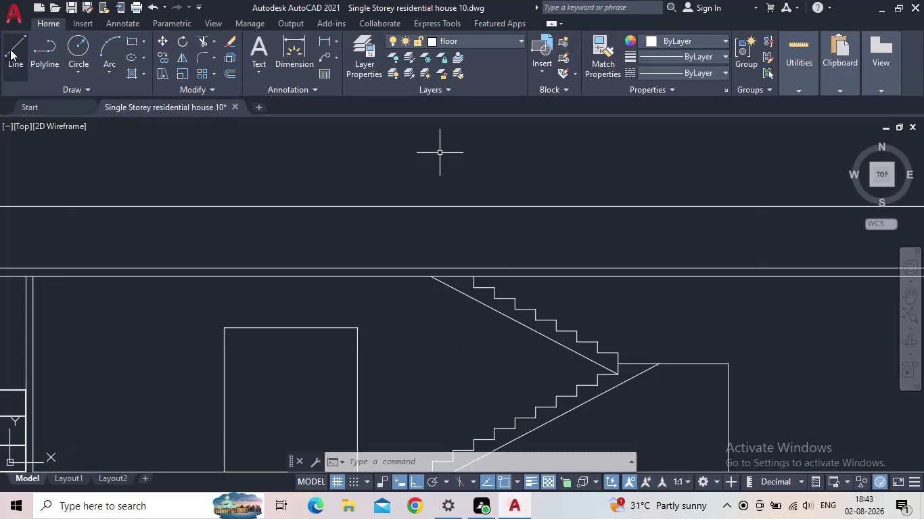
Abandon a stray line and draw a thin vertical post rectangle from floor line to upper line.
click(10, 50)
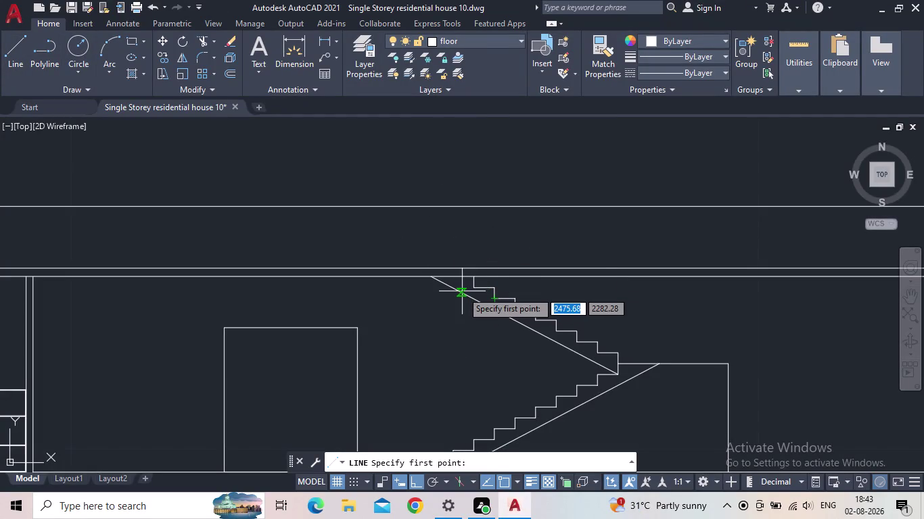
drag(127, 43, 127, 50)
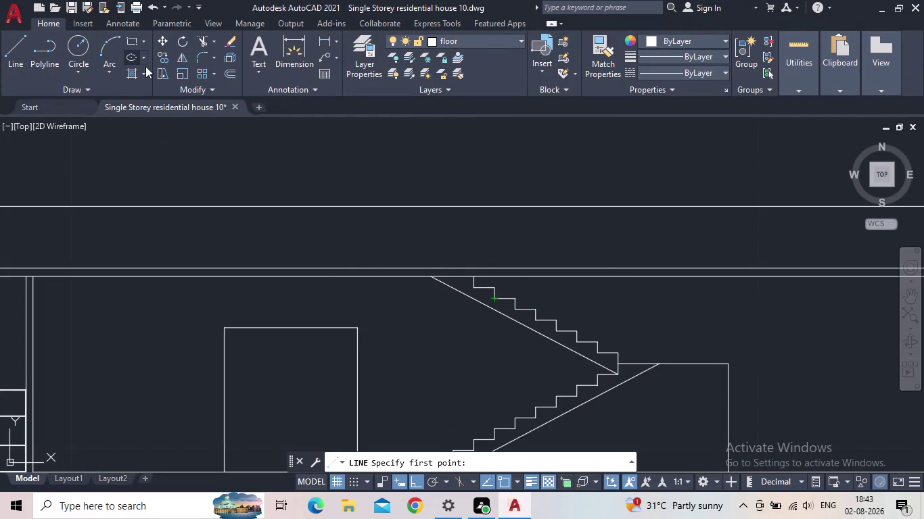
click(296, 267)
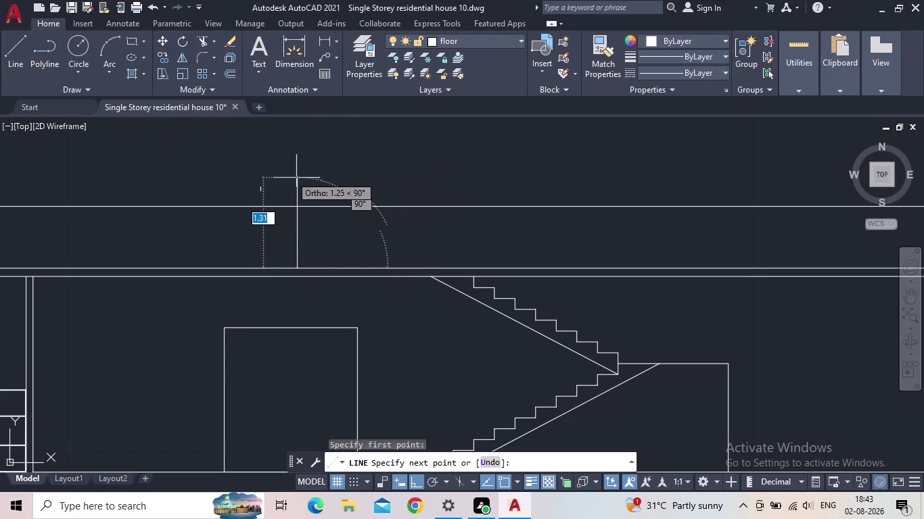
key(Escape)
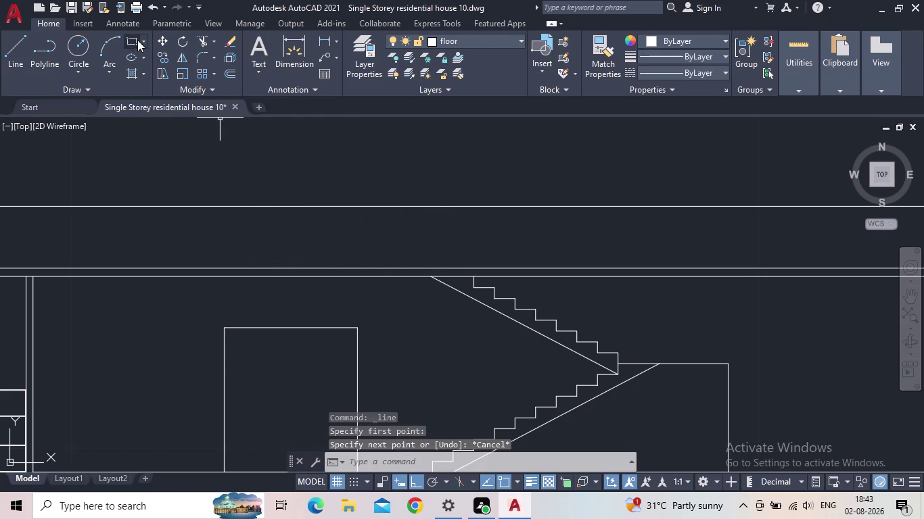
click(132, 40)
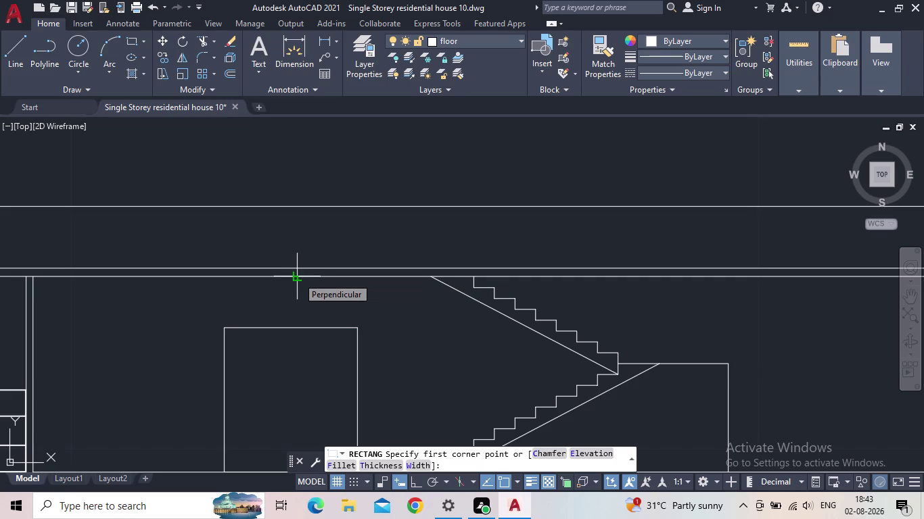
click(297, 277)
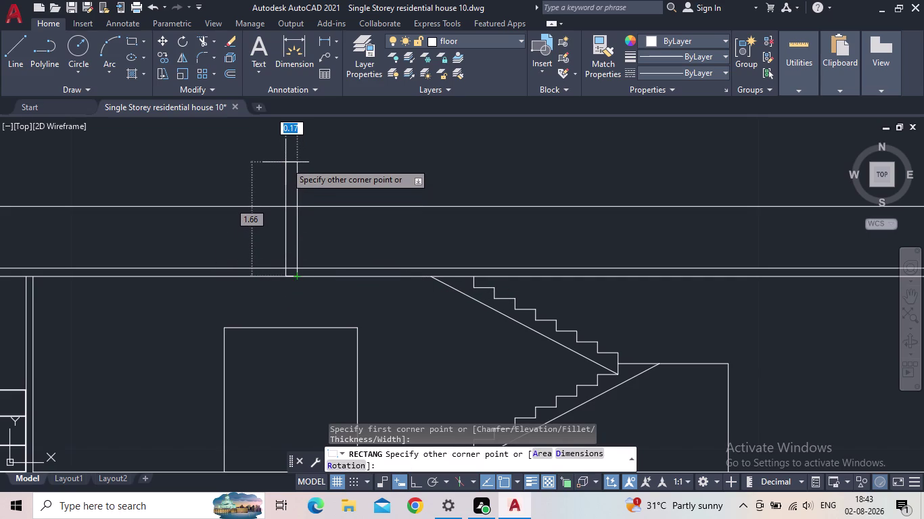
middle_drag(287, 176, 295, 207)
scroll(down, 3)
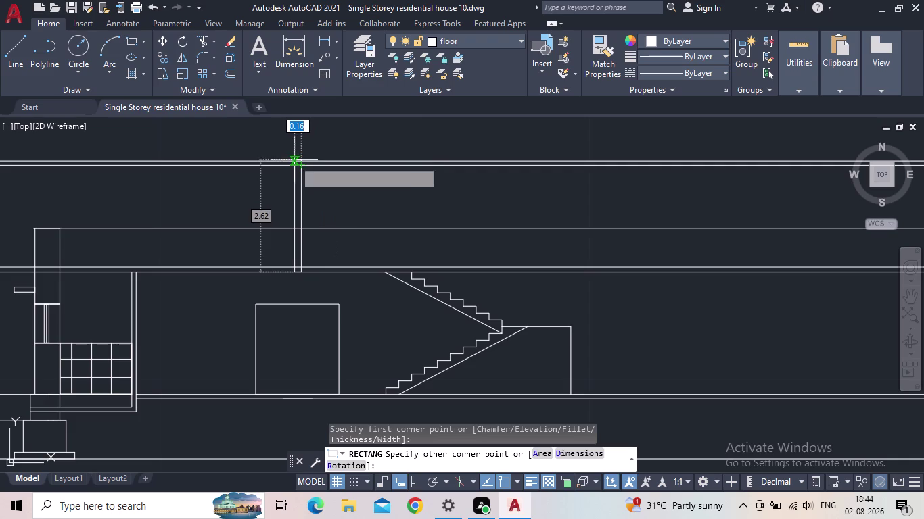
click(294, 161)
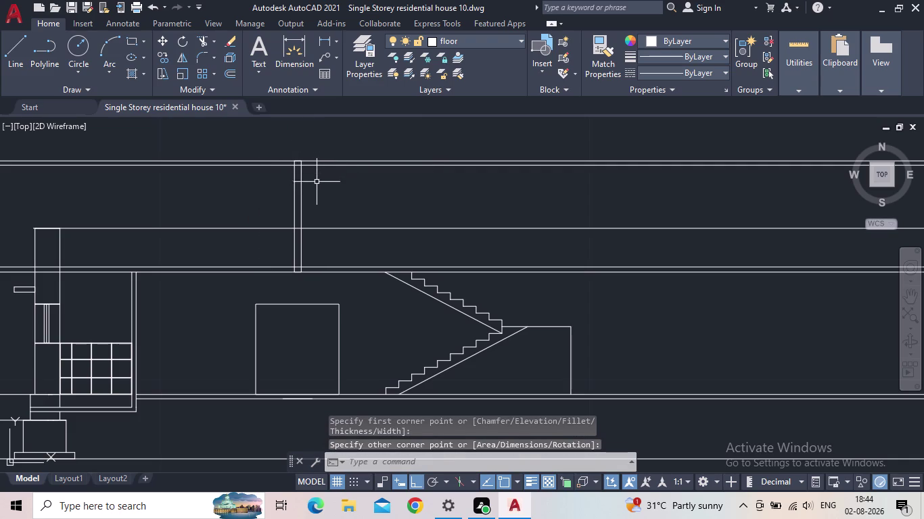
Draw a long thin slab rectangle from the post's top-left corner extending far right.
scroll(up, 3)
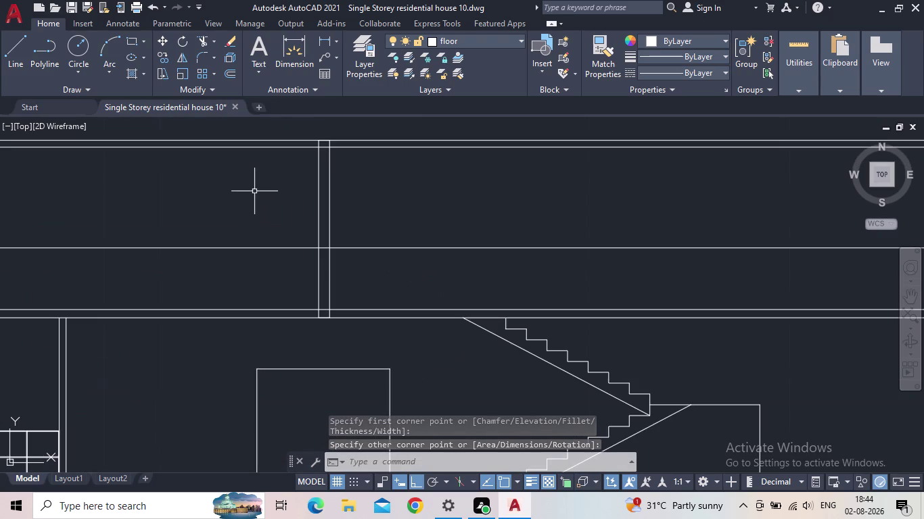
middle_drag(288, 179, 271, 210)
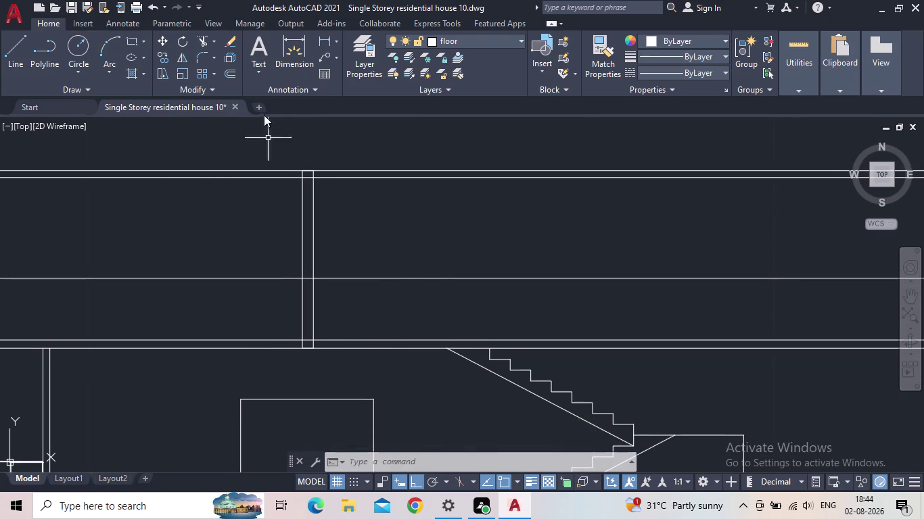
click(128, 40)
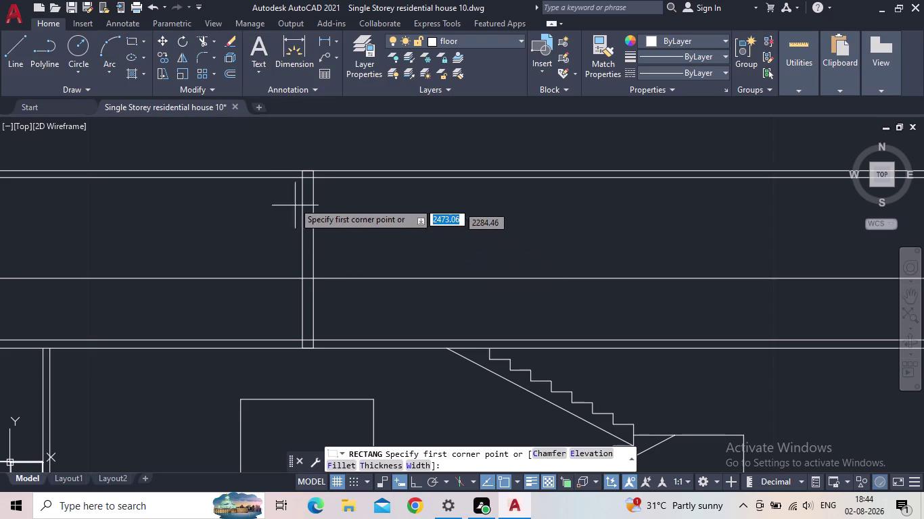
click(291, 179)
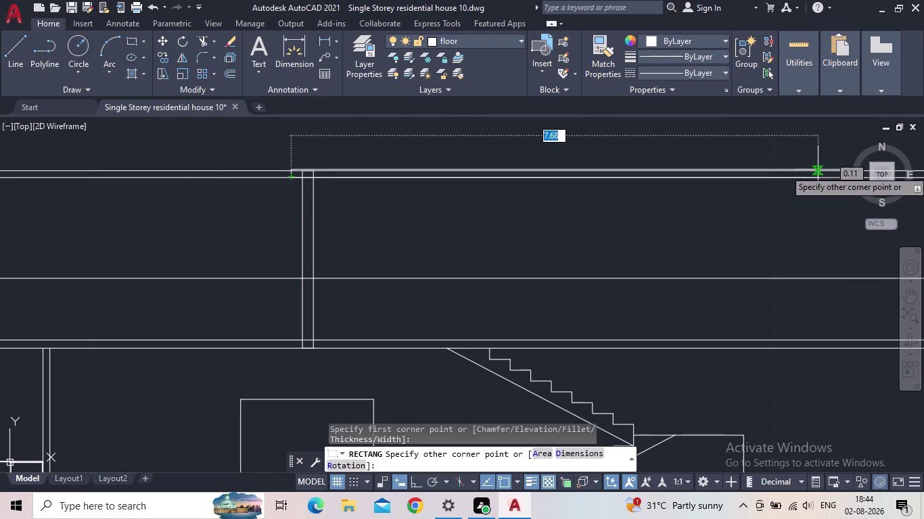
middle_drag(818, 170, 633, 181)
scroll(up, 3)
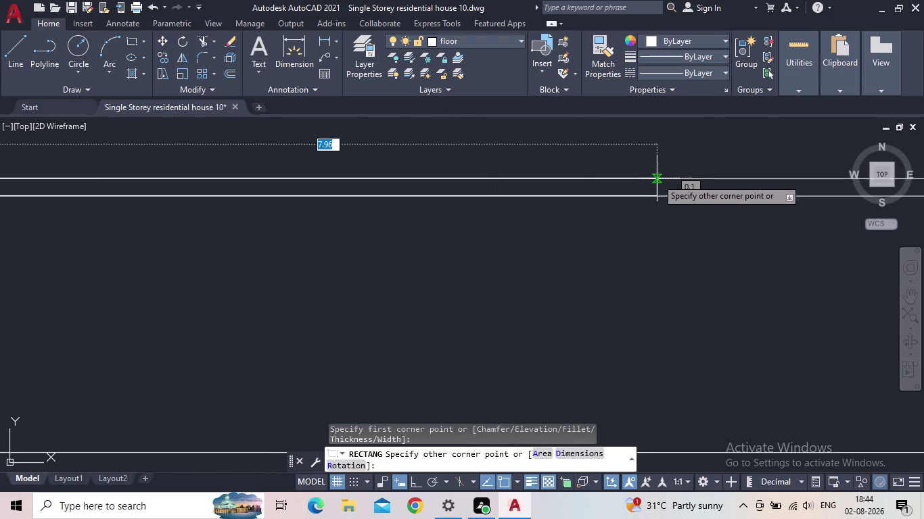
scroll(down, 3)
scroll(down, 3)
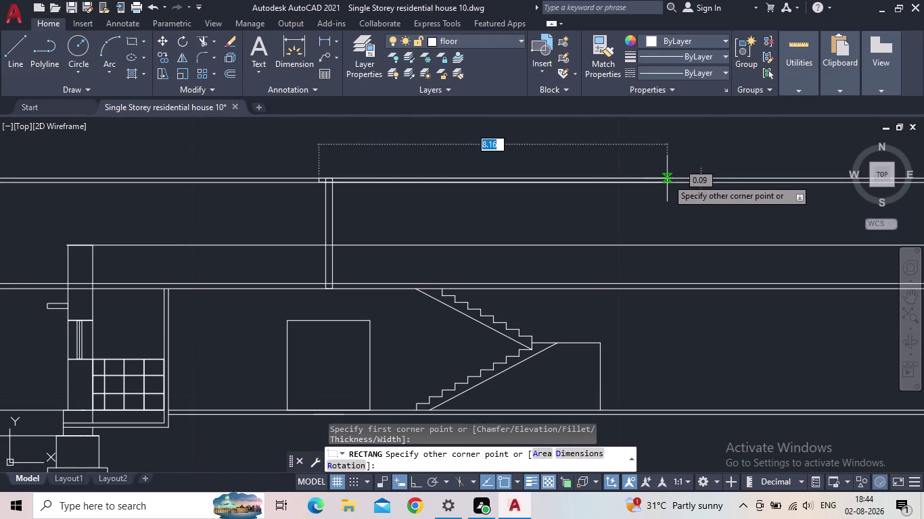
scroll(up, 3)
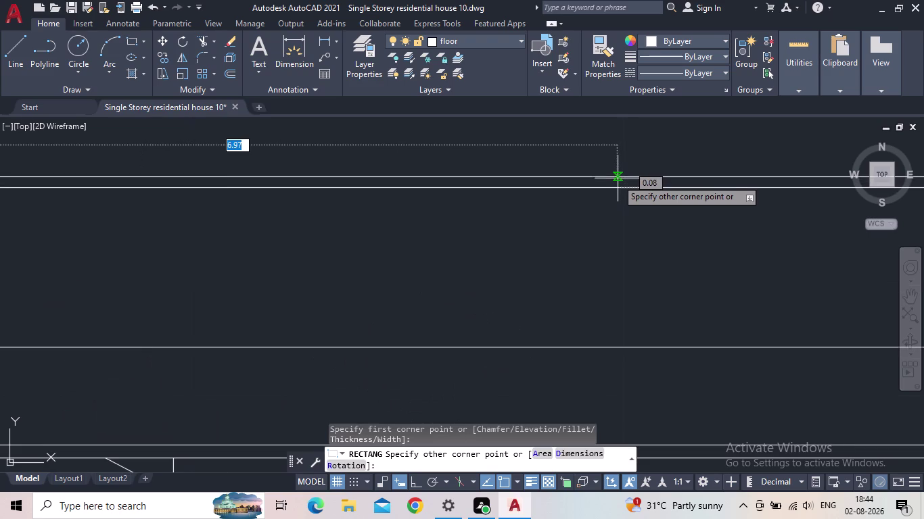
click(618, 177)
scroll(down, 3)
middle_drag(642, 224, 631, 193)
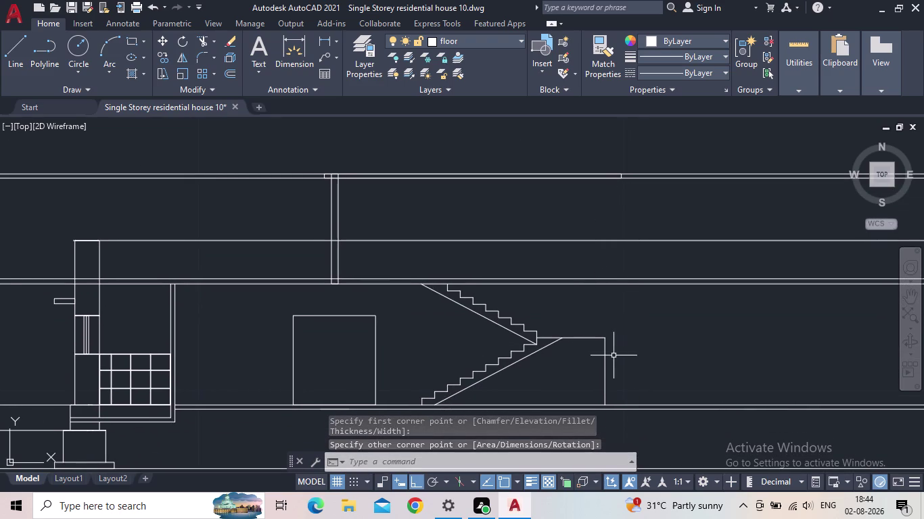
scroll(up, 3)
middle_drag(592, 355, 559, 305)
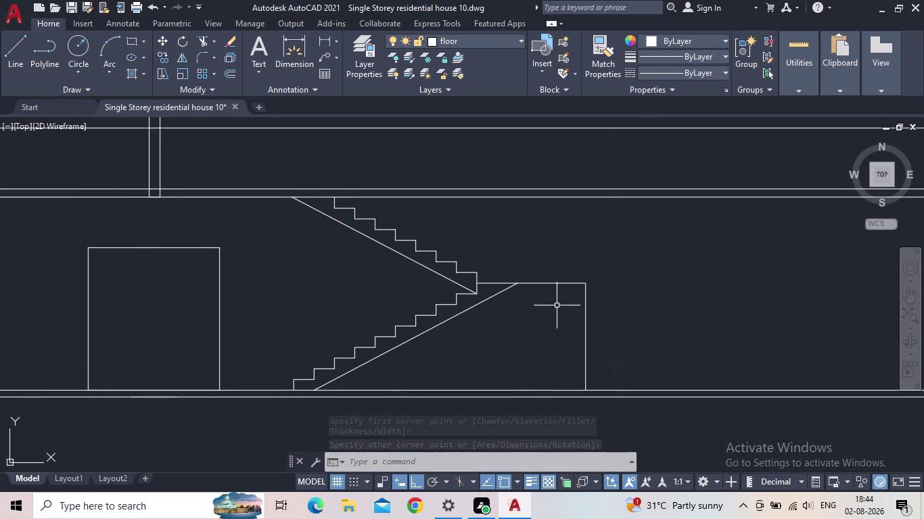
With EX, extend the vertical line beside the landing upward in stages.
key(e)
key(x)
key(space)
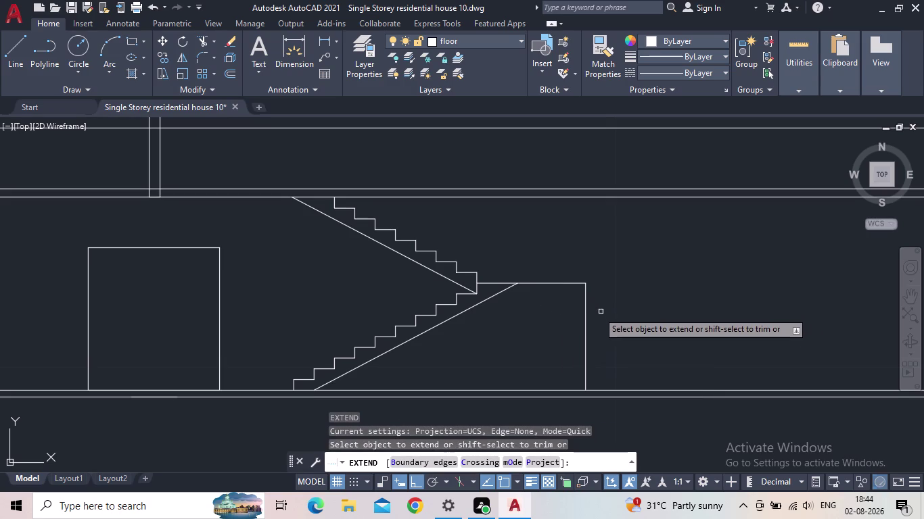
click(586, 314)
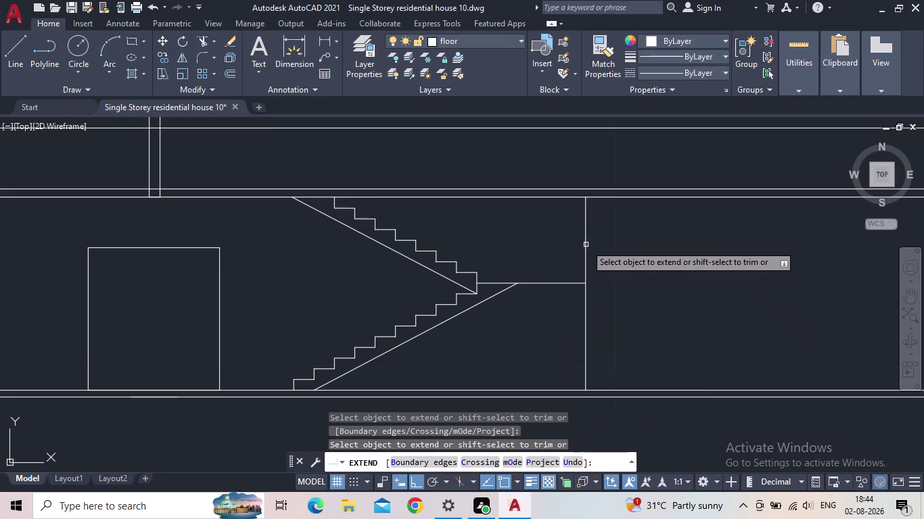
click(585, 245)
click(583, 218)
middle_drag(606, 170, 587, 238)
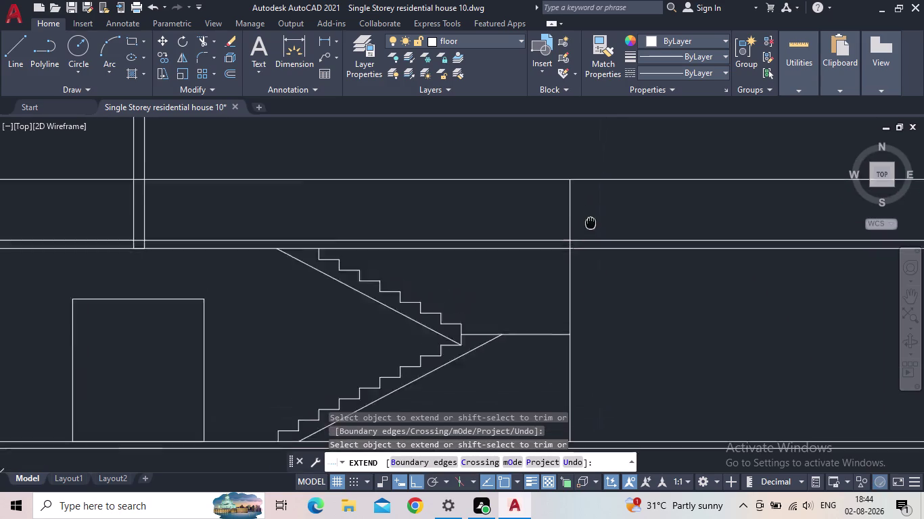
middle_drag(587, 238, 582, 302)
click(562, 296)
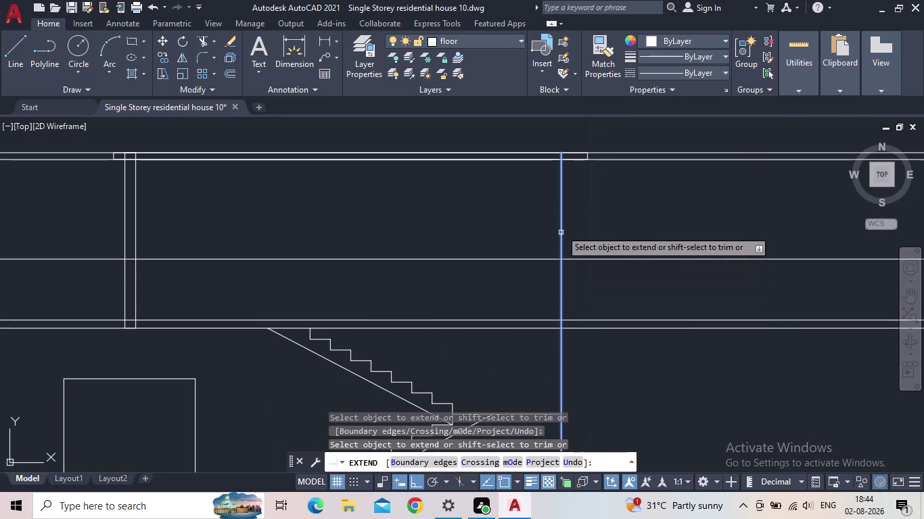
Finish extending the line to the top slab and frame the whole section.
click(558, 217)
click(561, 214)
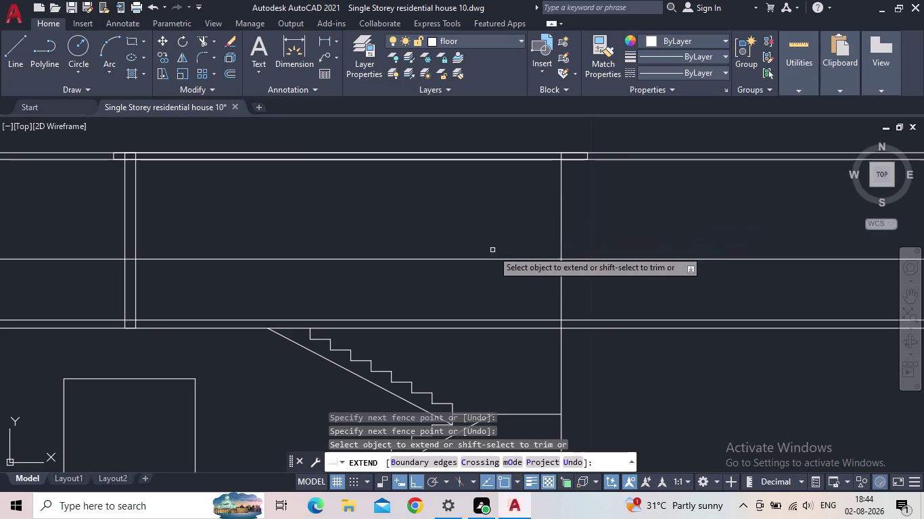
key(Escape)
scroll(down, 3)
middle_drag(526, 274, 490, 255)
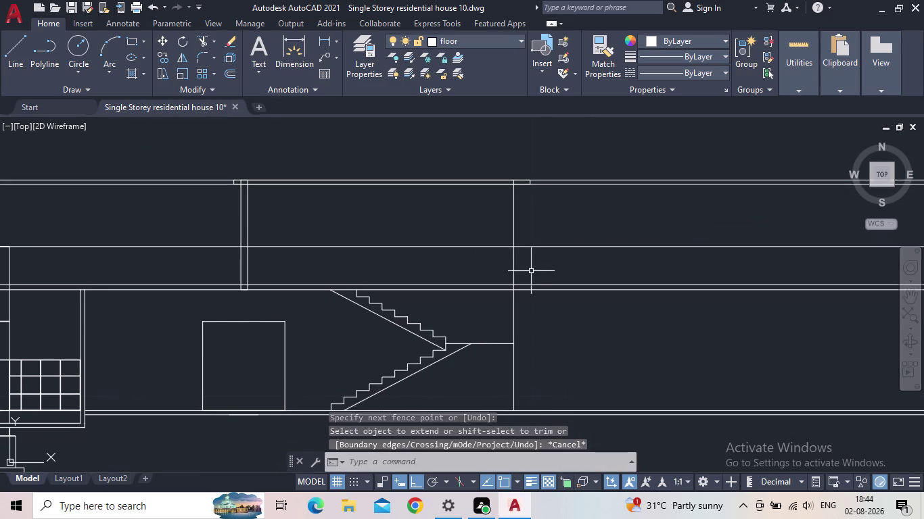
scroll(down, 3)
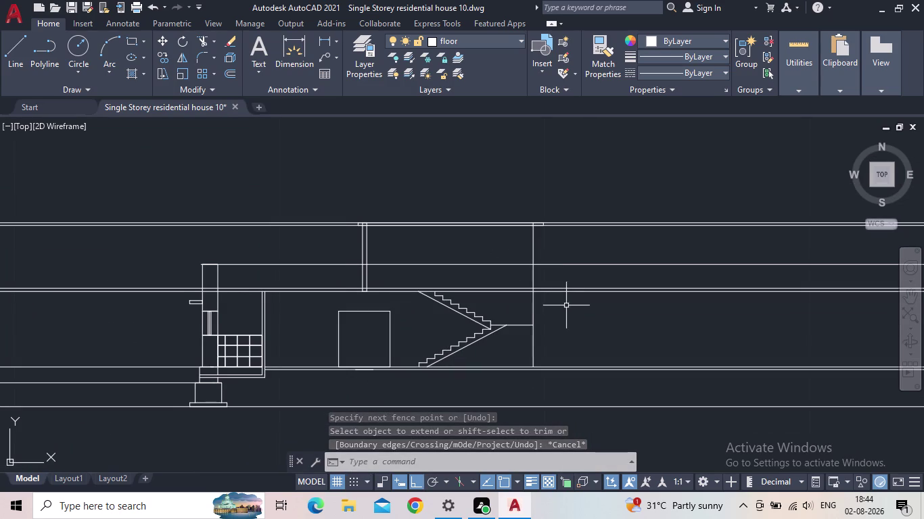
middle_drag(532, 321, 427, 323)
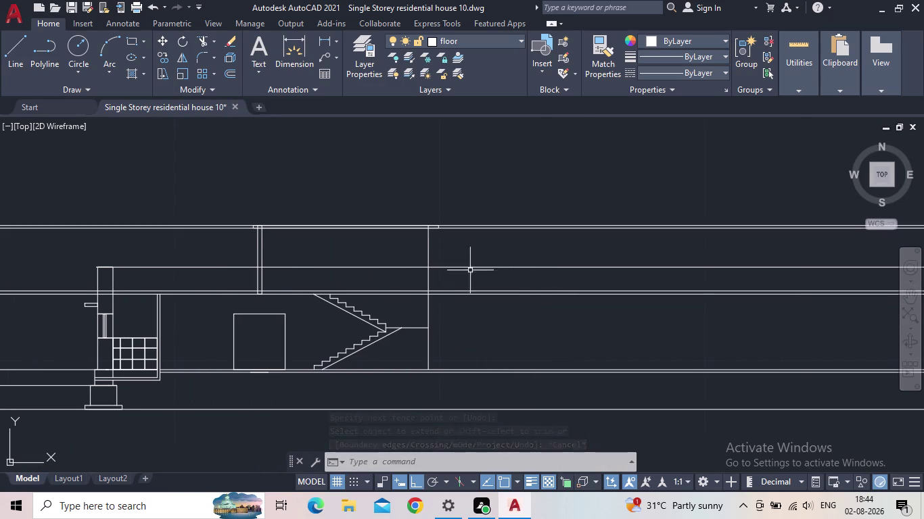
Offset the tall vertical line 0.2 to its right.
key(o)
key(Return)
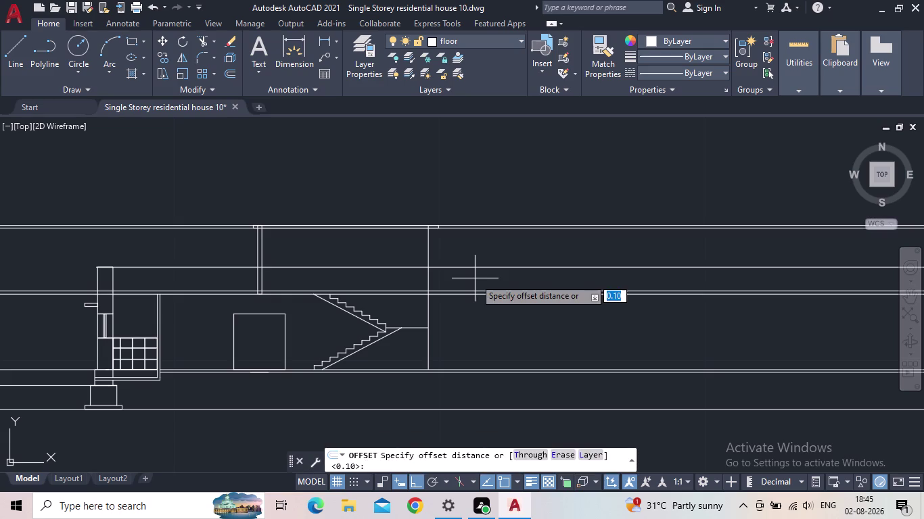
scroll(up, 3)
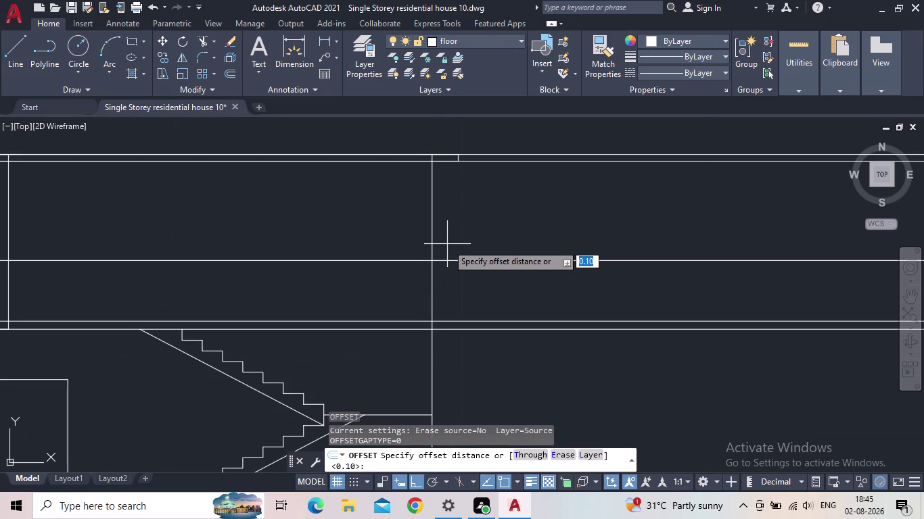
text(0.2)
key(Return)
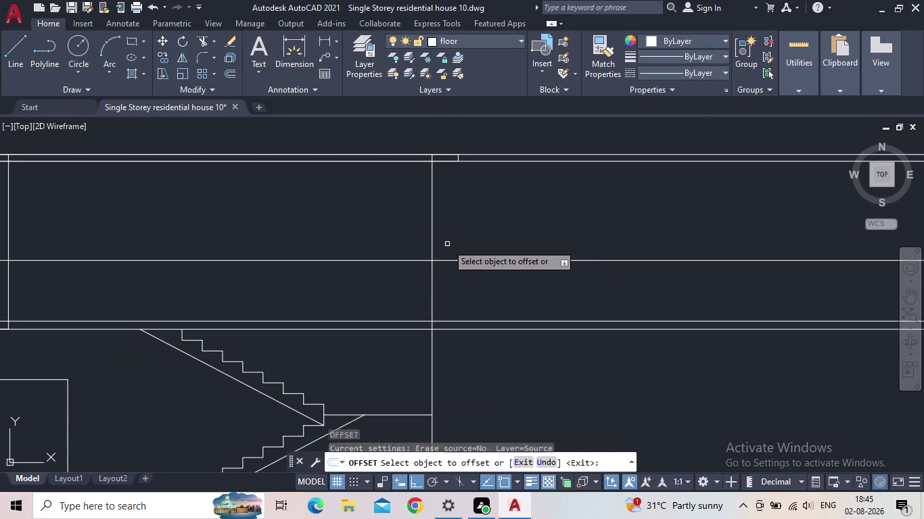
drag(433, 244, 439, 243)
click(471, 242)
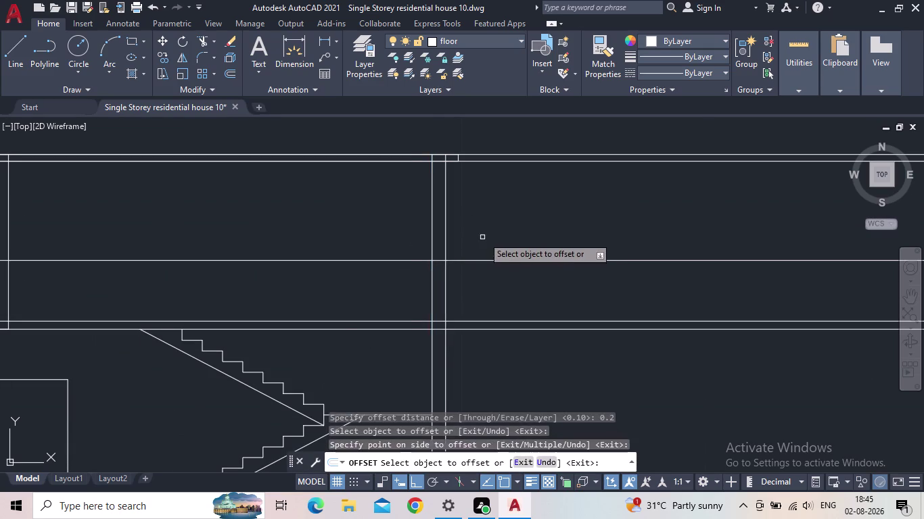
Pan along the section, cancel the offset, and zoom to the footing under the wall.
scroll(down, 3)
middle_drag(482, 237, 475, 224)
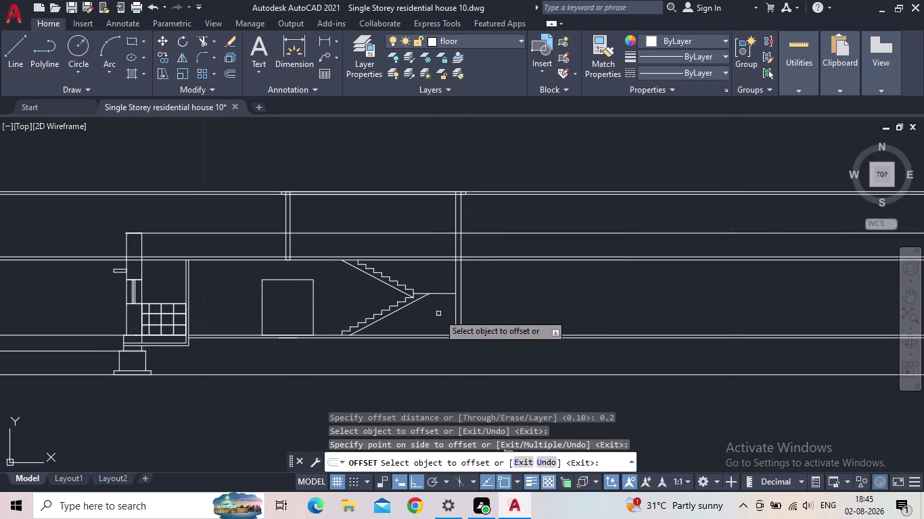
middle_drag(283, 319, 308, 316)
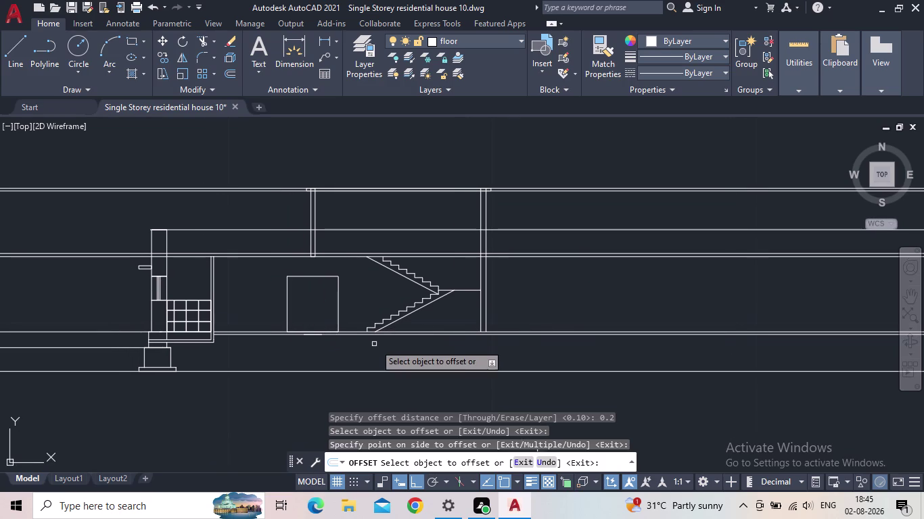
middle_drag(382, 347, 396, 346)
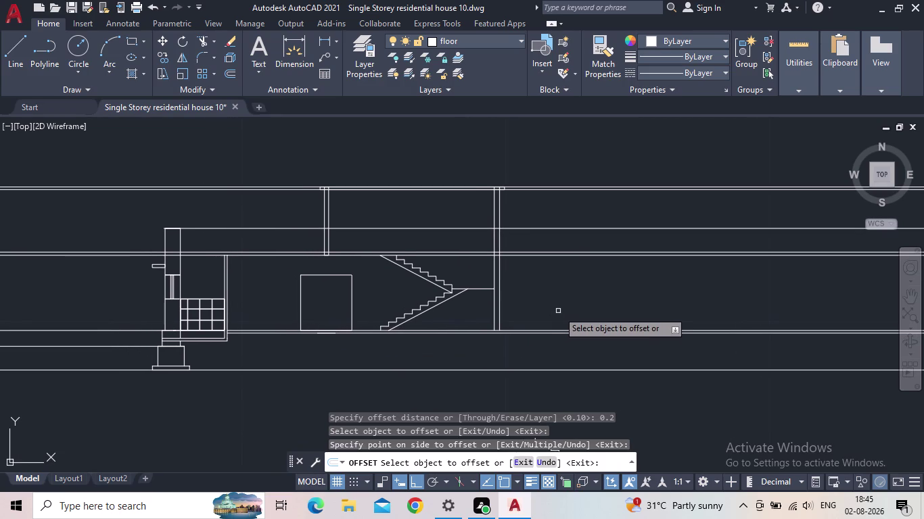
middle_drag(557, 311, 601, 294)
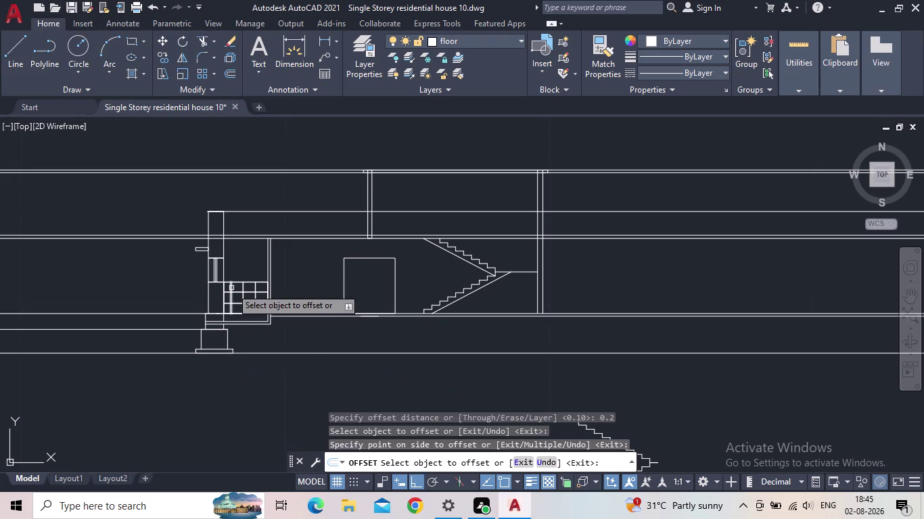
scroll(down, 3)
middle_drag(421, 279, 308, 302)
scroll(up, 3)
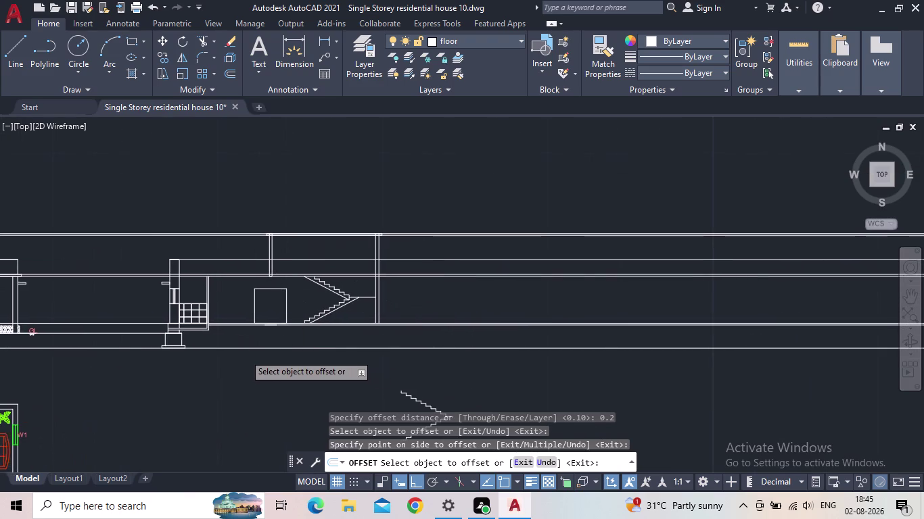
scroll(up, 3)
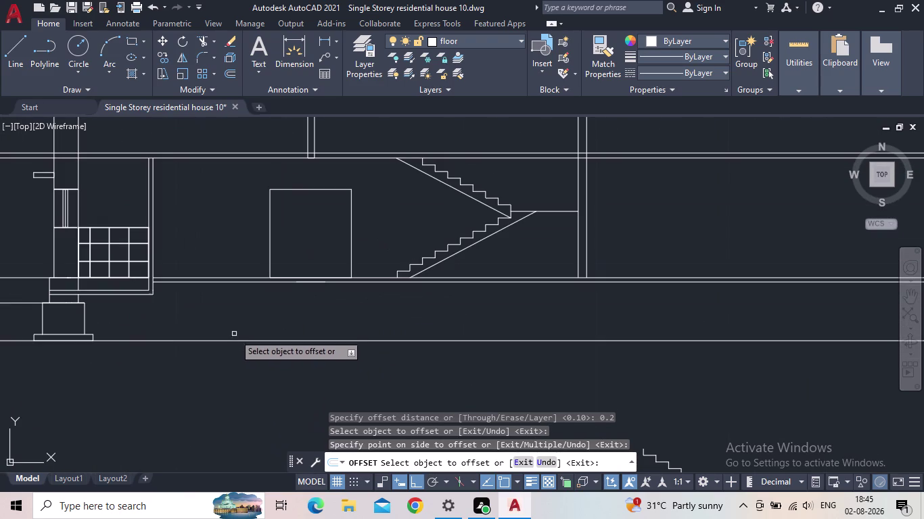
key(Escape)
scroll(down, 3)
scroll(down, 3)
middle_drag(363, 322, 637, 286)
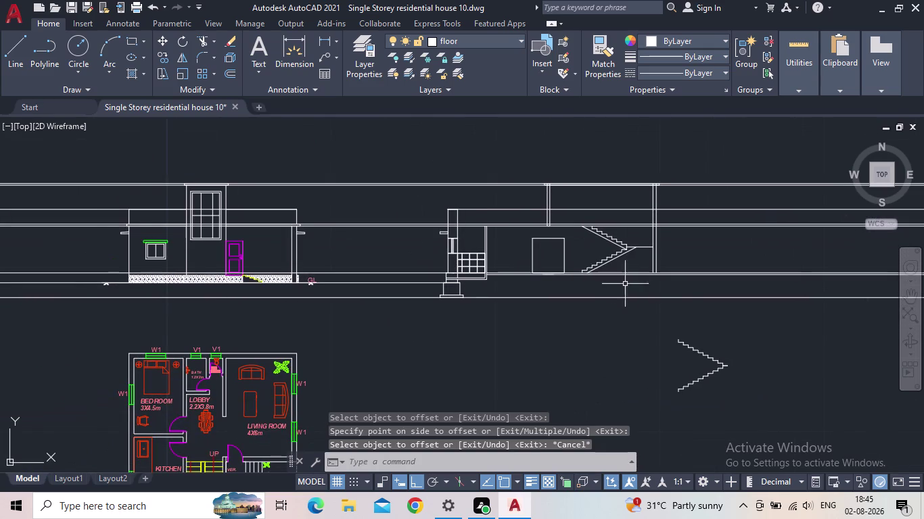
scroll(up, 3)
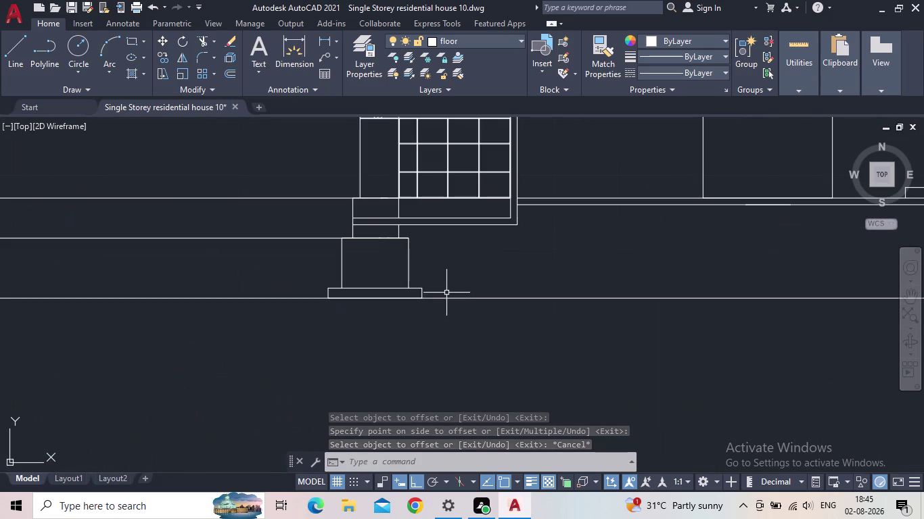
Grip-stretch the ground line's end so it stops near the footing.
scroll(down, 3)
scroll(up, 3)
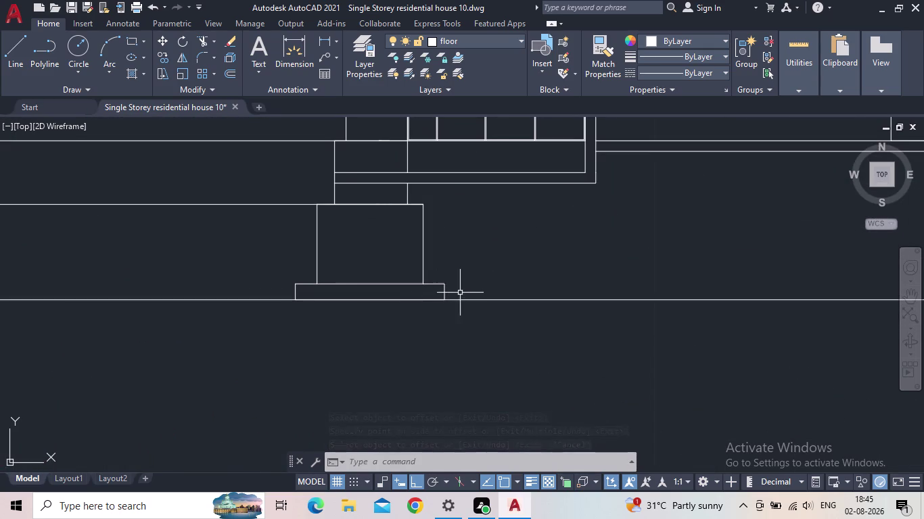
click(460, 292)
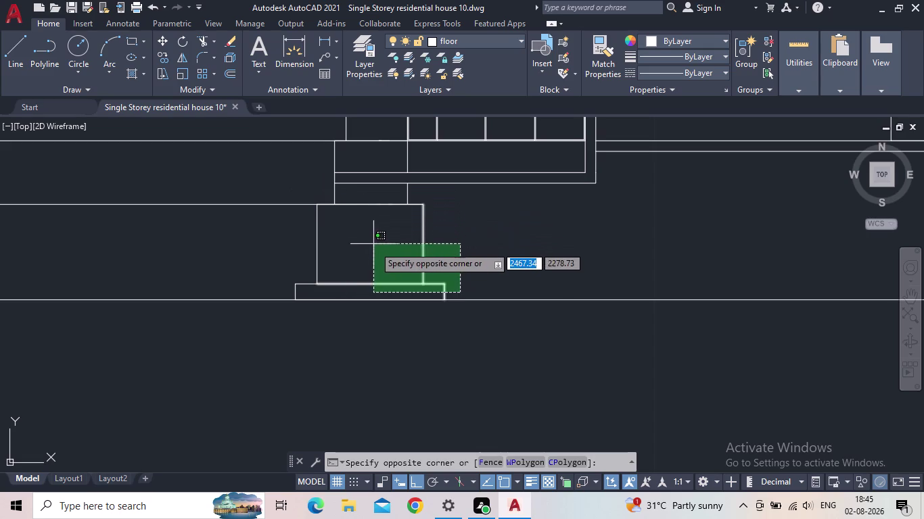
scroll(down, 3)
key(Escape)
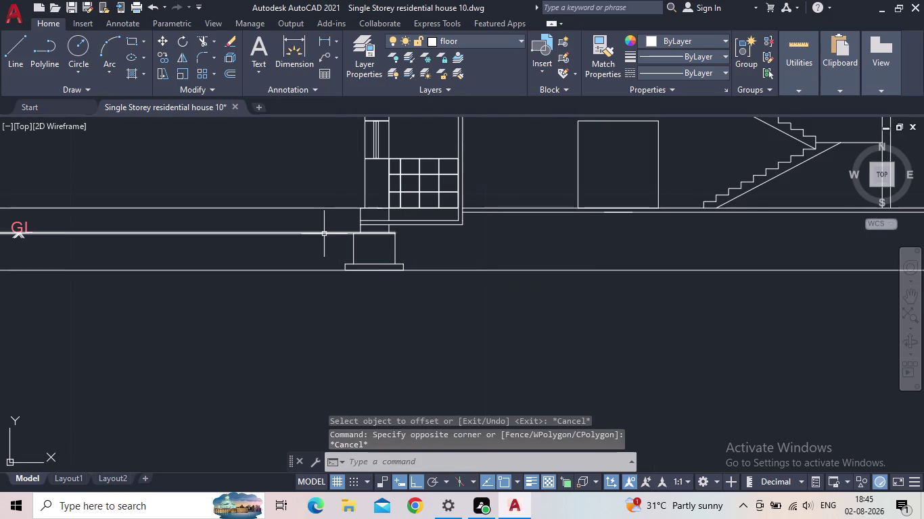
click(322, 233)
scroll(down, 3)
scroll(up, 3)
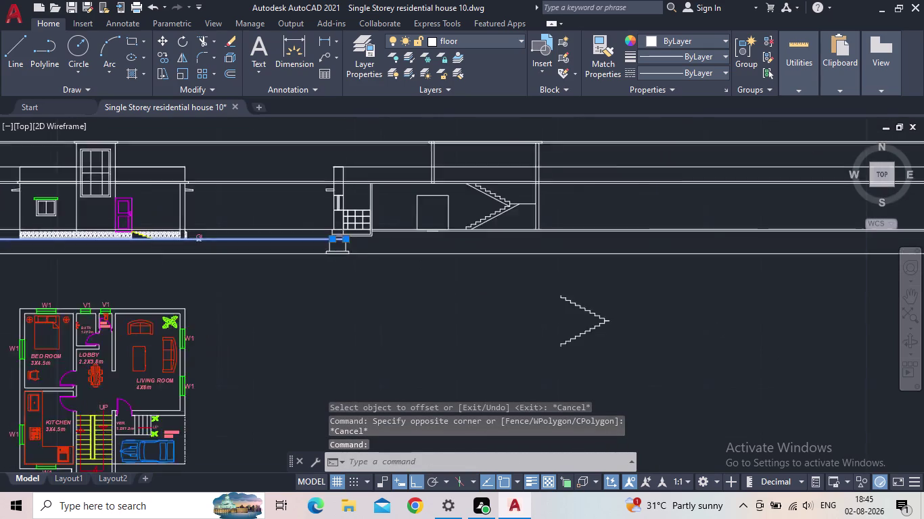
scroll(up, 3)
click(513, 191)
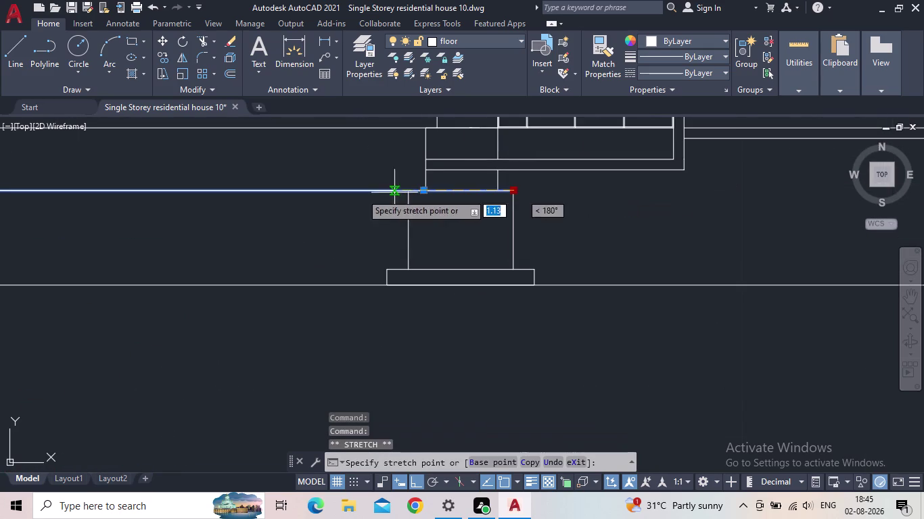
click(293, 191)
scroll(down, 3)
key(Escape)
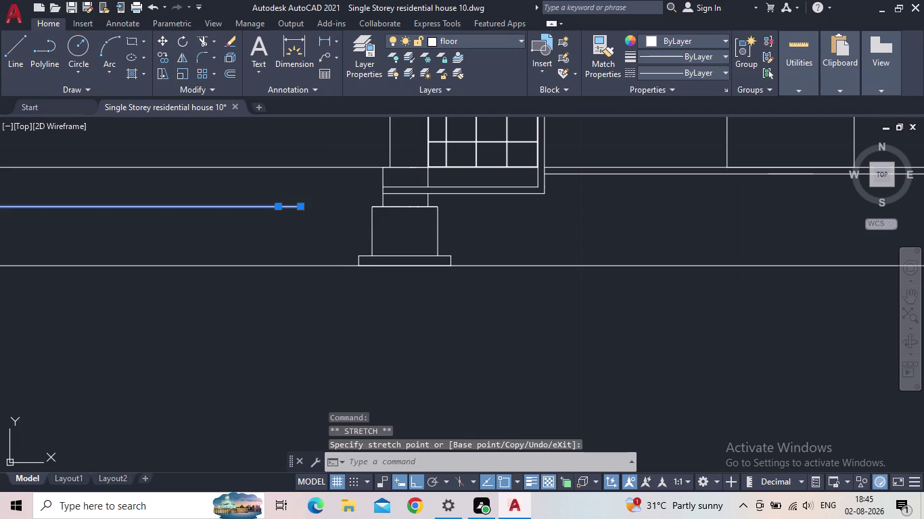
Copy the left footing to sit under the right-hand column.
drag(472, 259, 452, 257)
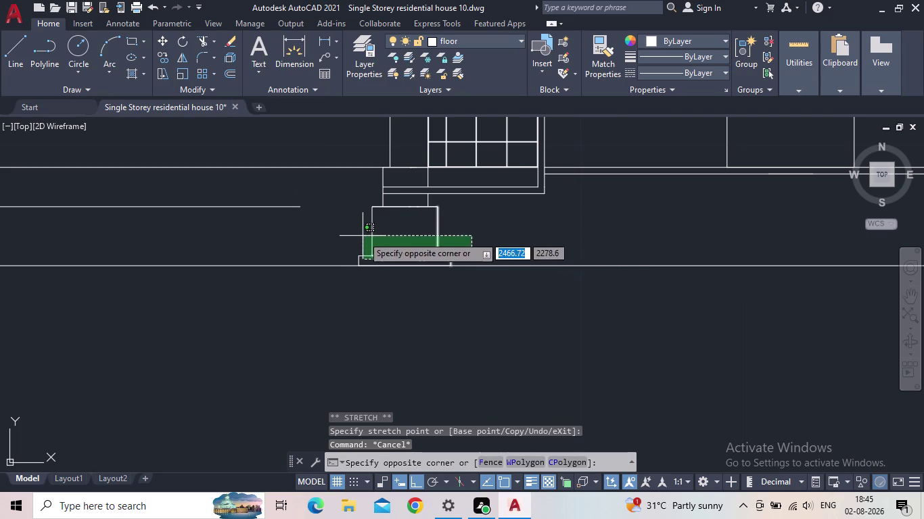
click(347, 204)
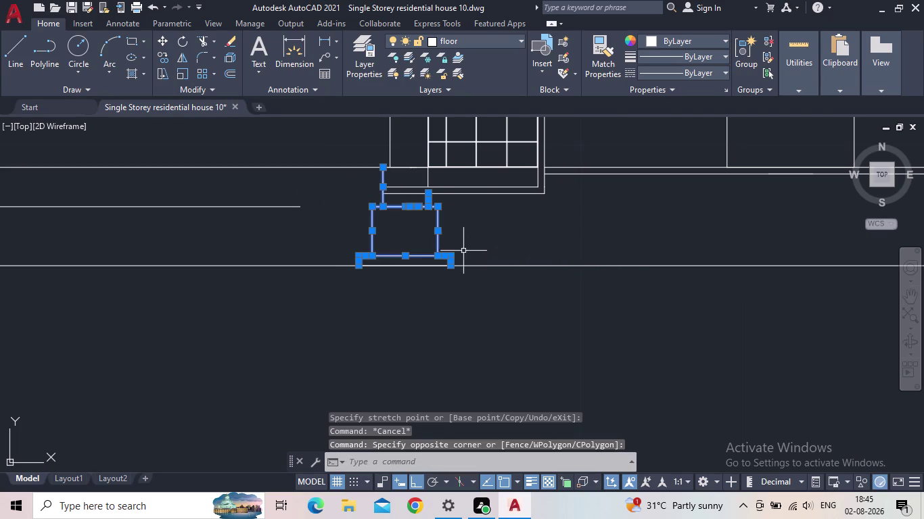
key(c)
key(o)
key(Return)
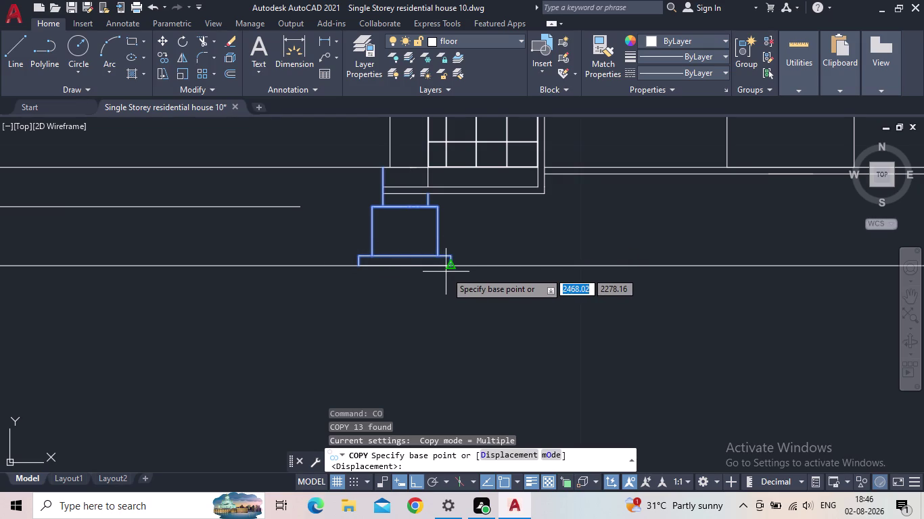
click(407, 255)
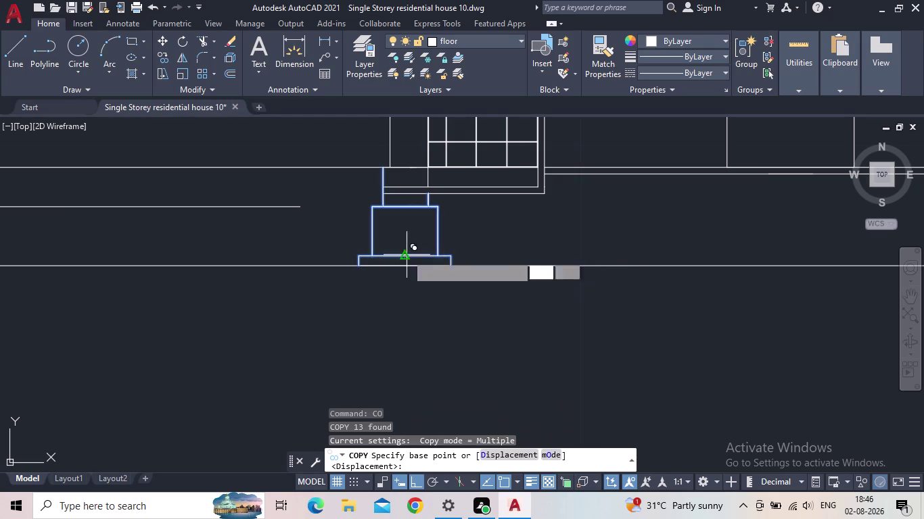
middle_drag(761, 247, 420, 308)
scroll(down, 3)
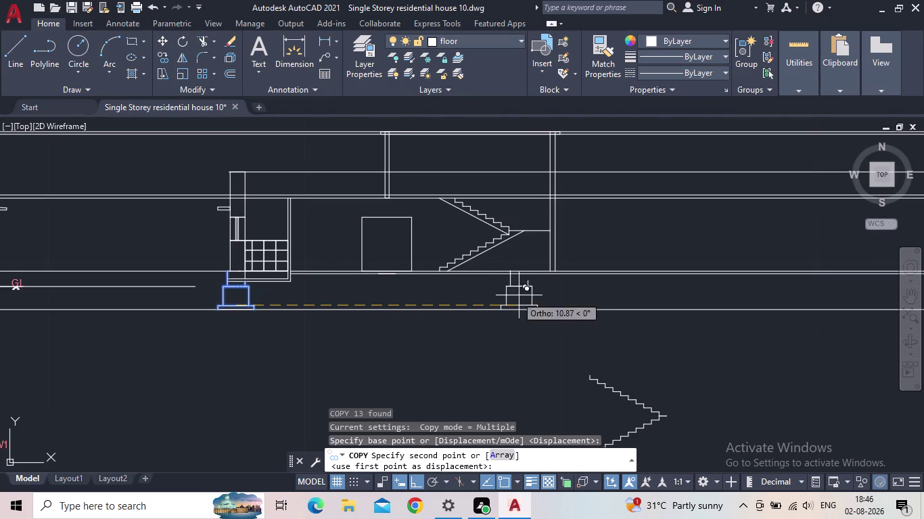
click(556, 295)
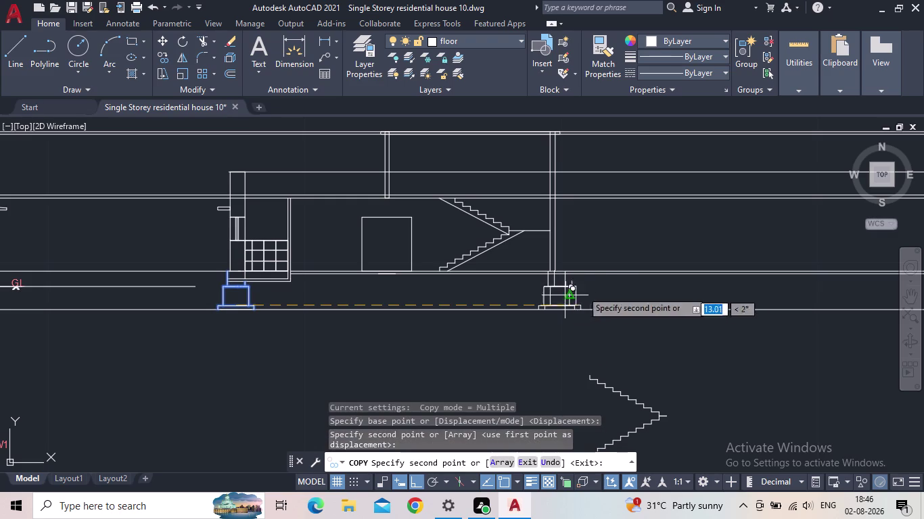
key(Escape)
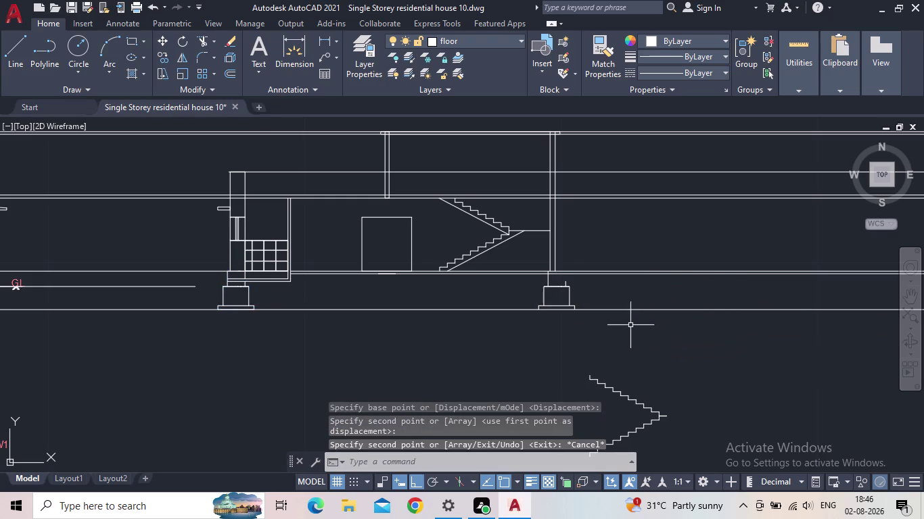
middle_drag(607, 323, 550, 364)
scroll(up, 3)
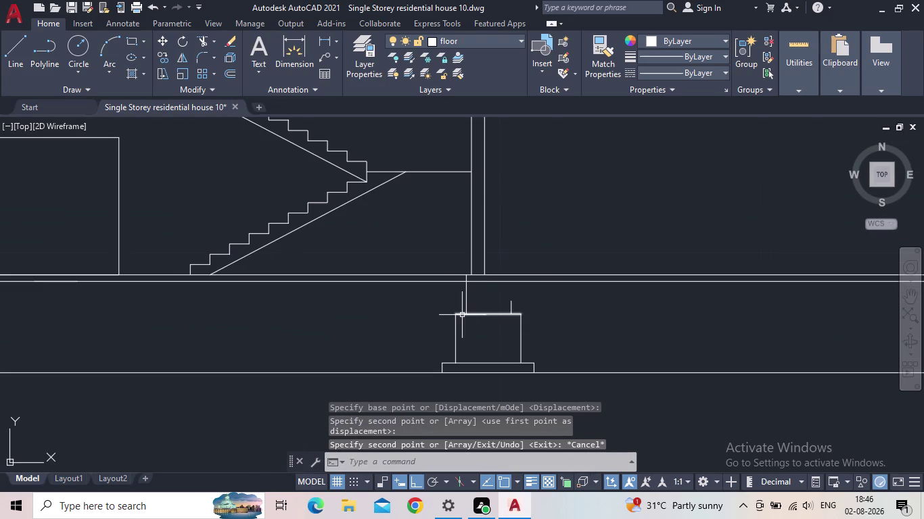
Draw a column edge line from the copied footing's top up to the floor slab.
key(l)
key(Return)
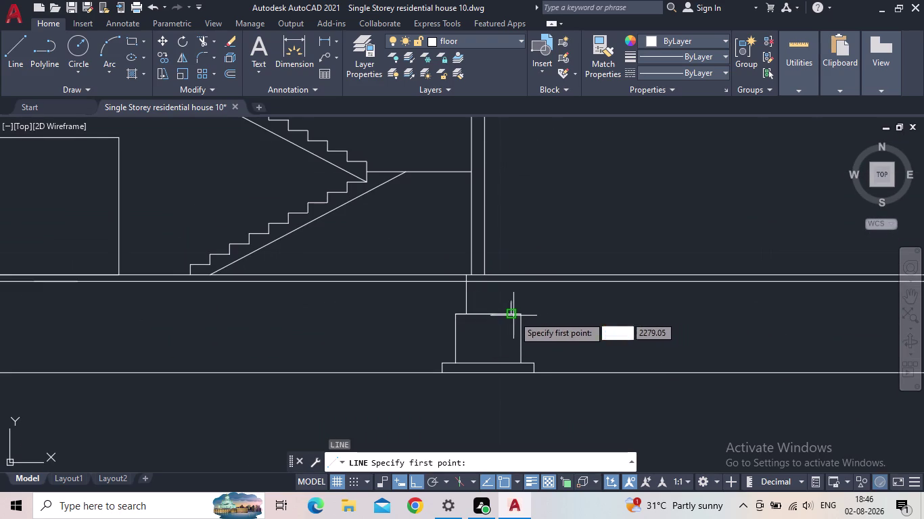
click(513, 316)
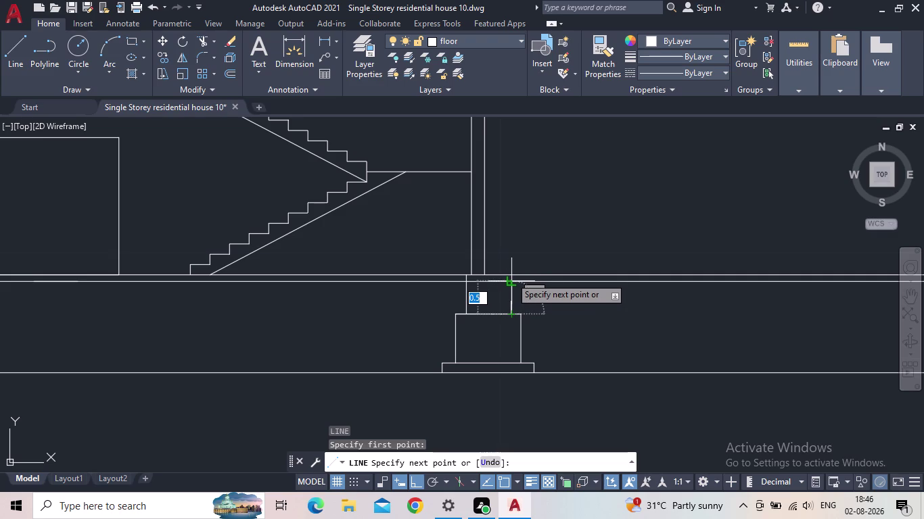
click(510, 276)
key(Escape)
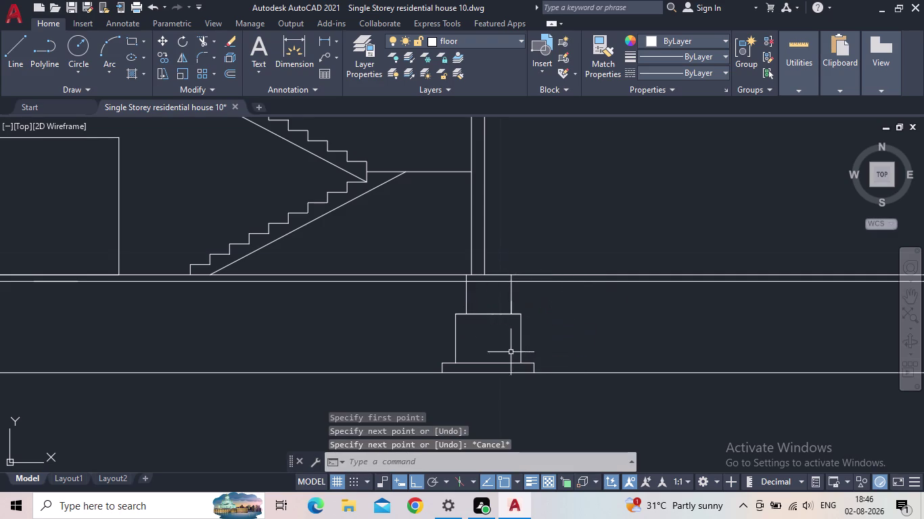
scroll(down, 3)
scroll(down, 3)
scroll(up, 3)
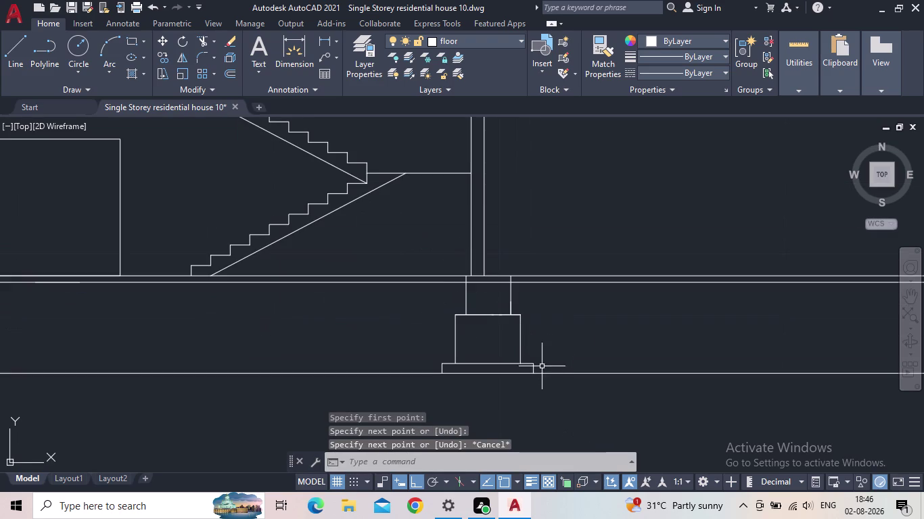
Move the copied footing slightly left so it is centred under the column.
click(542, 367)
click(431, 296)
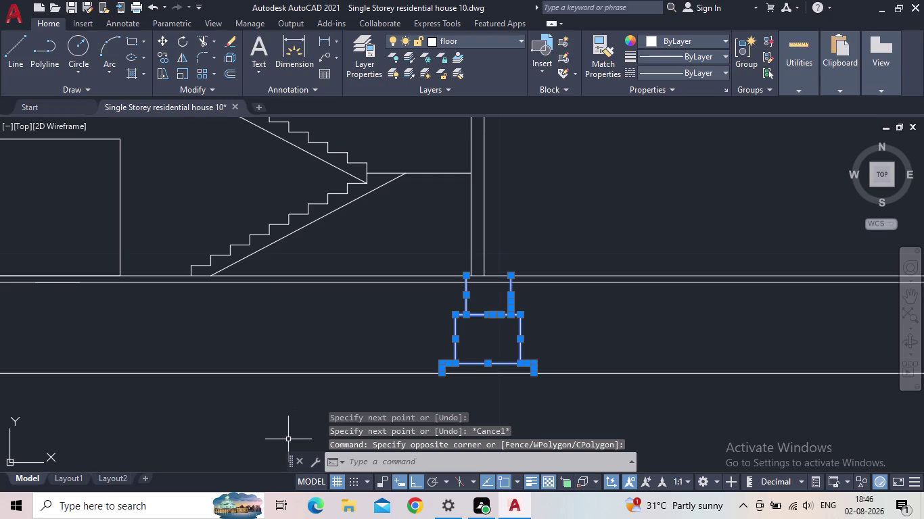
key(m)
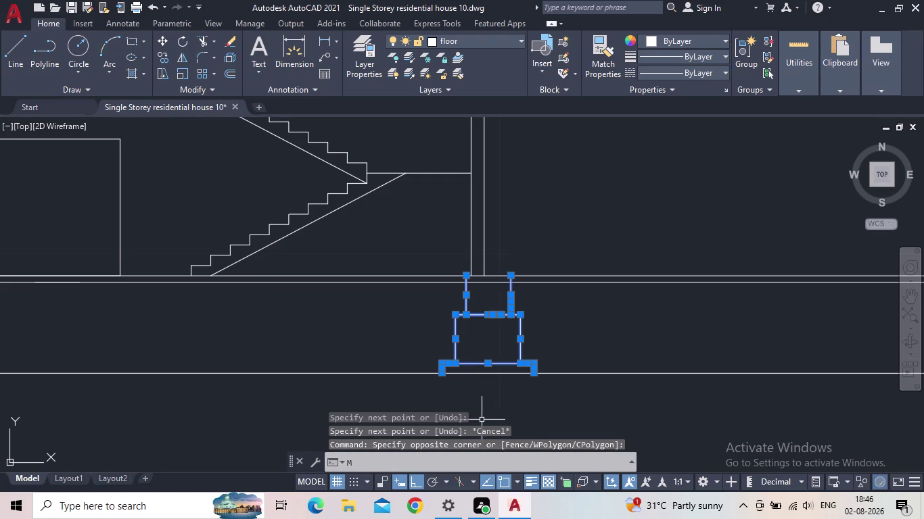
key(Return)
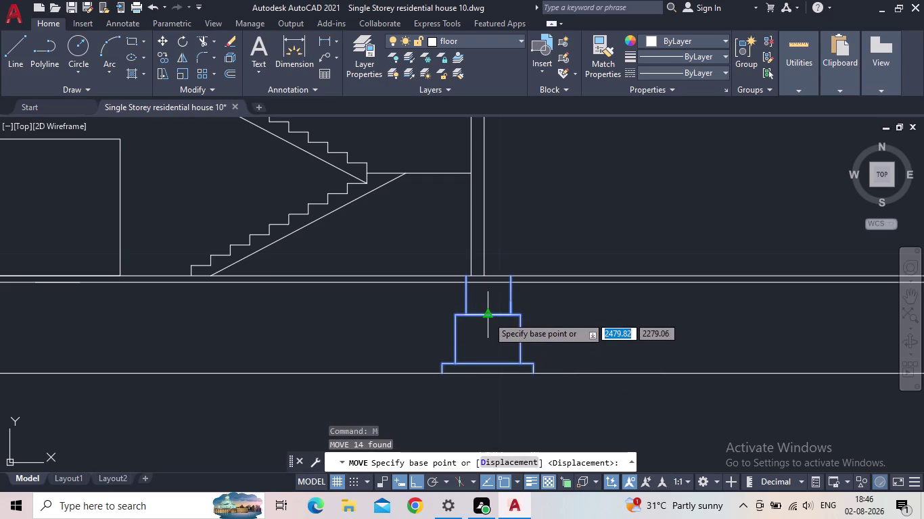
click(488, 317)
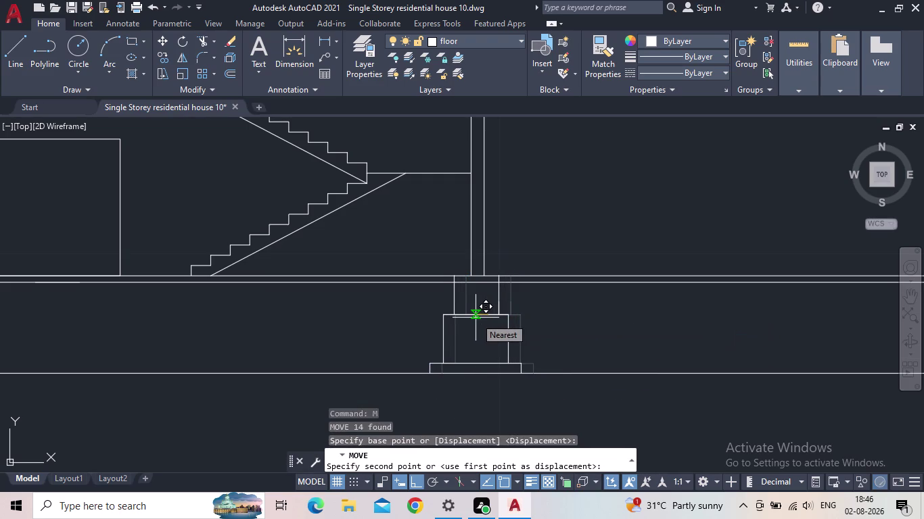
click(475, 318)
scroll(down, 3)
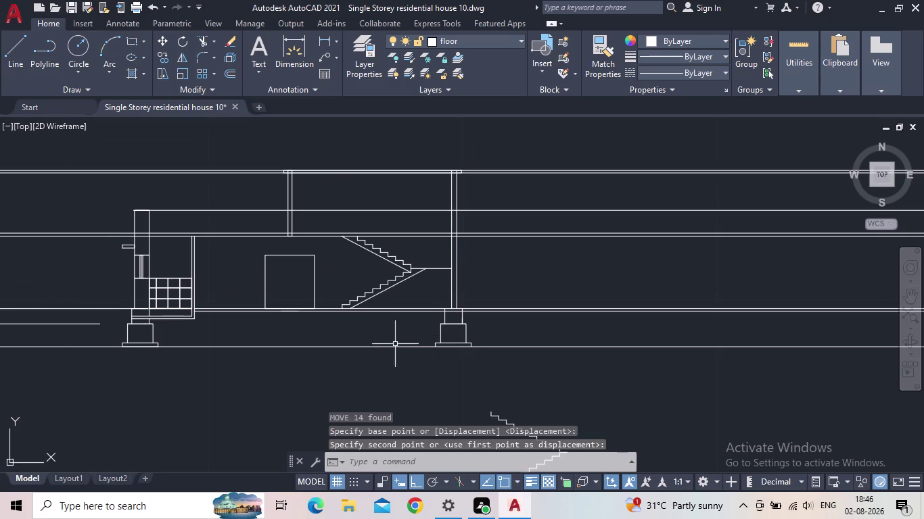
middle_drag(384, 351, 412, 366)
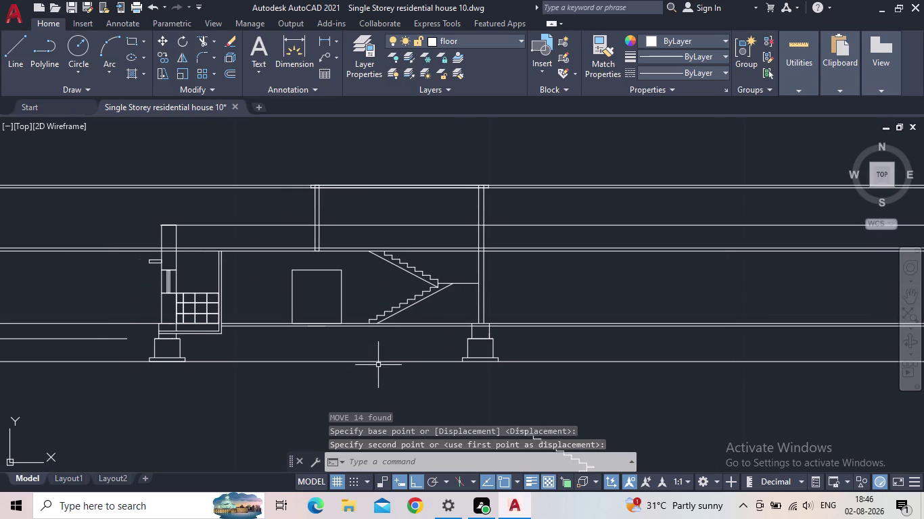
scroll(down, 3)
middle_drag(381, 364, 485, 371)
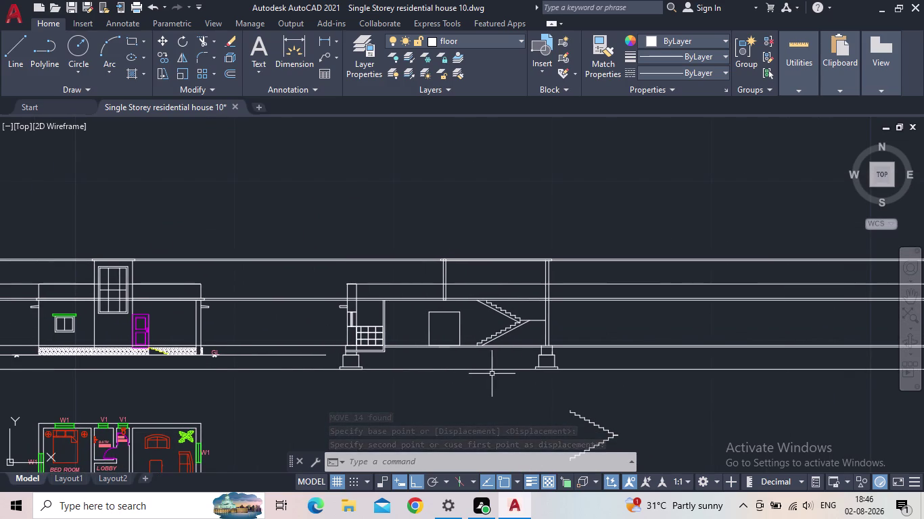
middle_drag(491, 377, 498, 365)
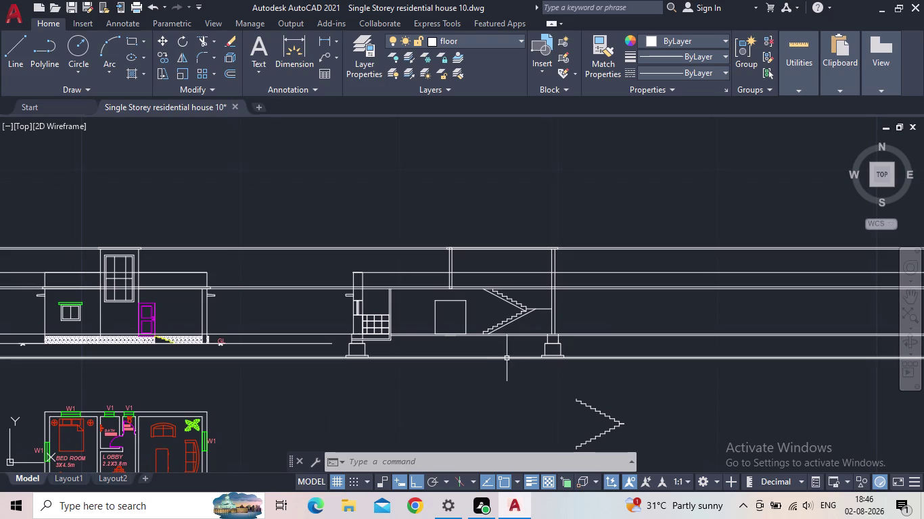
middle_click(524, 328)
middle_drag(525, 328, 473, 336)
scroll(up, 3)
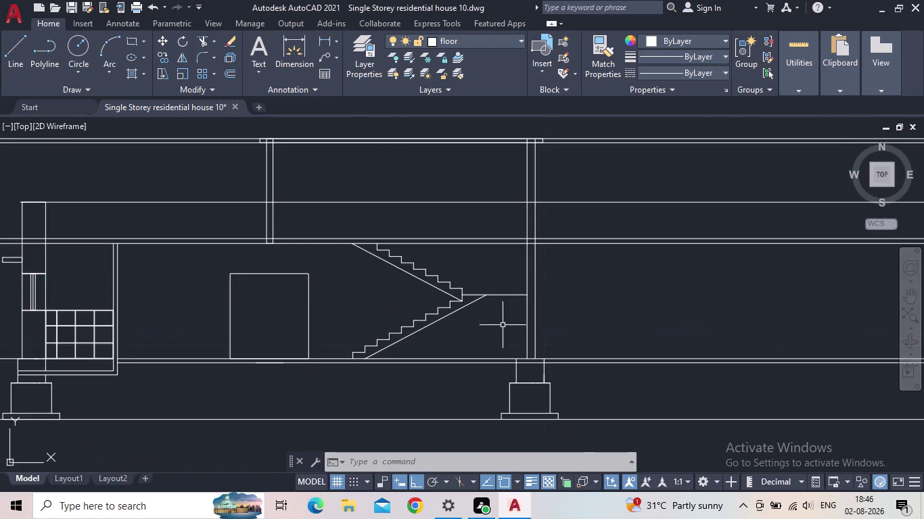
scroll(up, 3)
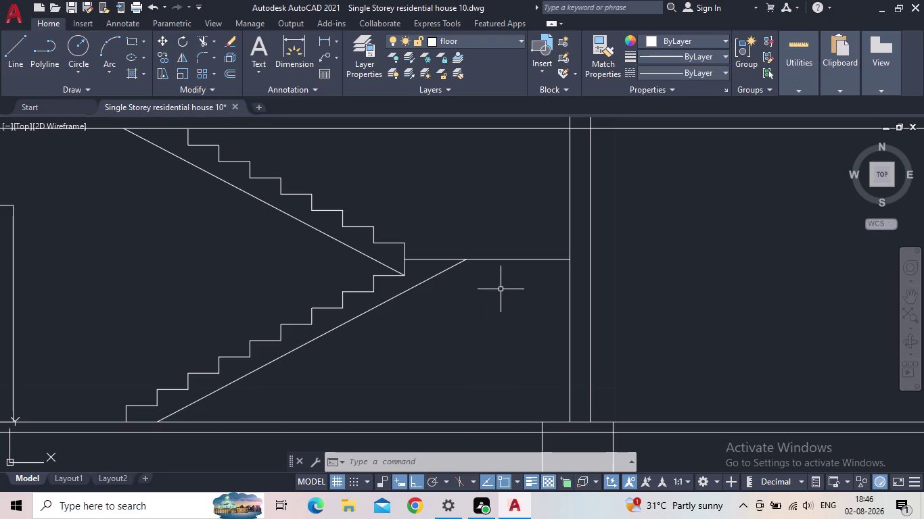
key(o)
key(Return)
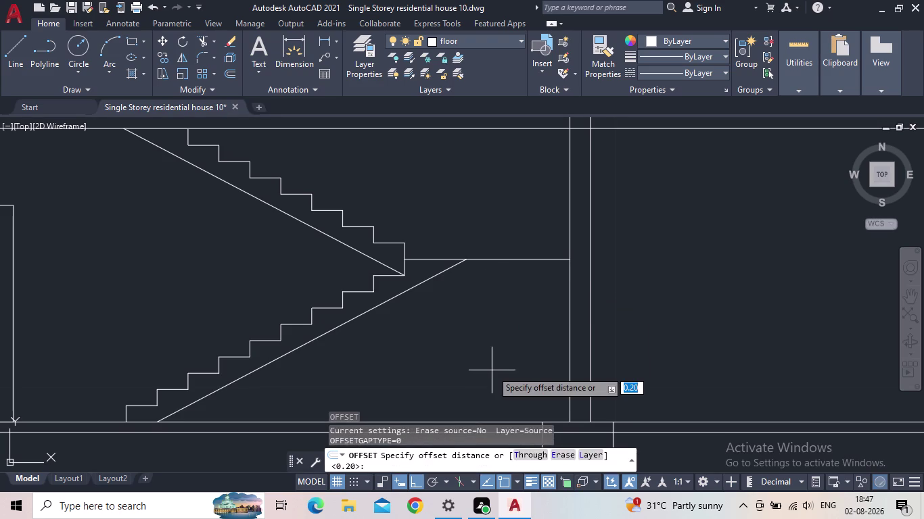
key(Escape)
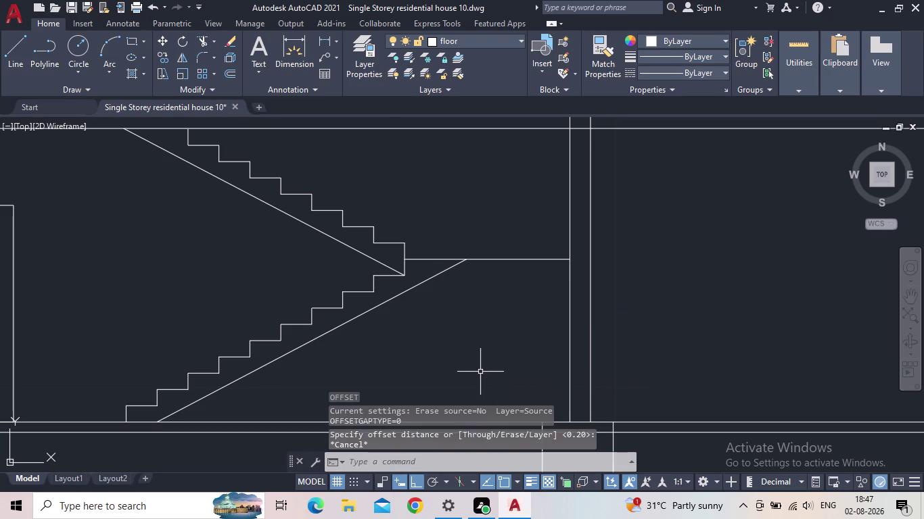
scroll(up, 3)
scroll(down, 3)
middle_drag(420, 336, 420, 425)
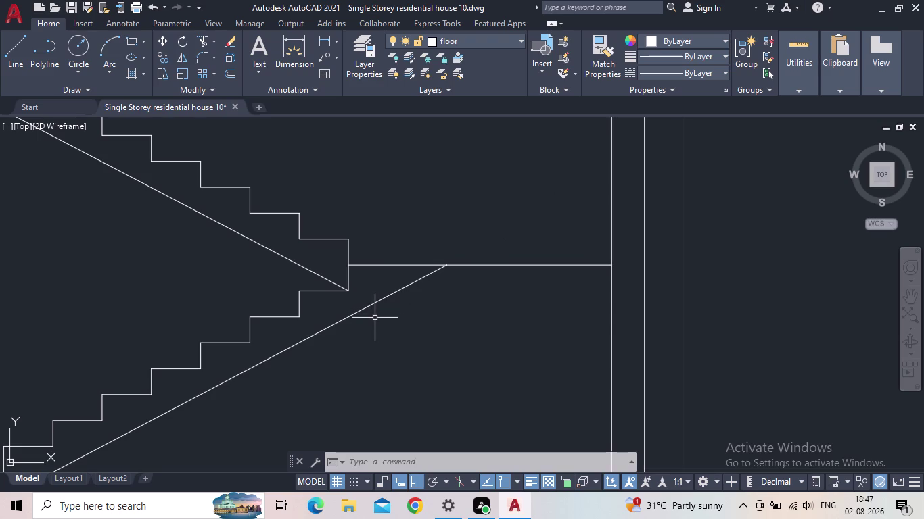
Draw a horizontal line from the inner stair corner to the wall face.
key(l)
key(Return)
click(350, 293)
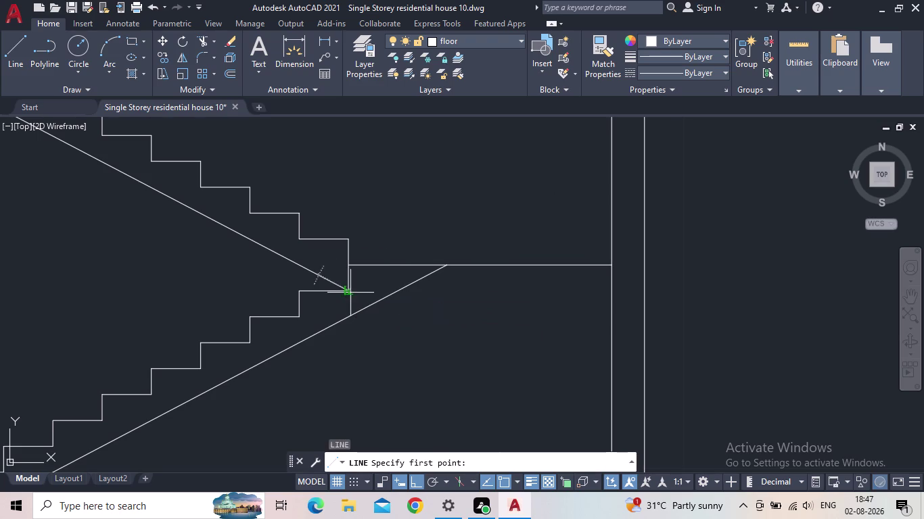
click(615, 294)
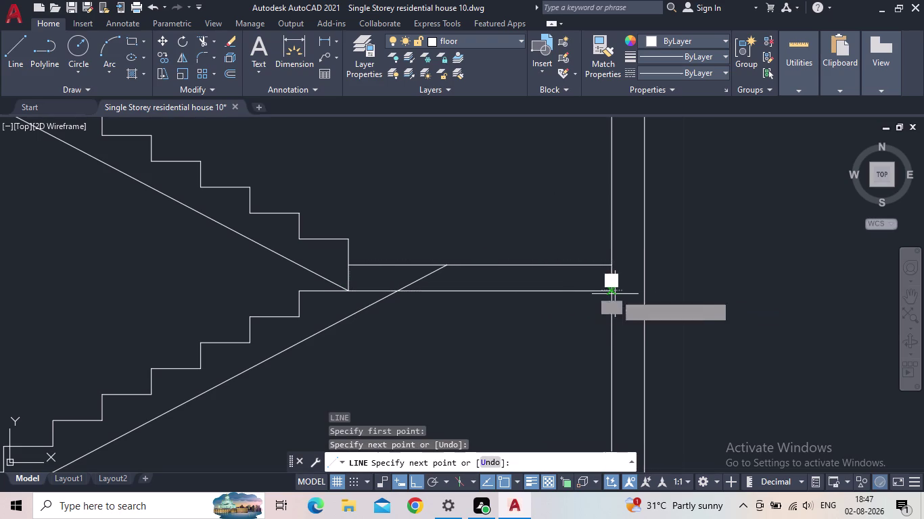
key(Escape)
middle_drag(521, 316, 562, 325)
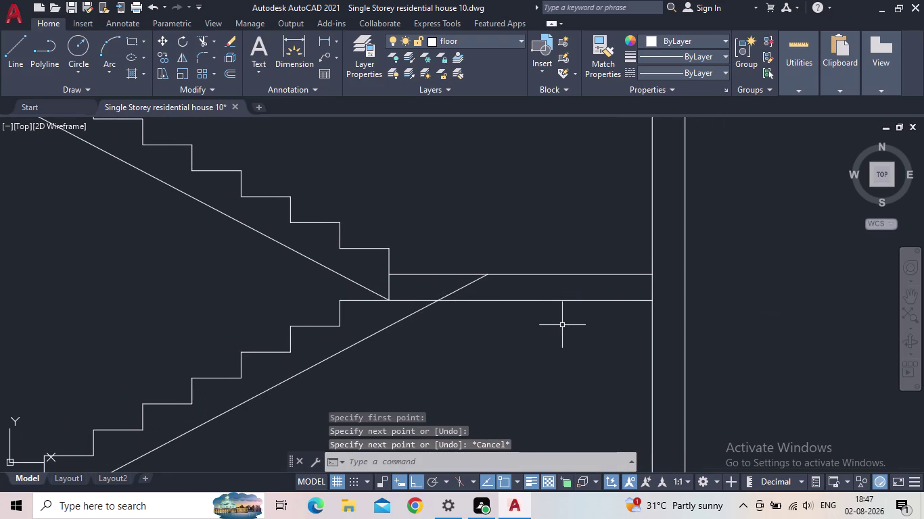
Trim the stair line poking above the landing and save the drawing.
key(t)
key(r)
key(Return)
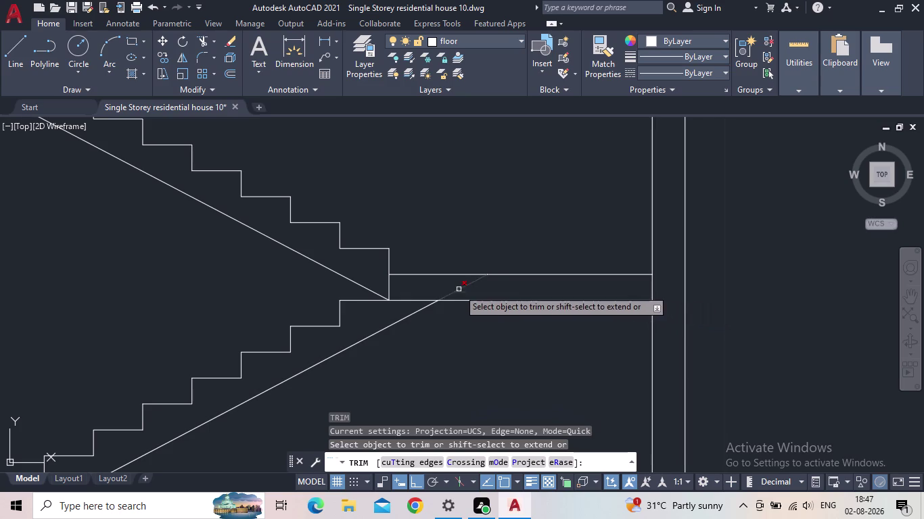
click(459, 289)
click(406, 300)
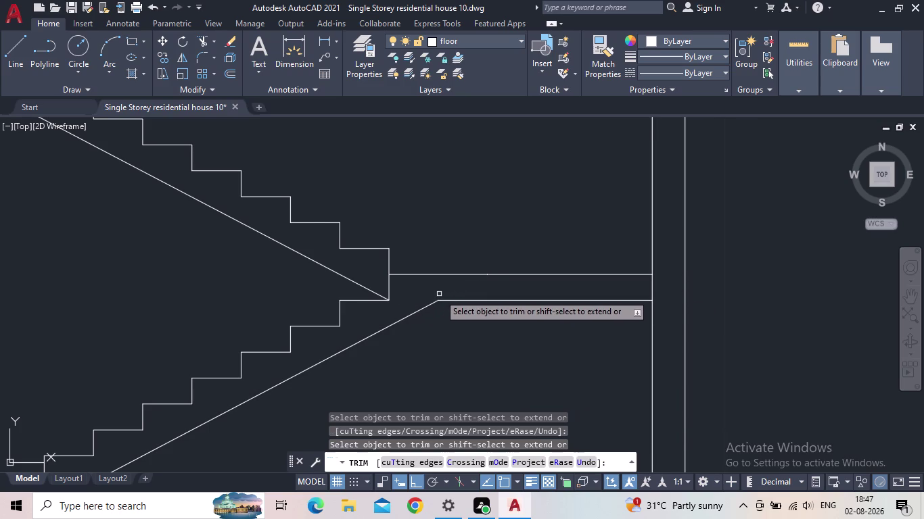
scroll(down, 3)
middle_click(487, 322)
key(Escape)
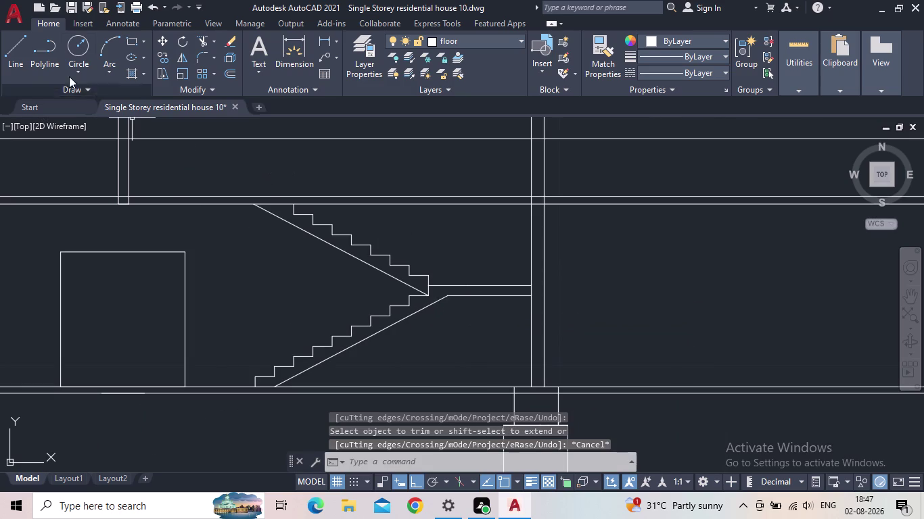
click(77, 9)
middle_drag(492, 317, 490, 317)
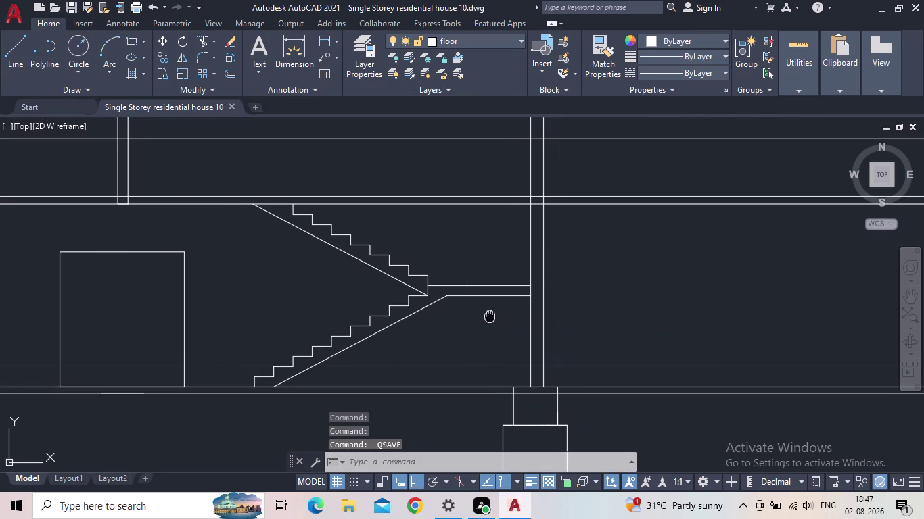
middle_drag(489, 316, 463, 318)
scroll(down, 3)
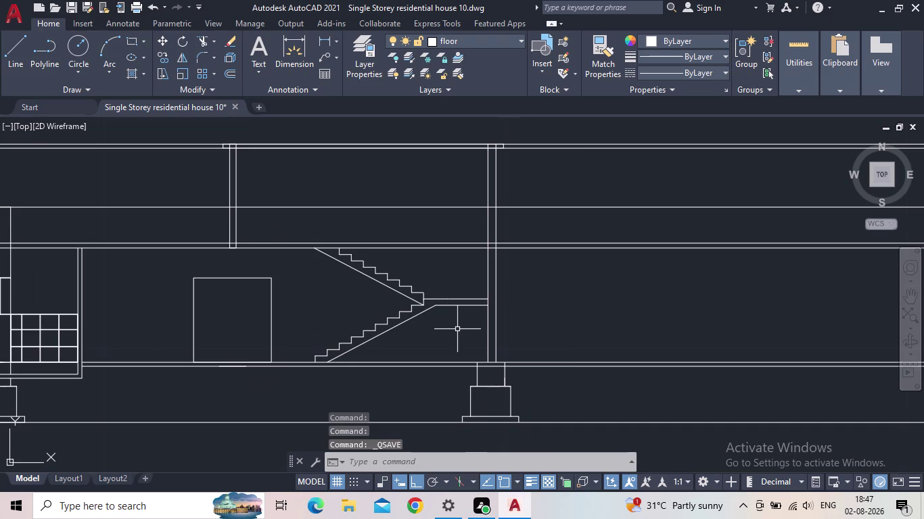
scroll(up, 3)
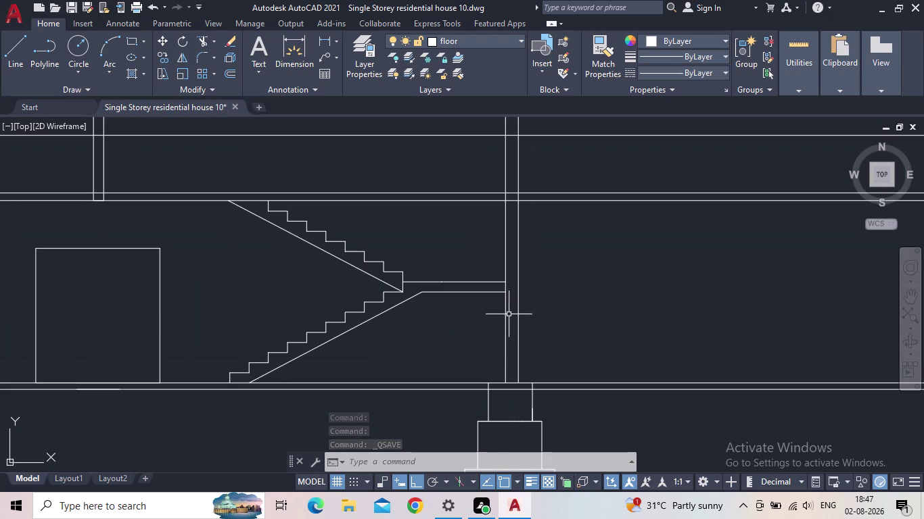
middle_drag(558, 319, 601, 355)
scroll(down, 3)
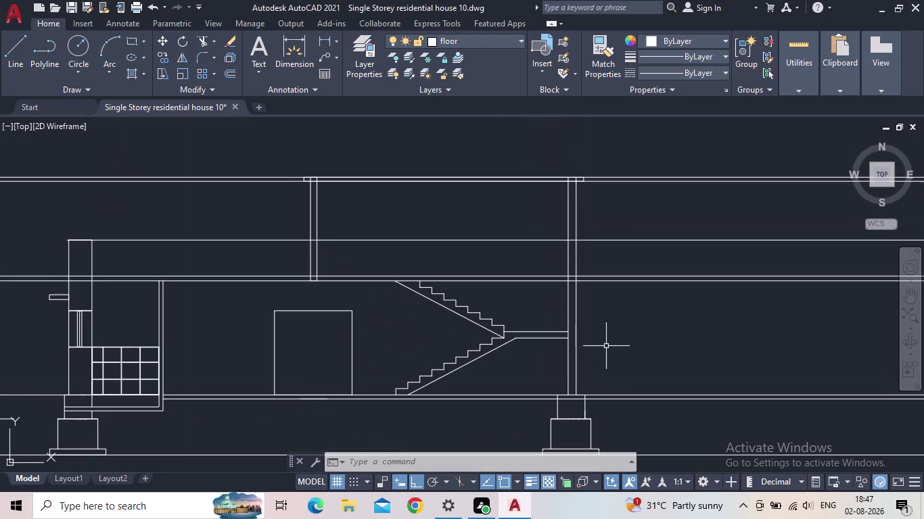
middle_drag(606, 346, 572, 361)
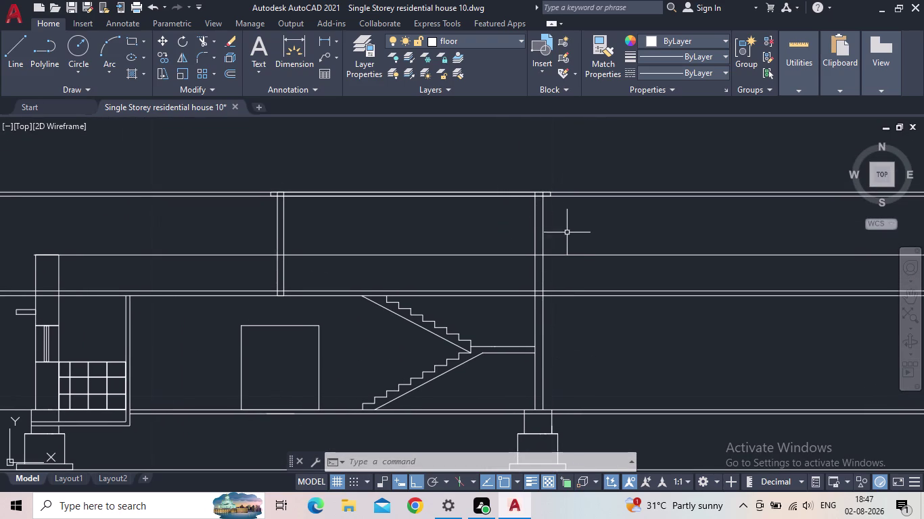
click(677, 326)
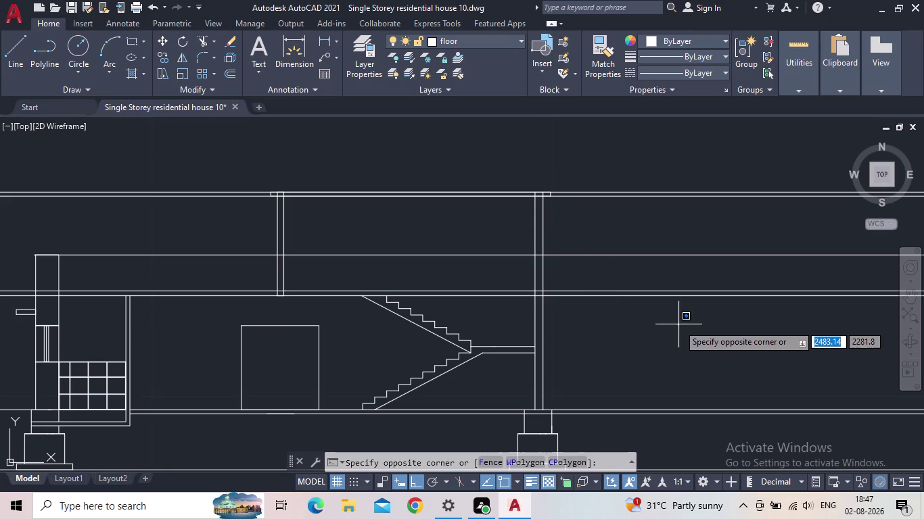
click(643, 173)
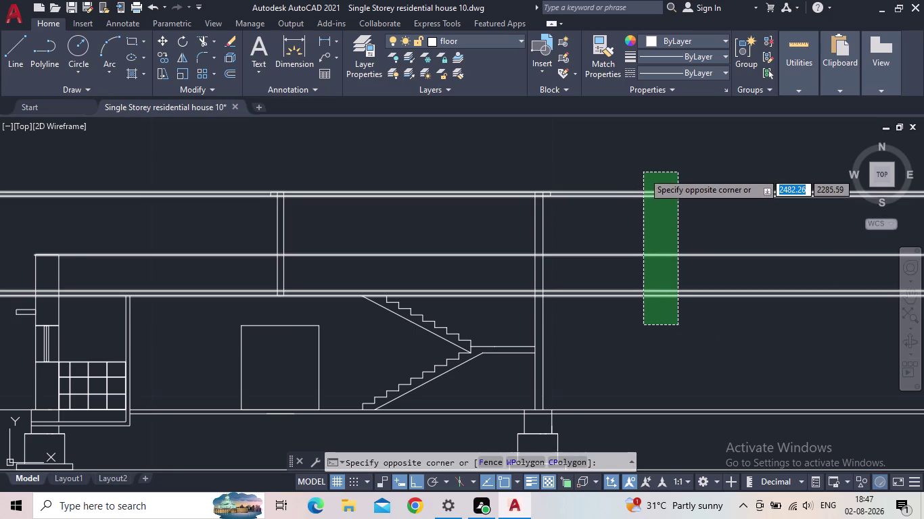
key(Delete)
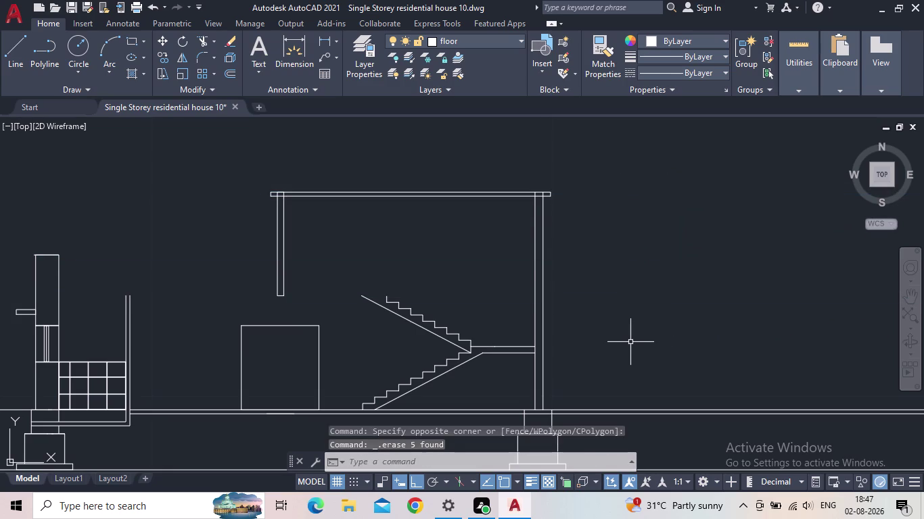
click(154, 11)
middle_drag(343, 280, 458, 235)
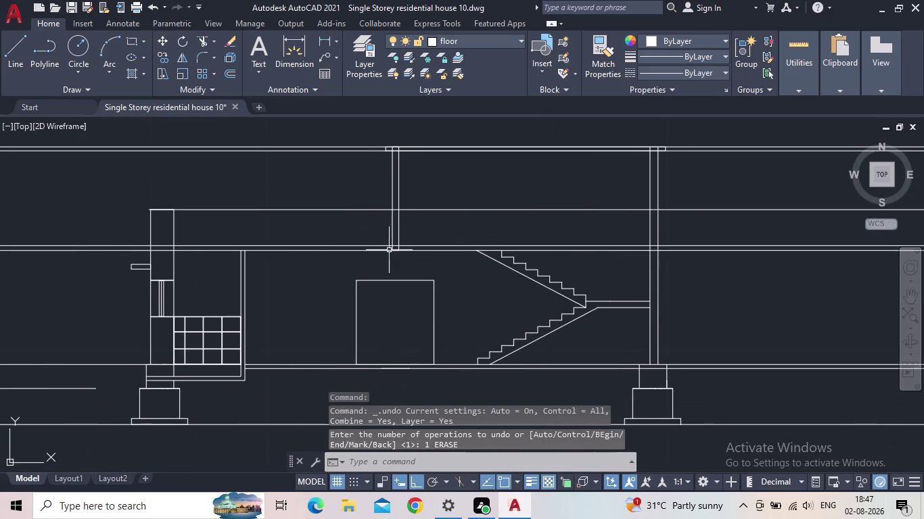
key(l)
key(Return)
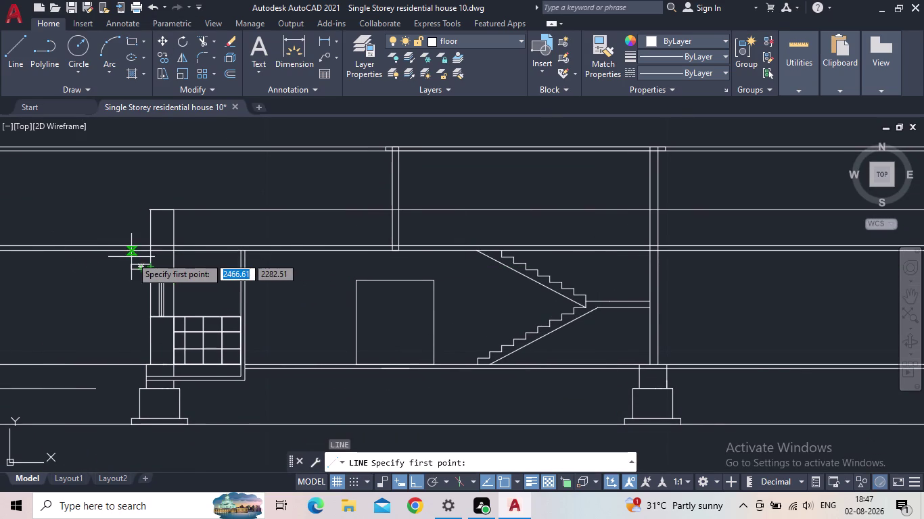
Draw a line from the left wall across to where it meets the stair.
scroll(up, 3)
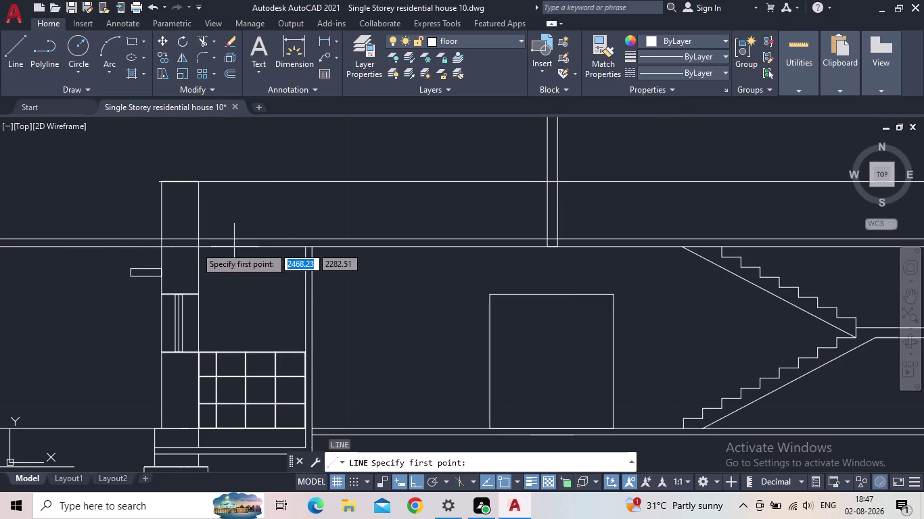
click(159, 250)
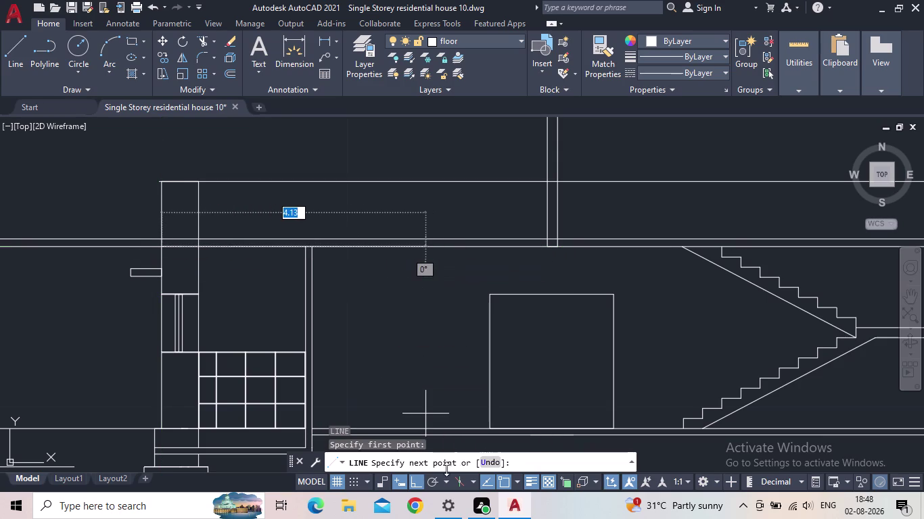
middle_drag(688, 245, 320, 251)
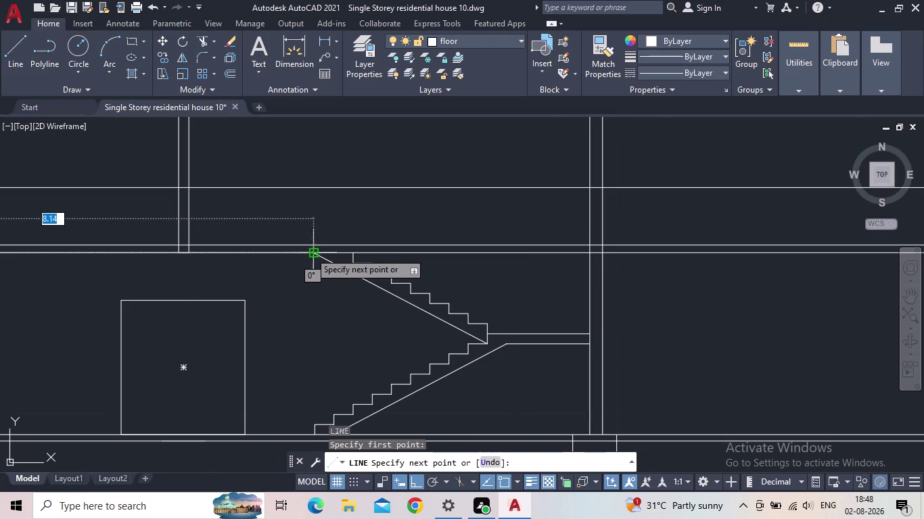
scroll(up, 3)
scroll(up, 3)
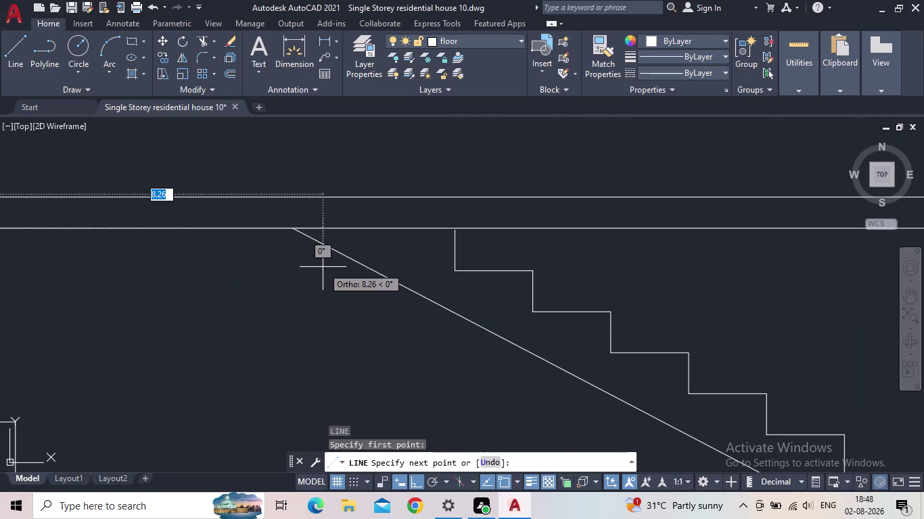
click(294, 229)
key(Escape)
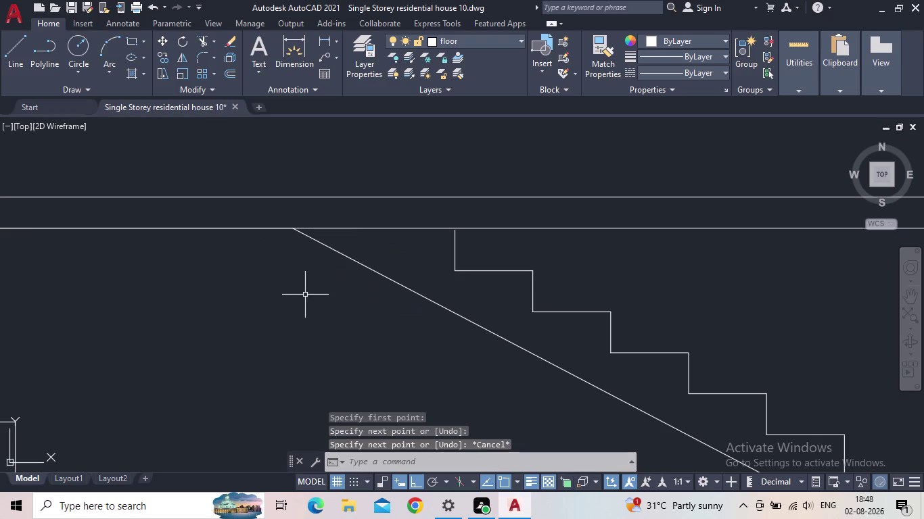
Draw a line from the top stair corner along the underside of the slab.
key(space)
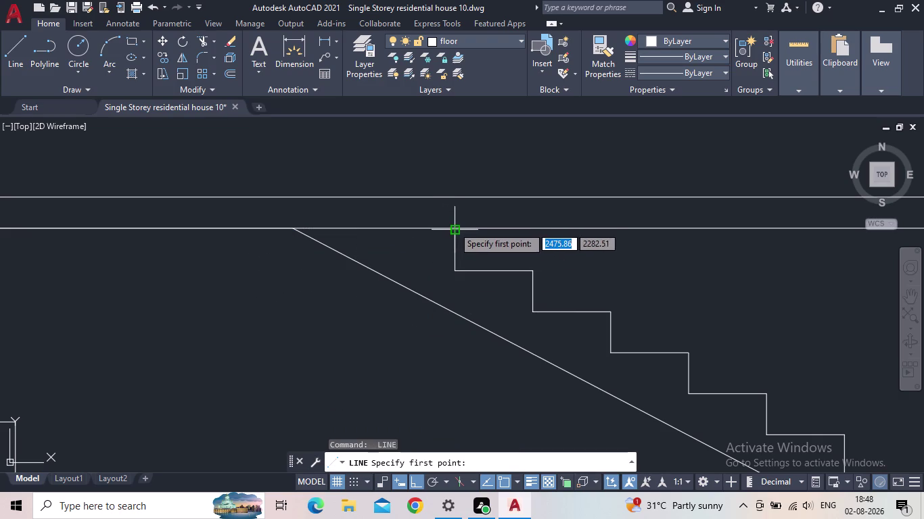
drag(453, 226, 445, 225)
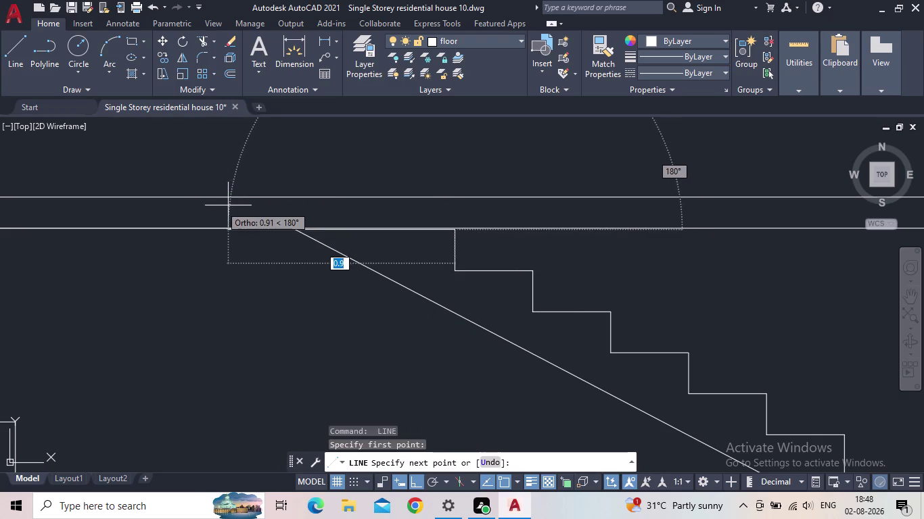
click(455, 195)
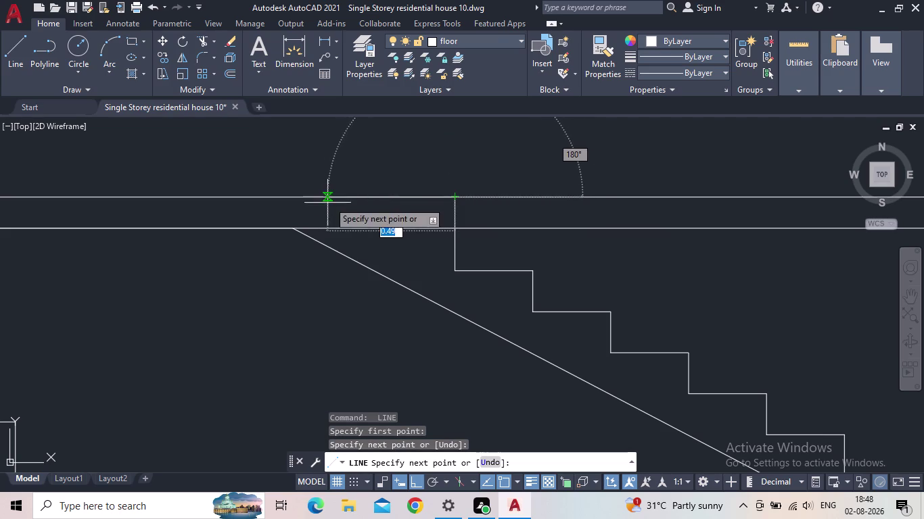
middle_drag(306, 195, 587, 200)
scroll(down, 3)
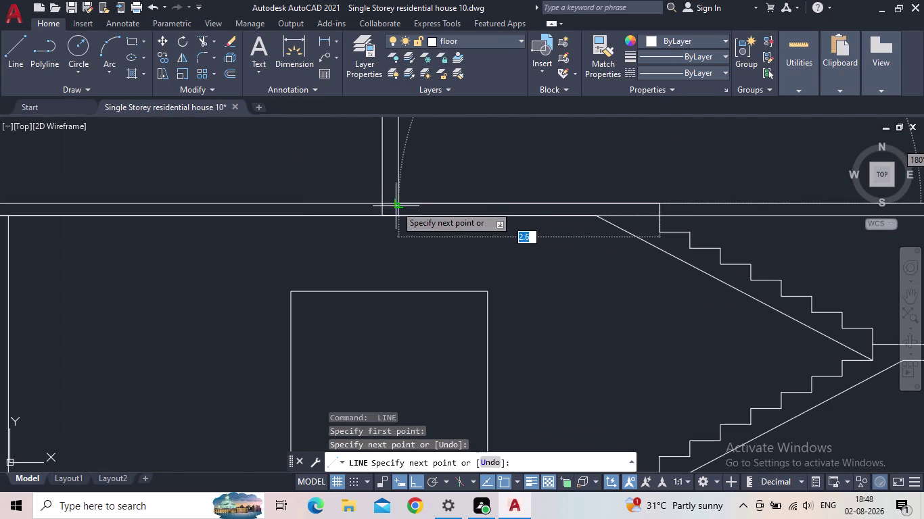
click(386, 204)
Erase the two unwanted lines near the top of the stair.
key(Escape)
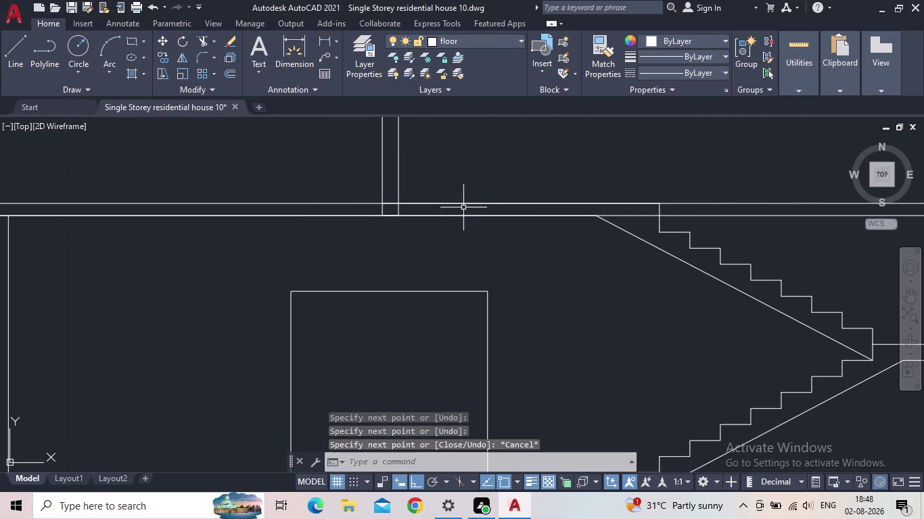
middle_drag(508, 220, 333, 245)
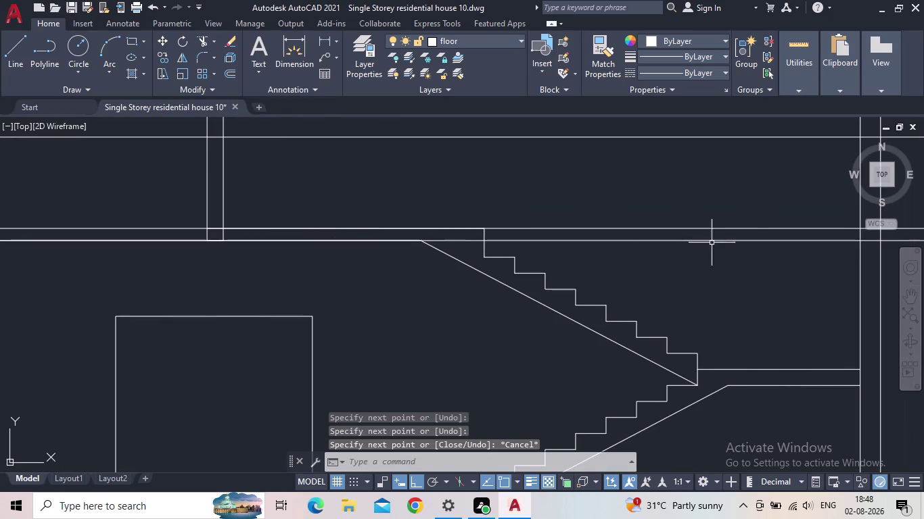
click(749, 254)
click(671, 219)
key(Delete)
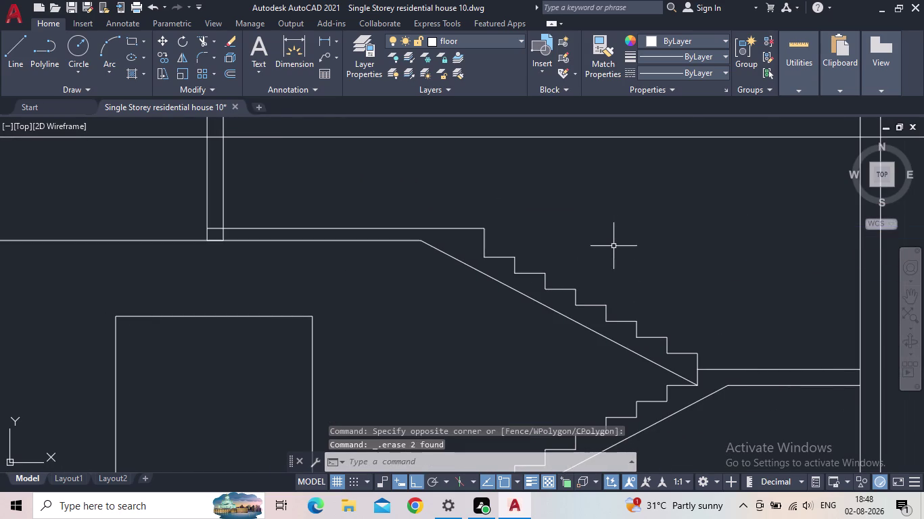
scroll(down, 3)
middle_drag(625, 247, 610, 257)
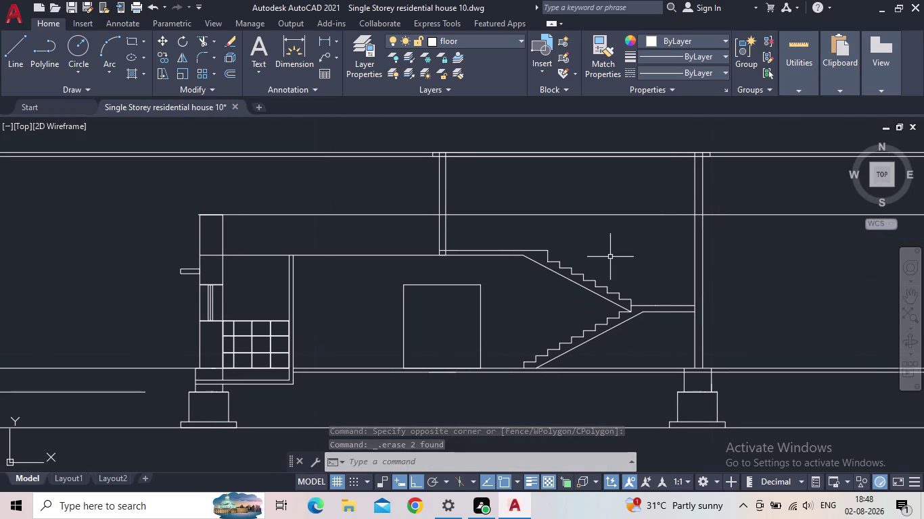
Extend the slab underside line left to the section's outer wall with EX.
key(e)
key(x)
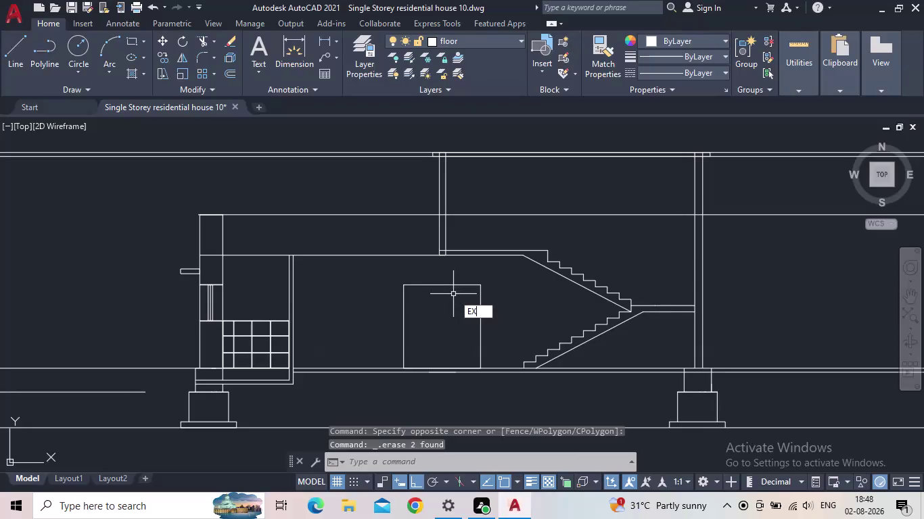
key(space)
click(461, 251)
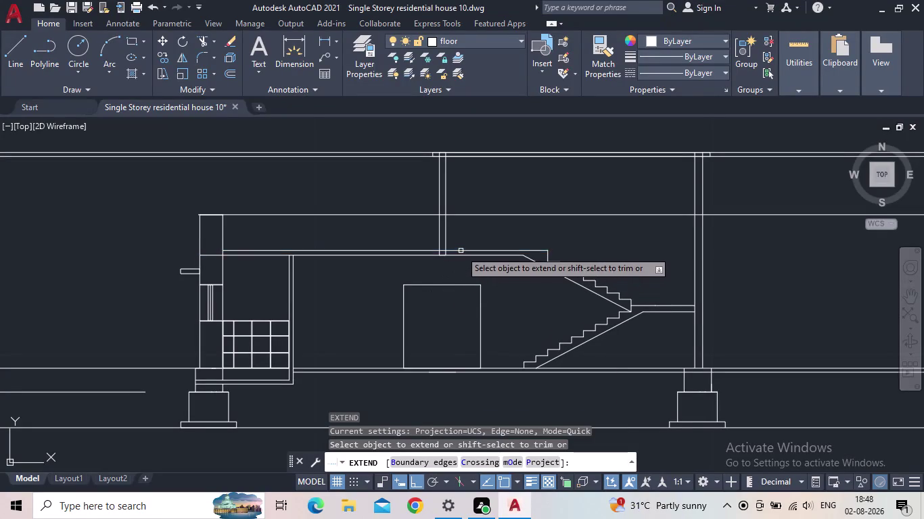
click(328, 250)
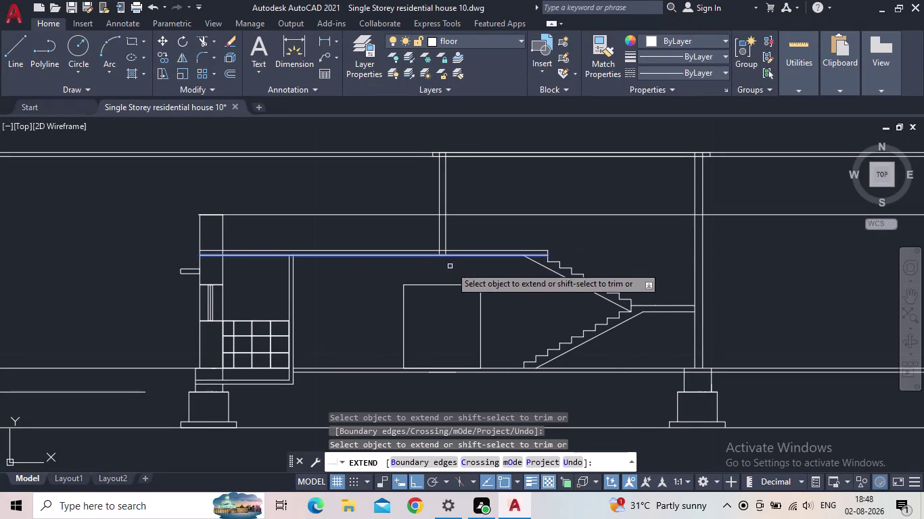
key(Escape)
scroll(down, 3)
middle_drag(431, 315, 341, 306)
scroll(up, 3)
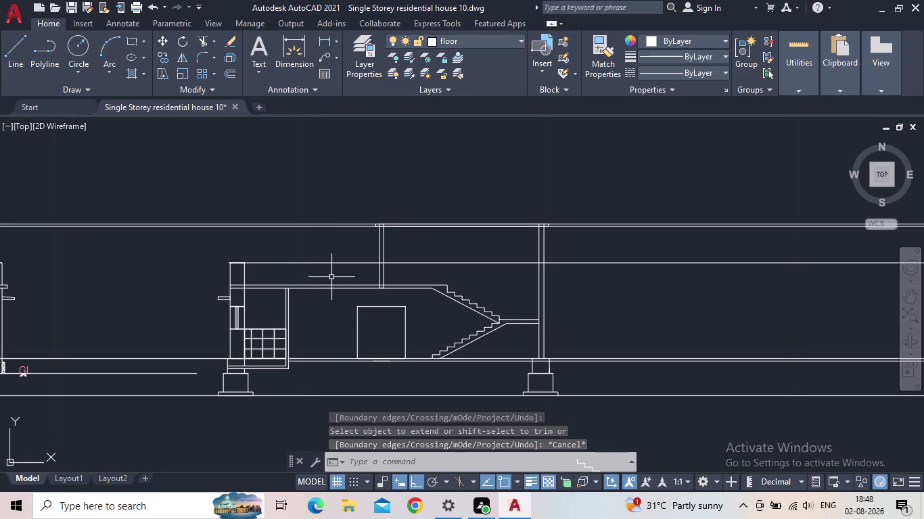
middle_drag(340, 279, 285, 302)
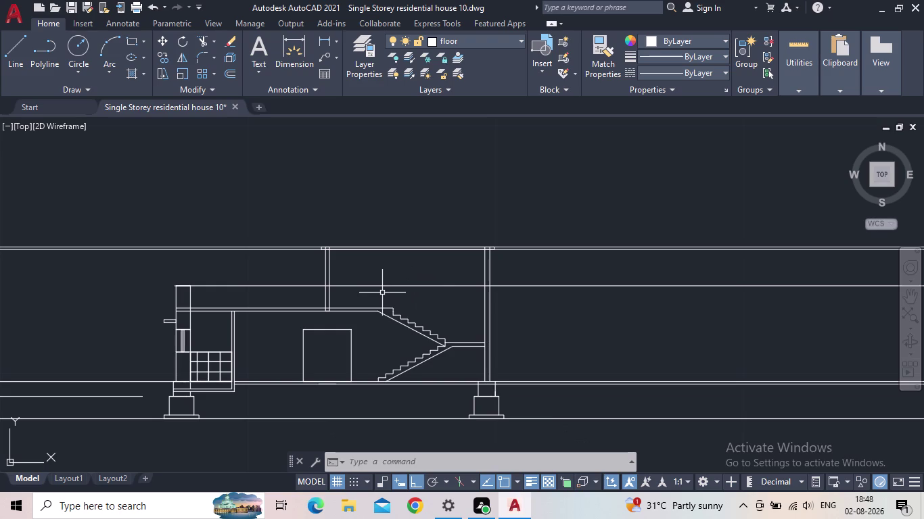
Attempt a fence trim across the stray line, then cancel it.
text(TR)
key(space)
click(397, 296)
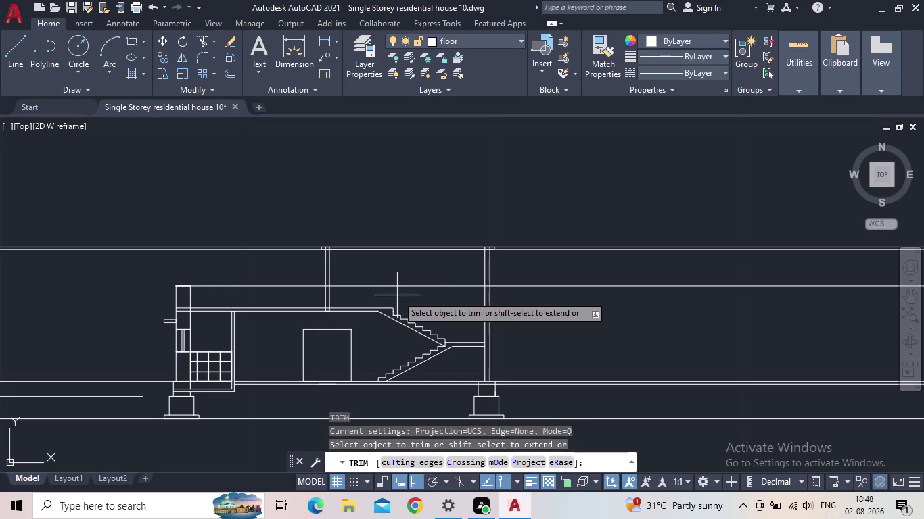
click(383, 273)
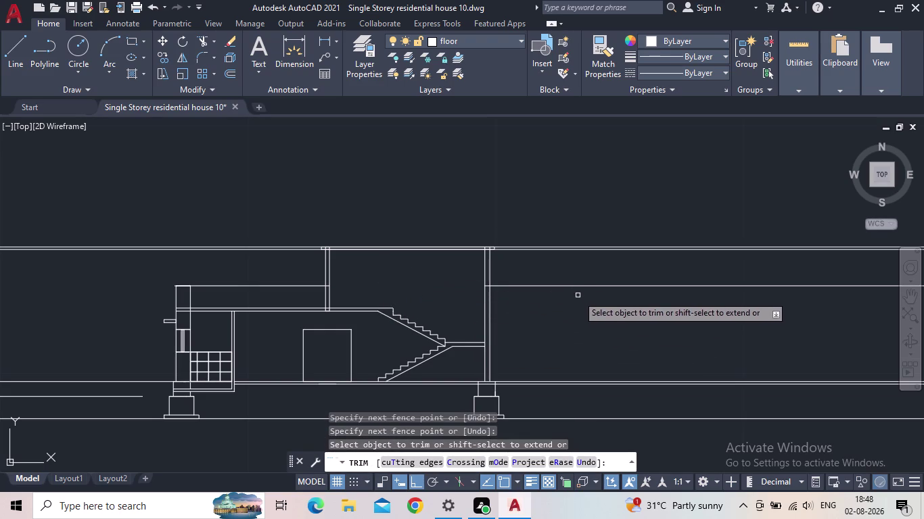
key(Escape)
Erase the stray horizontal line running right of the stair-side column.
click(605, 293)
click(585, 279)
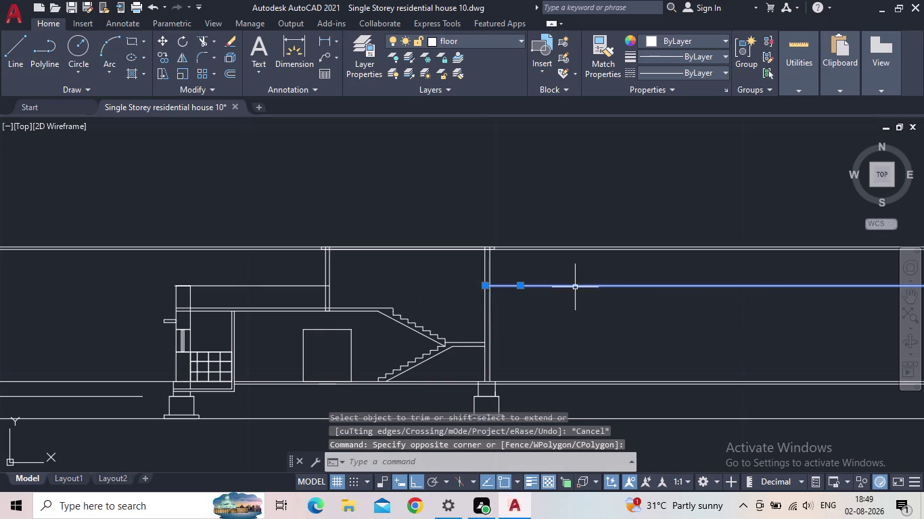
key(Delete)
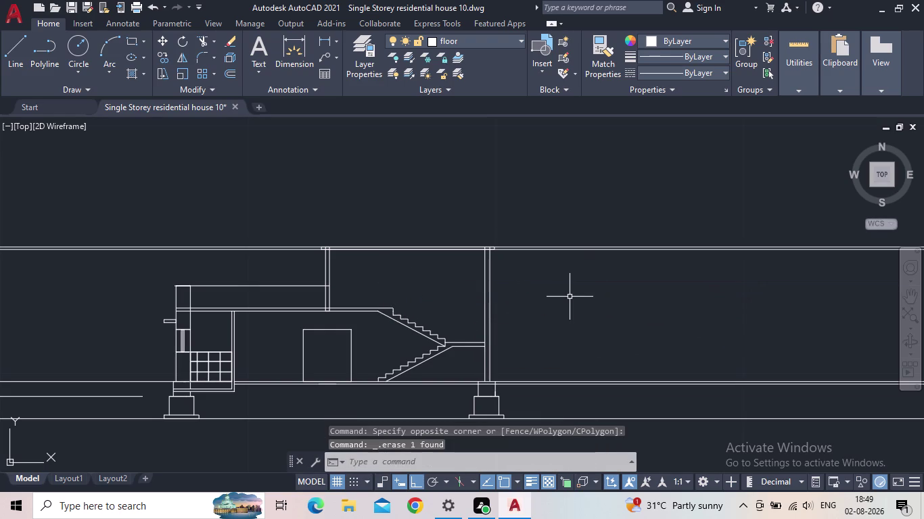
scroll(down, 3)
middle_drag(469, 337, 426, 316)
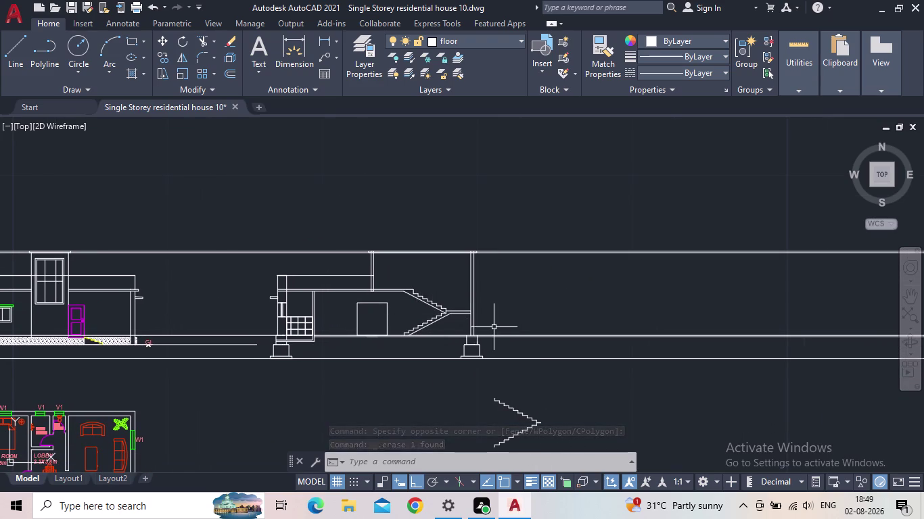
scroll(up, 3)
scroll(down, 3)
middle_drag(518, 307, 505, 327)
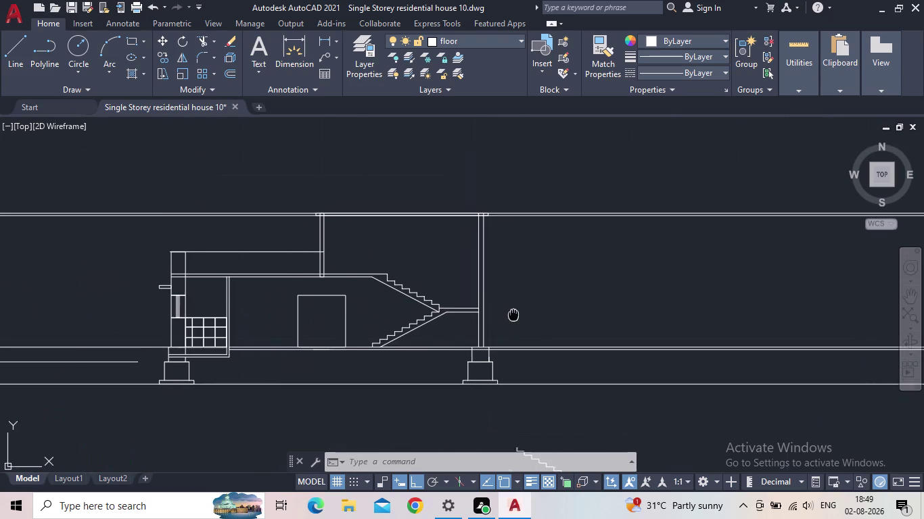
middle_drag(505, 327, 498, 336)
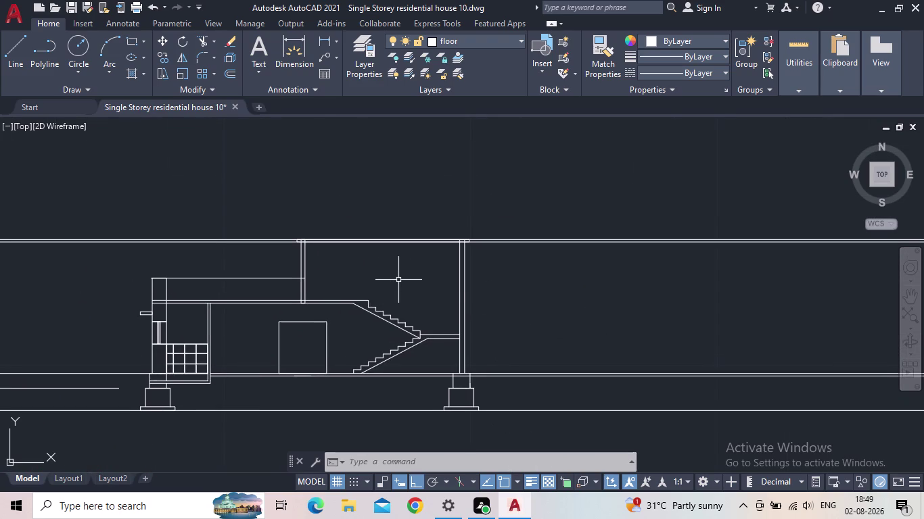
middle_drag(439, 292, 432, 303)
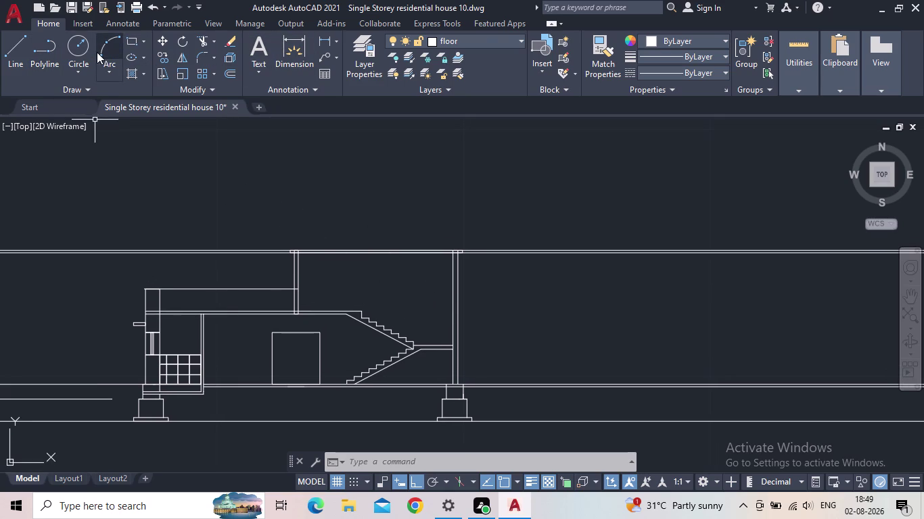
Try drawing a line on the right-hand column, then cancel it.
click(18, 47)
scroll(up, 3)
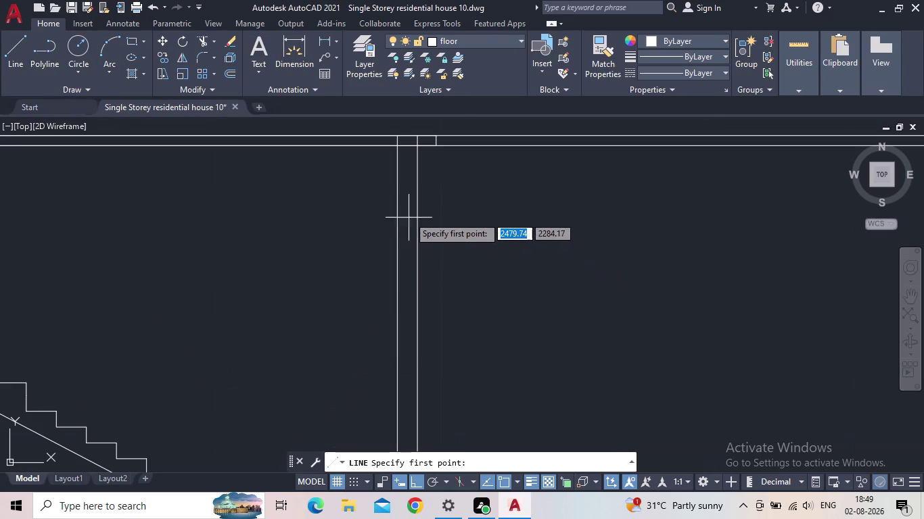
click(396, 203)
click(413, 207)
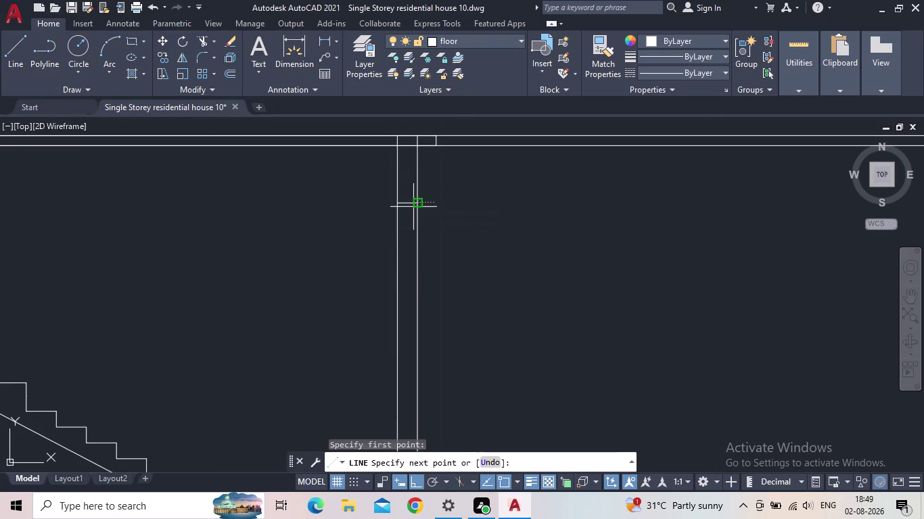
key(Escape)
scroll(down, 3)
middle_drag(462, 255, 466, 143)
scroll(up, 3)
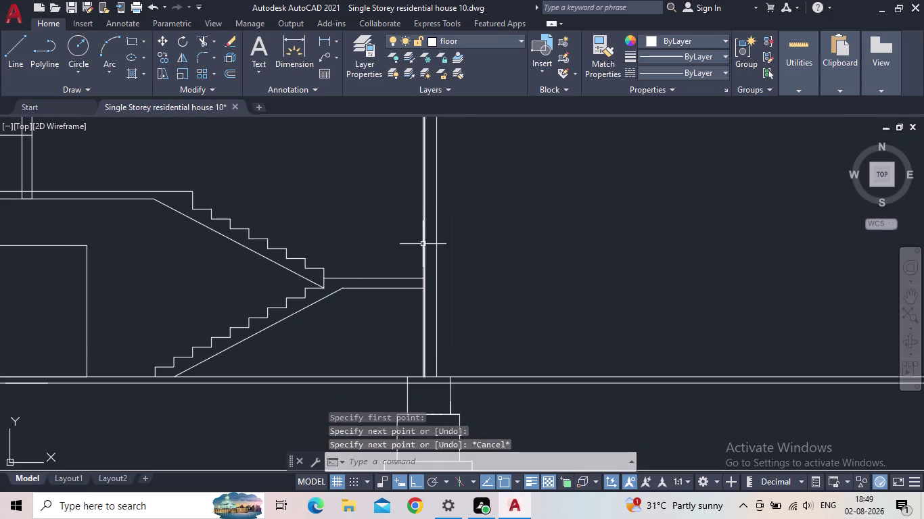
Abandon a second line beside the column and start a rectangle instead.
key(space)
click(423, 232)
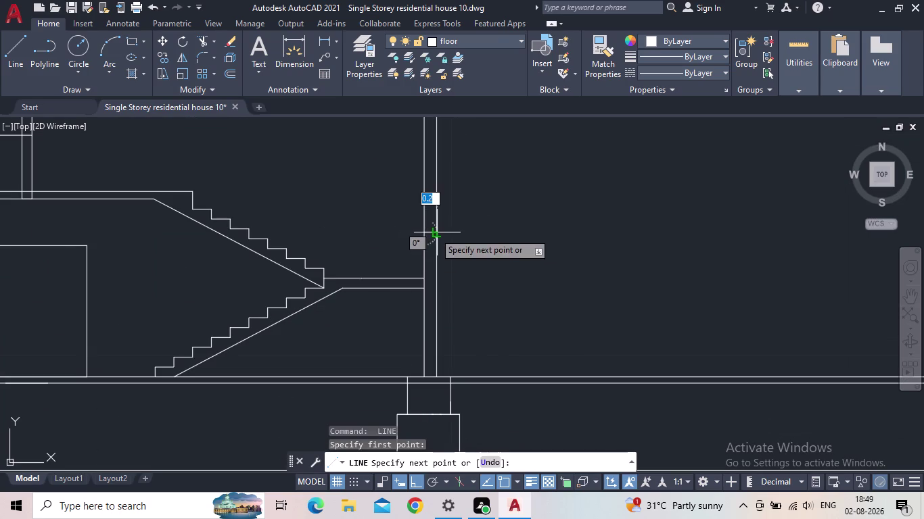
click(434, 232)
key(Escape)
middle_drag(445, 255, 433, 349)
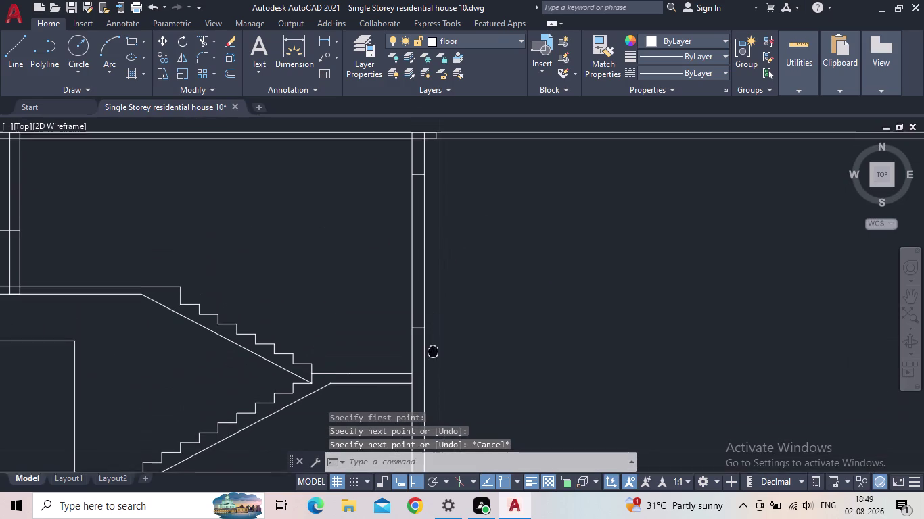
middle_drag(433, 349, 432, 352)
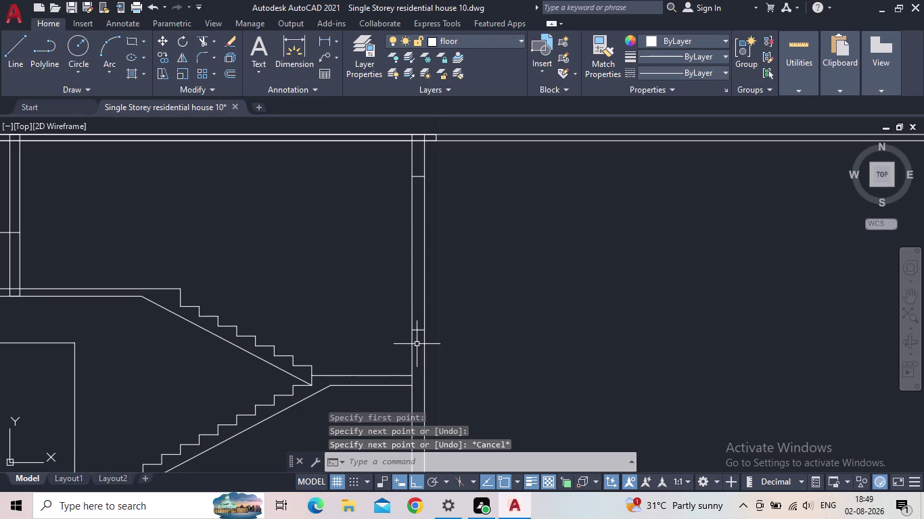
key(space)
click(134, 43)
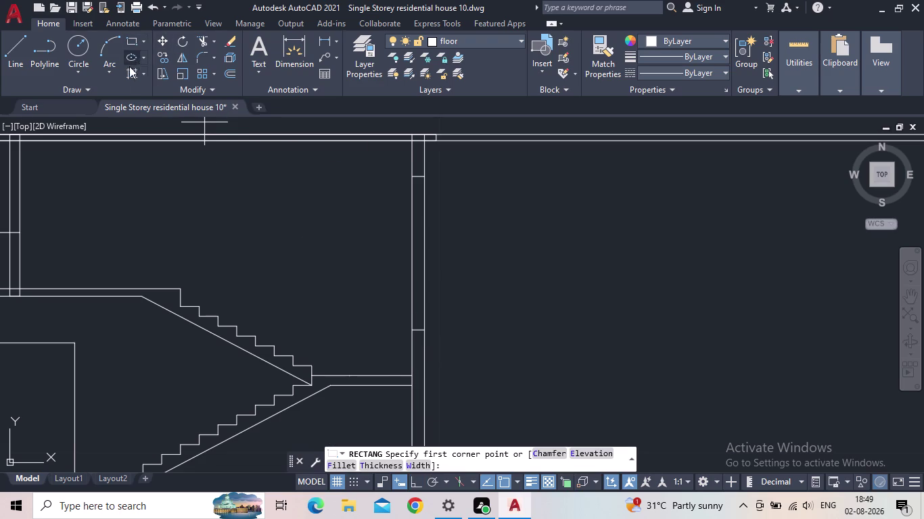
Draw a narrow rectangle down the stair-side column.
key(Escape)
key(Escape)
click(134, 44)
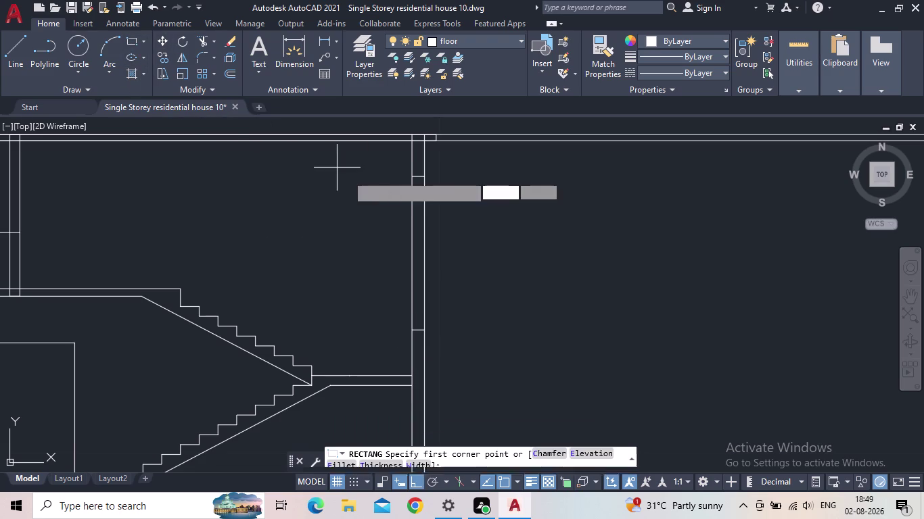
scroll(up, 3)
scroll(up, 3)
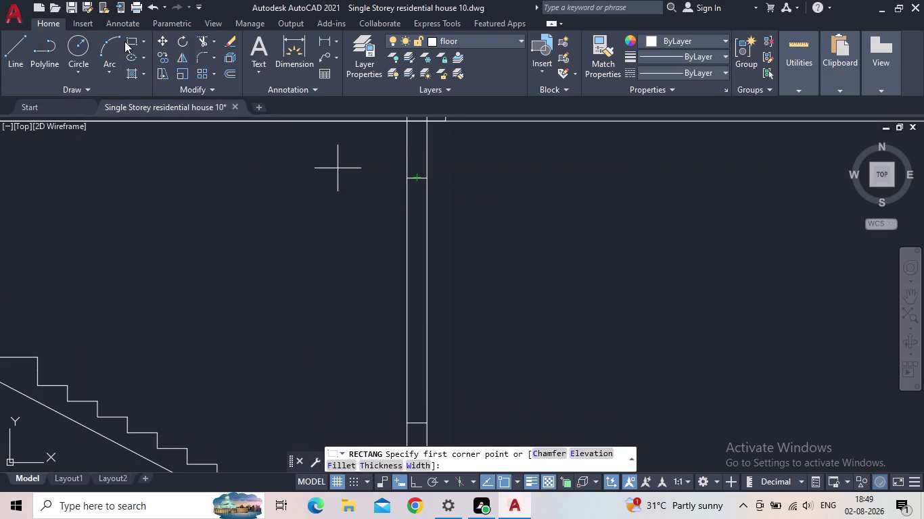
click(130, 42)
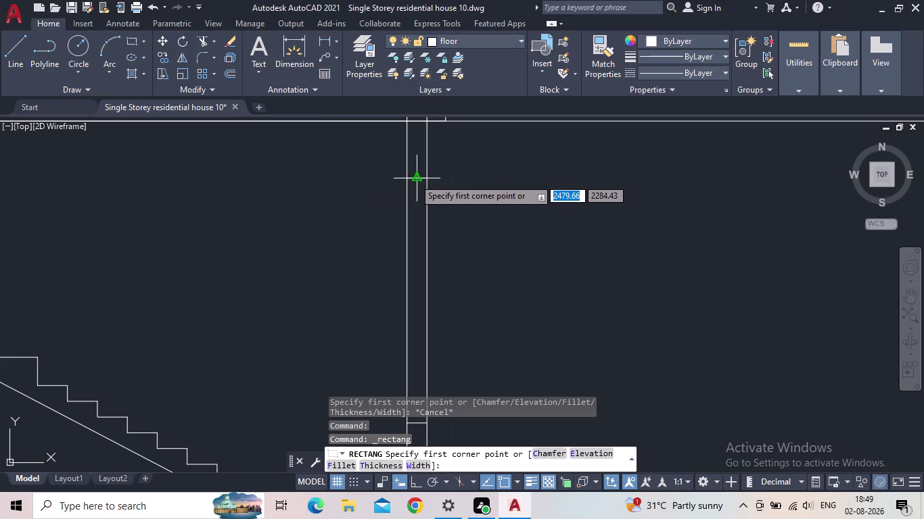
scroll(up, 3)
click(415, 175)
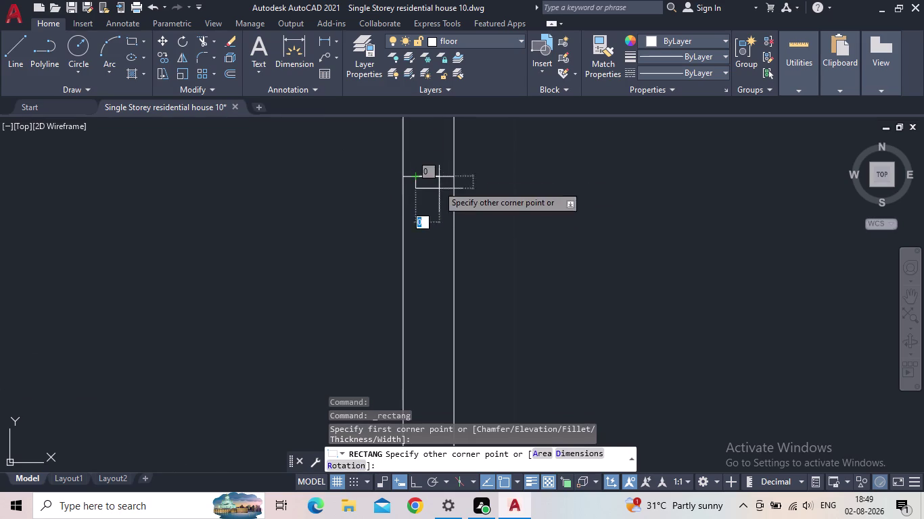
scroll(down, 3)
middle_drag(440, 275, 424, 128)
scroll(down, 3)
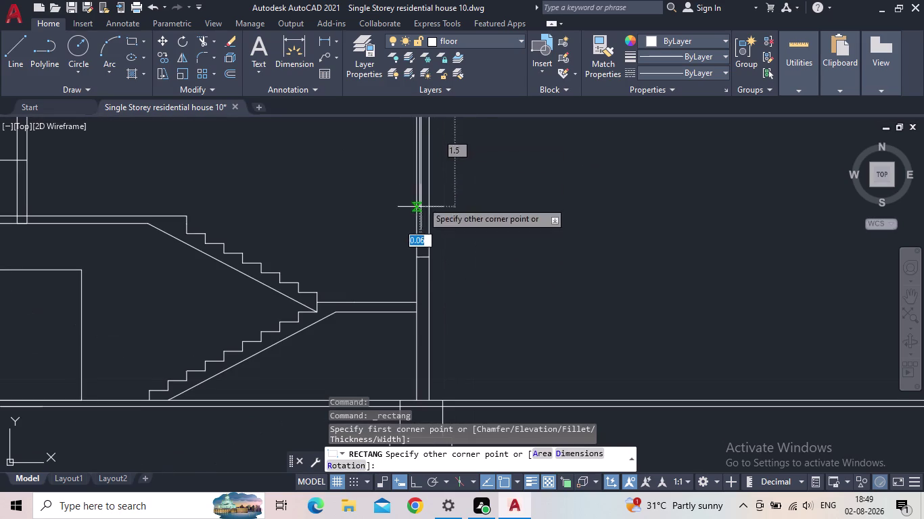
scroll(down, 3)
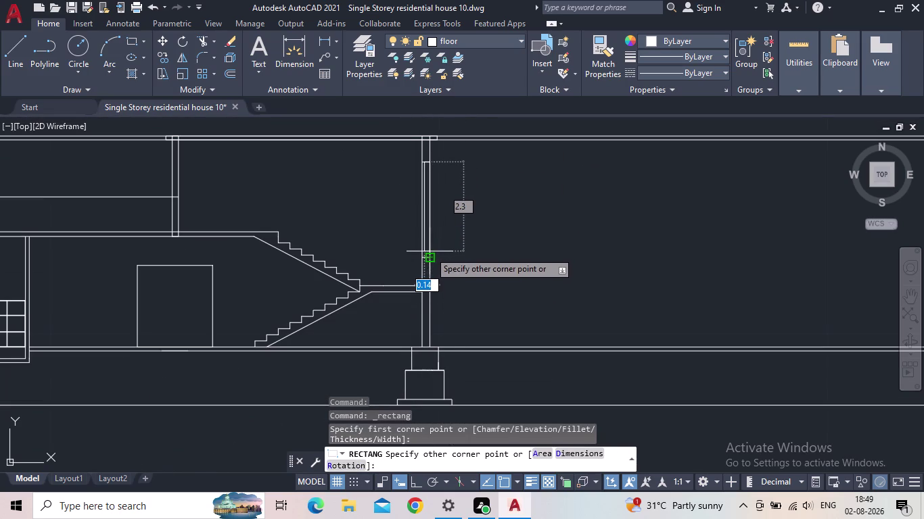
scroll(up, 3)
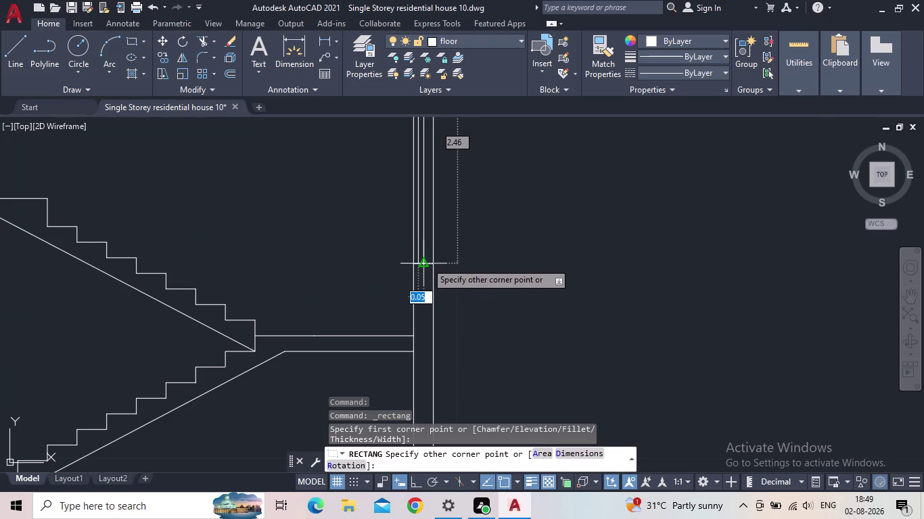
click(428, 266)
scroll(down, 3)
middle_drag(450, 310, 451, 321)
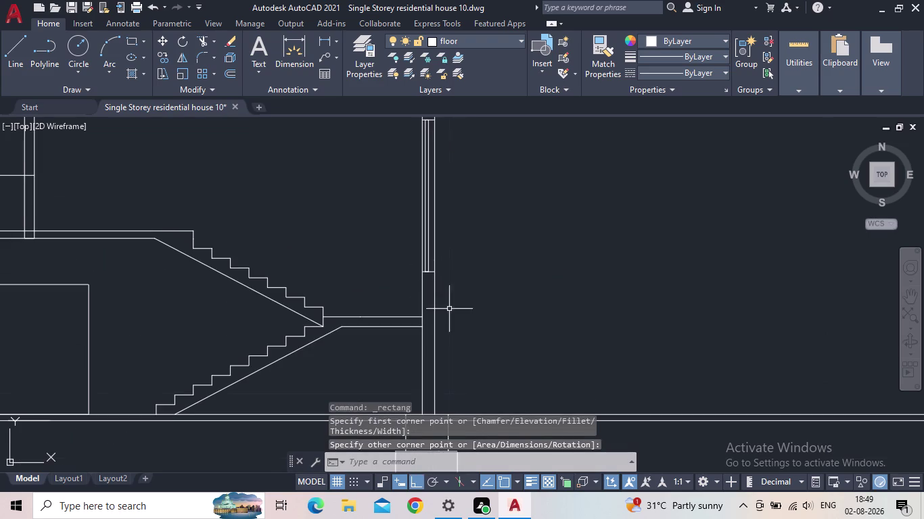
middle_drag(450, 320, 421, 370)
scroll(up, 3)
scroll(up, 3)
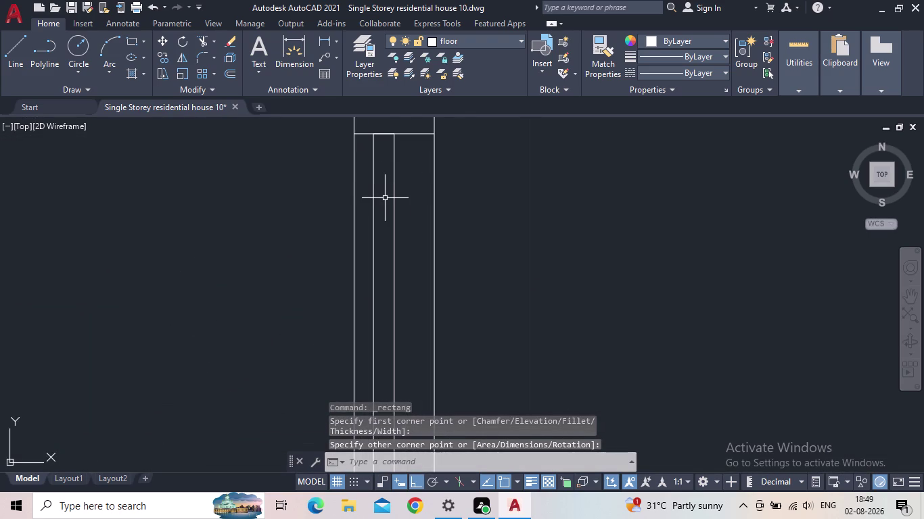
Move the narrow strip up so its top meets the upper wall line.
key(m)
key(Return)
click(403, 197)
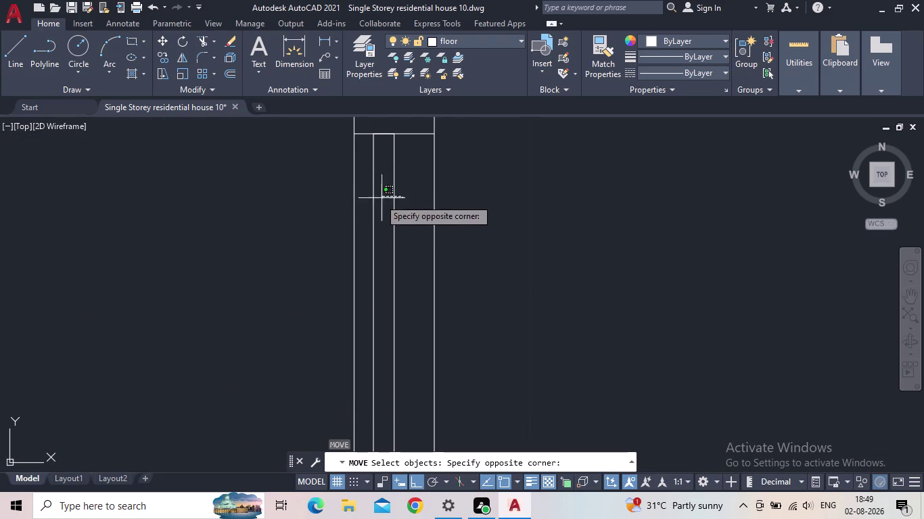
click(367, 203)
key(space)
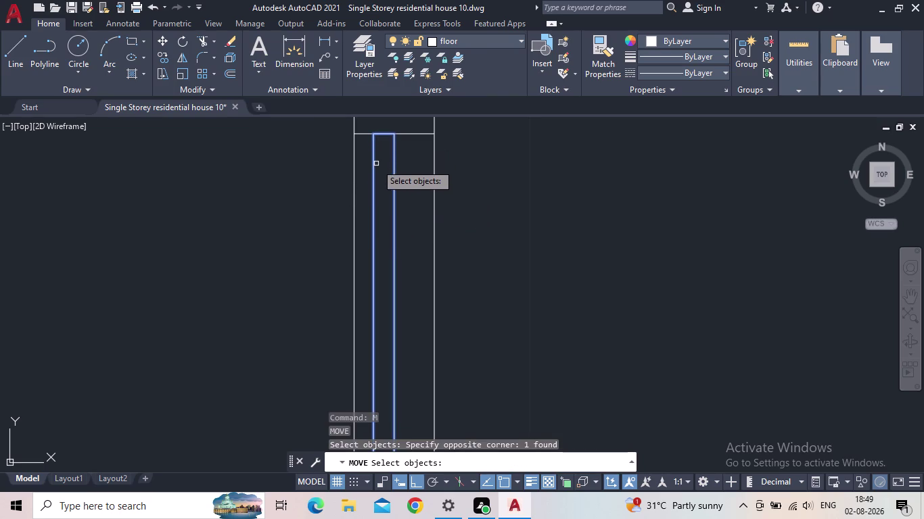
click(382, 133)
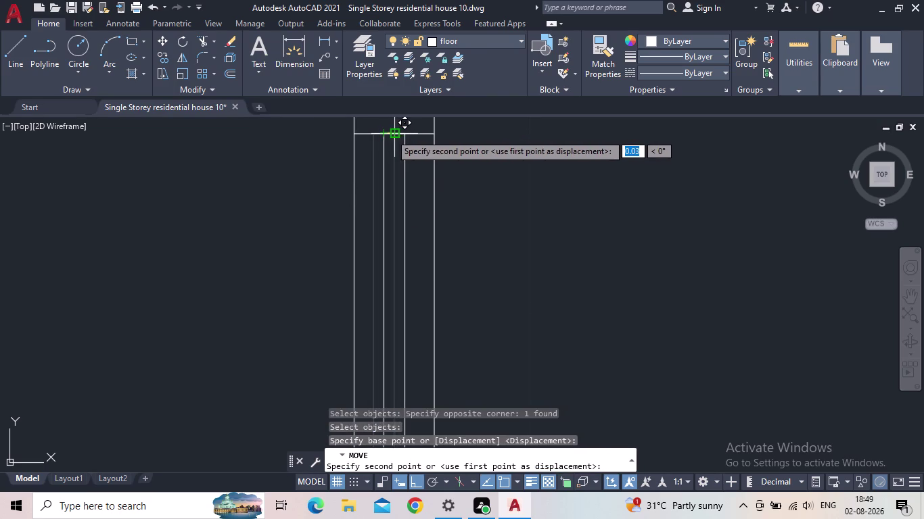
click(391, 134)
Save the house drawing.
scroll(down, 3)
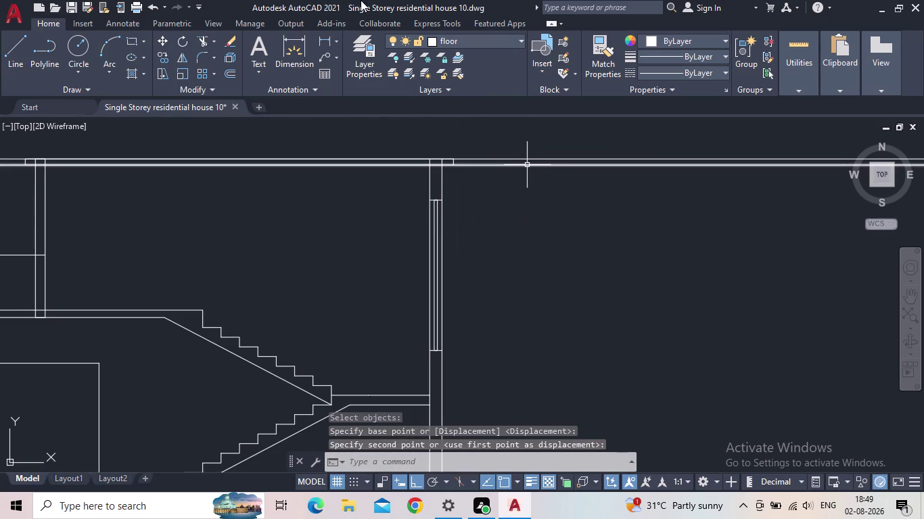
click(73, 6)
scroll(down, 3)
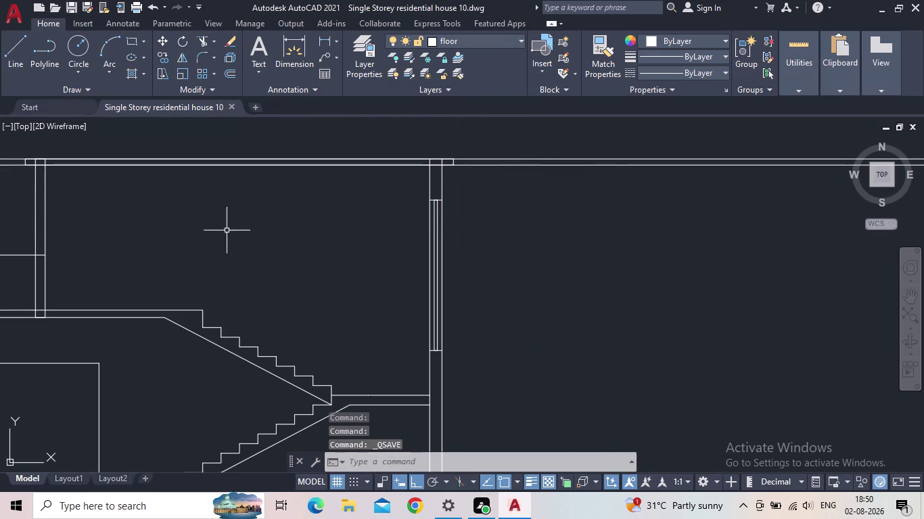
middle_drag(268, 233, 274, 240)
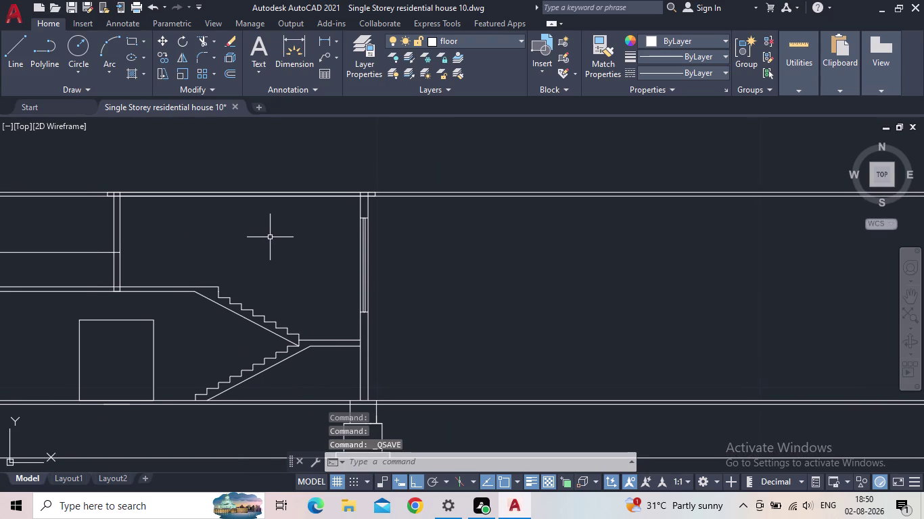
middle_drag(268, 240, 337, 271)
Draw a multi-segment slab outline along the section top, projecting past the walls.
key(l)
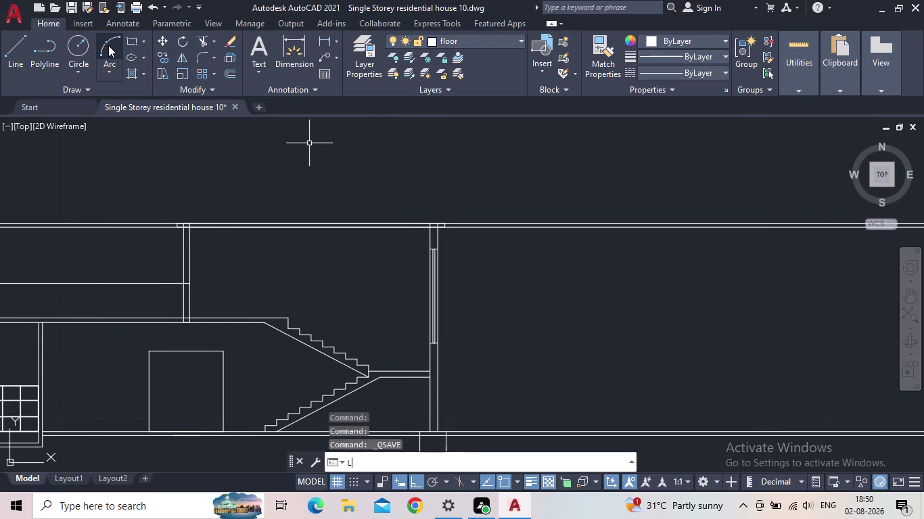
key(Return)
scroll(up, 3)
middle_drag(69, 204, 309, 297)
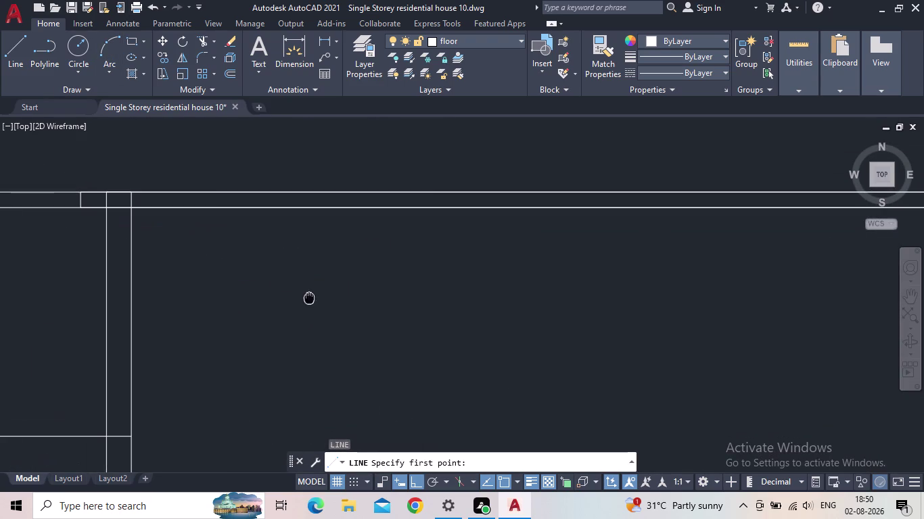
scroll(down, 3)
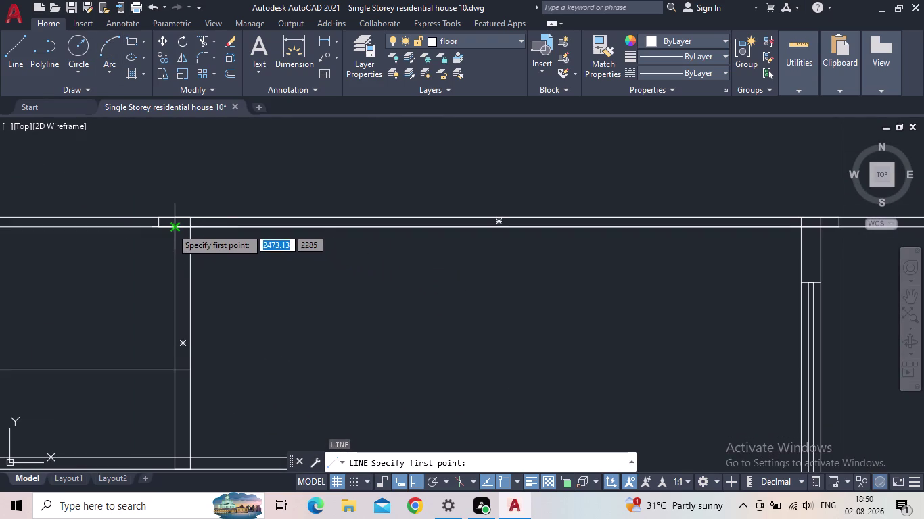
click(158, 229)
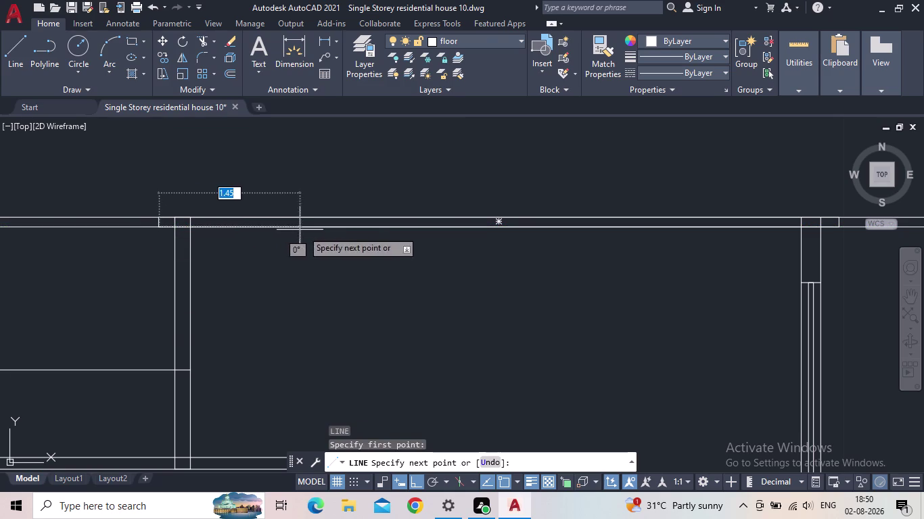
middle_drag(609, 247, 140, 276)
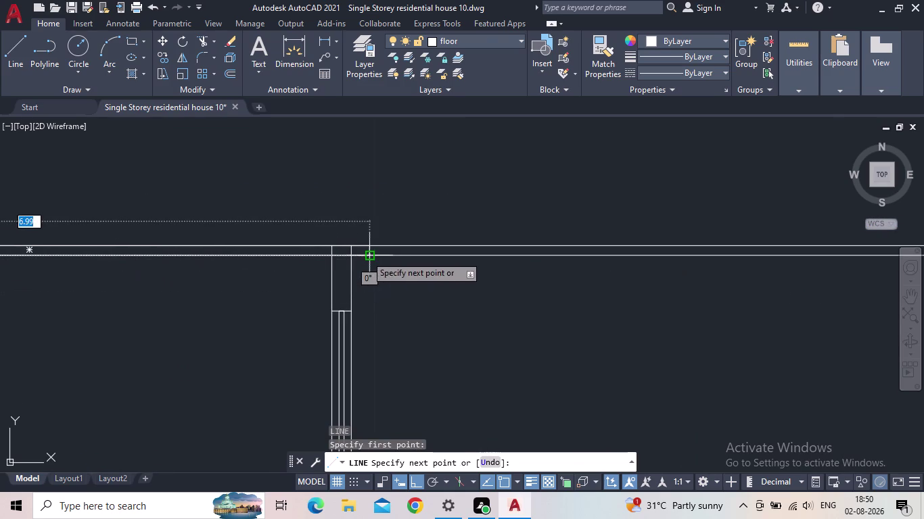
click(366, 256)
scroll(up, 3)
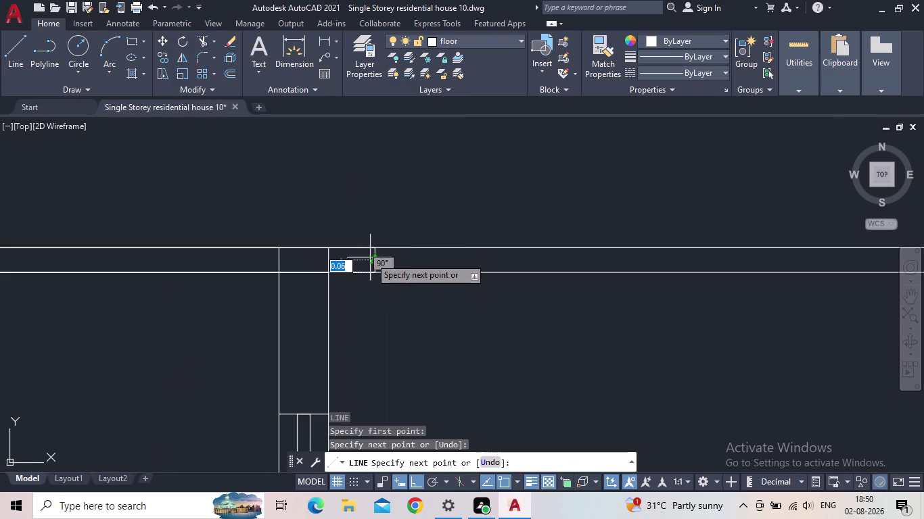
click(375, 250)
middle_drag(244, 244, 261, 244)
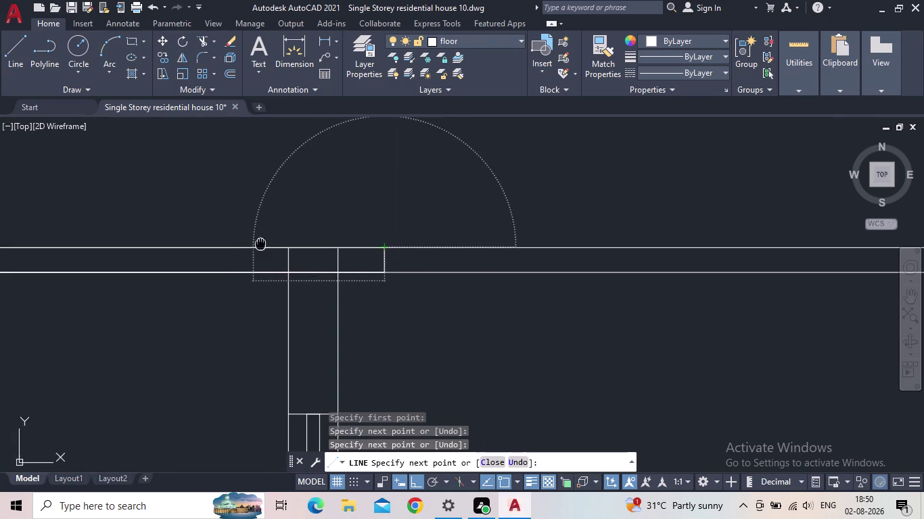
middle_drag(260, 244, 581, 276)
scroll(down, 3)
middle_drag(298, 263, 846, 247)
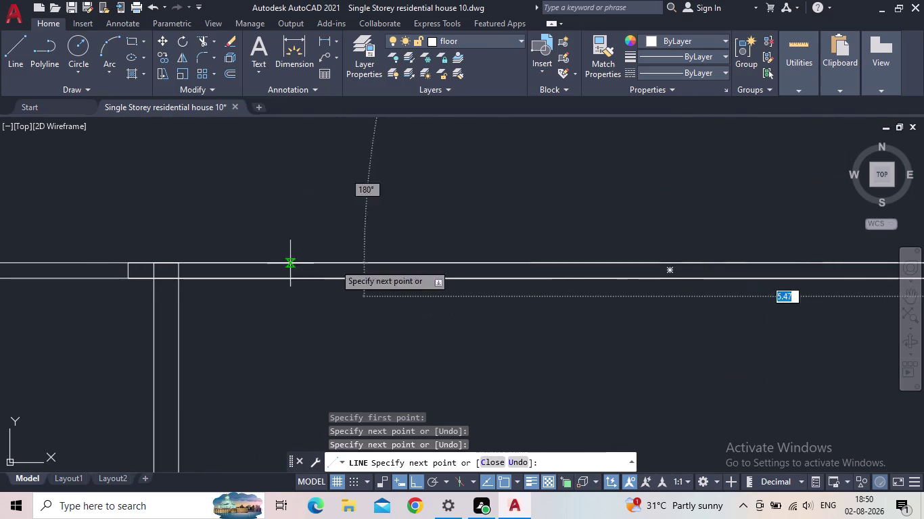
drag(128, 263, 141, 258)
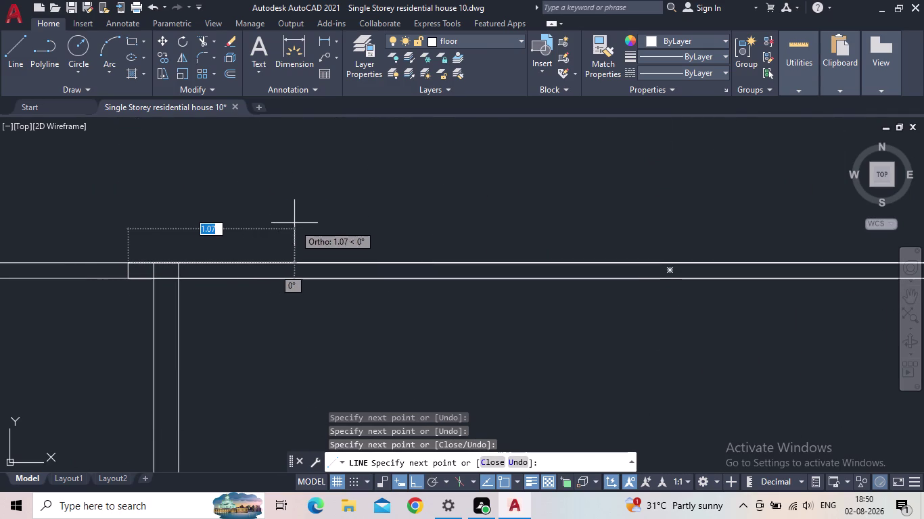
key(Escape)
Start the TR trim command to clean up the extra slab lines.
scroll(down, 3)
middle_drag(288, 251, 276, 258)
key(t)
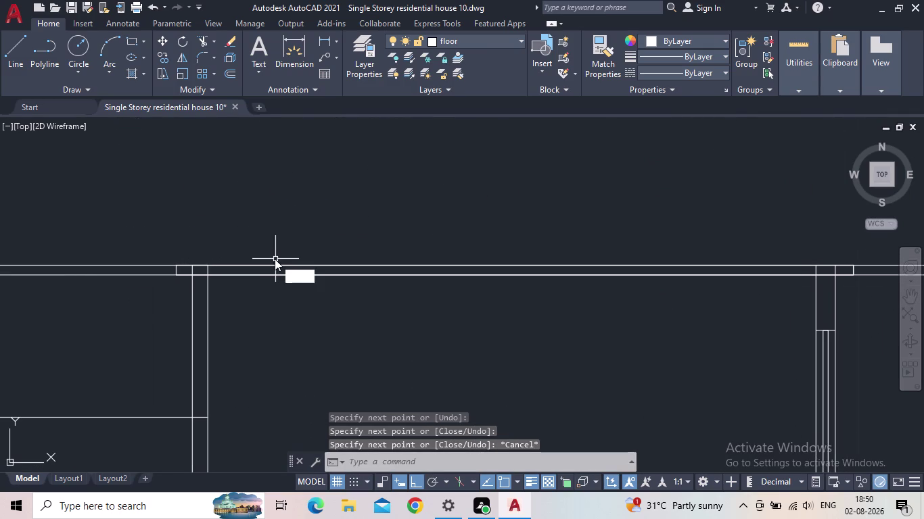
key(r)
key(space)
Fence-trim the ground lines overshooting both ends of the section slab.
drag(83, 314, 86, 301)
click(95, 231)
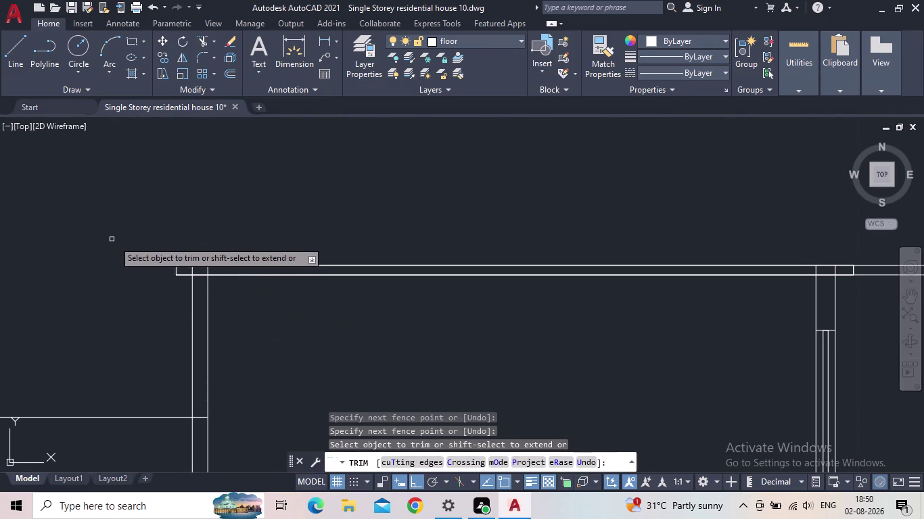
scroll(down, 3)
middle_drag(120, 259, 105, 262)
scroll(down, 3)
drag(447, 311, 445, 303)
click(413, 232)
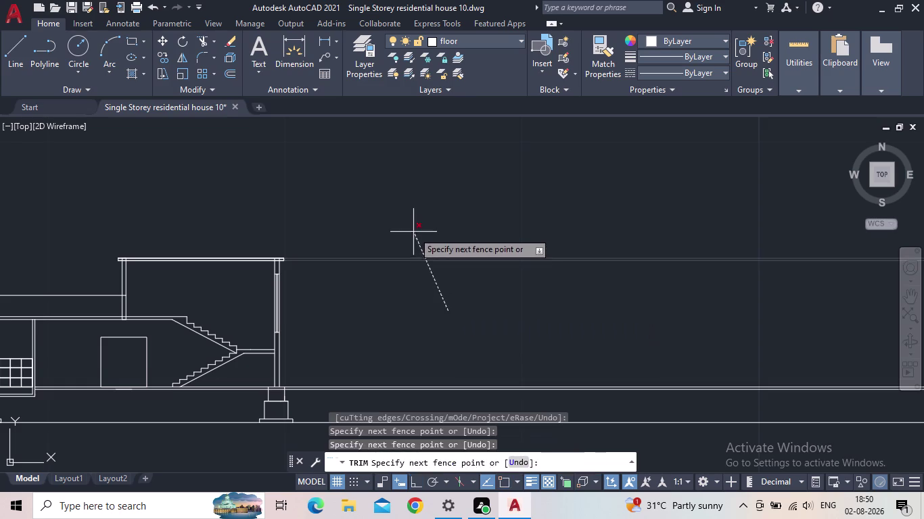
key(Escape)
Restart TRIM and fence across the next group of overhanging lines.
scroll(up, 3)
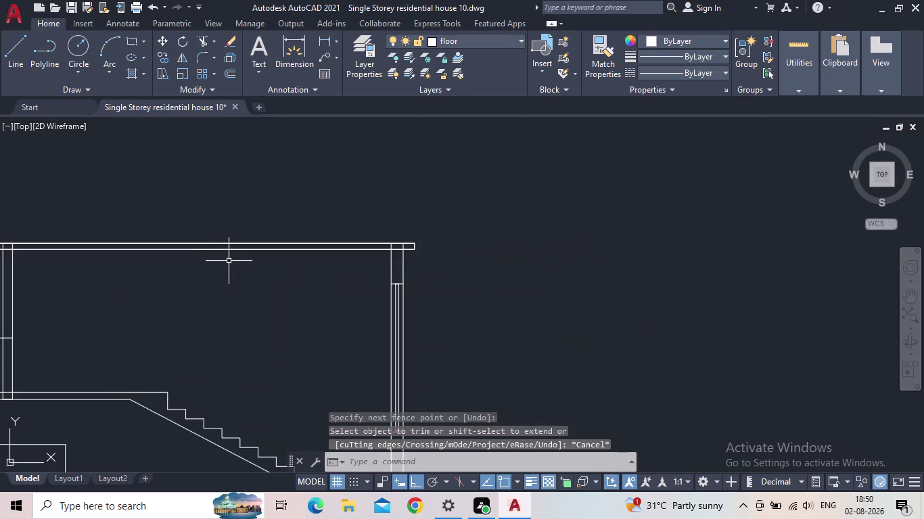
scroll(up, 3)
scroll(down, 3)
middle_drag(316, 280, 391, 293)
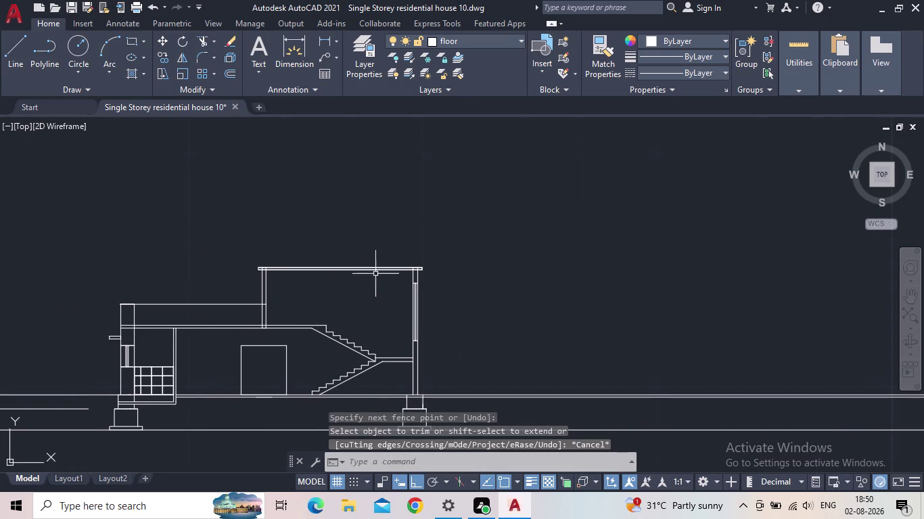
scroll(up, 3)
middle_drag(224, 254, 371, 379)
key(t)
key(r)
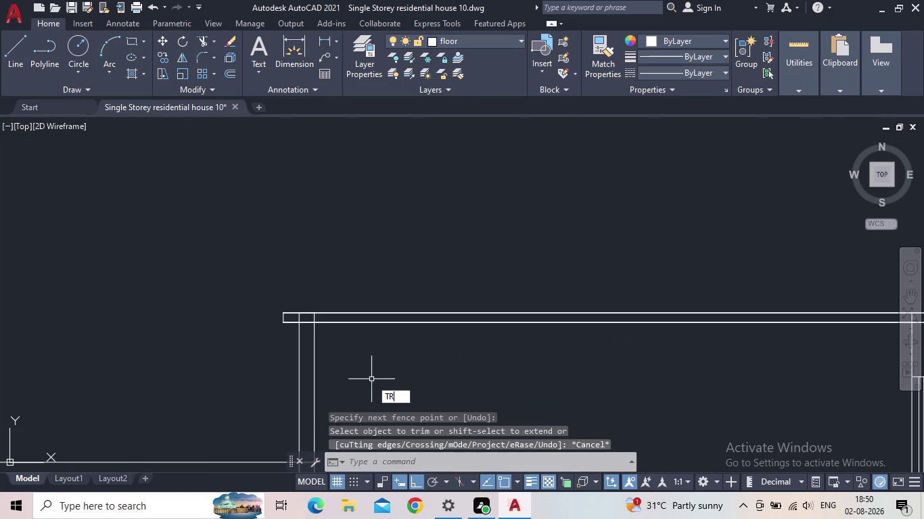
key(space)
scroll(up, 3)
drag(345, 327, 336, 326)
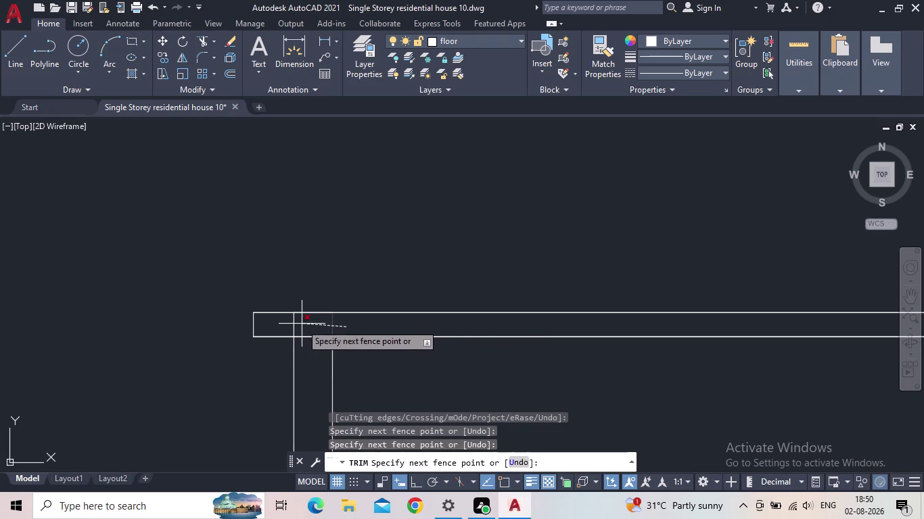
click(282, 325)
Trim the excess line at the slab and the line end at the right wall.
scroll(down, 3)
middle_drag(415, 368, 155, 331)
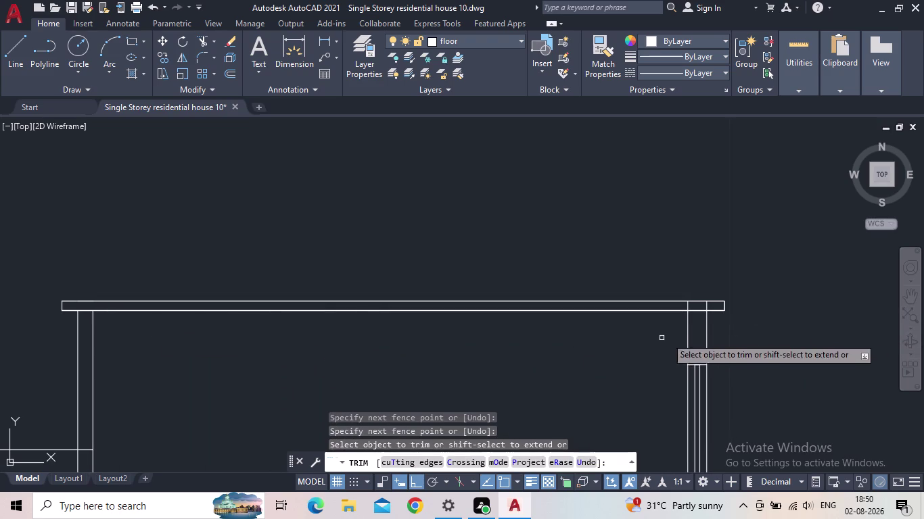
scroll(up, 3)
click(740, 296)
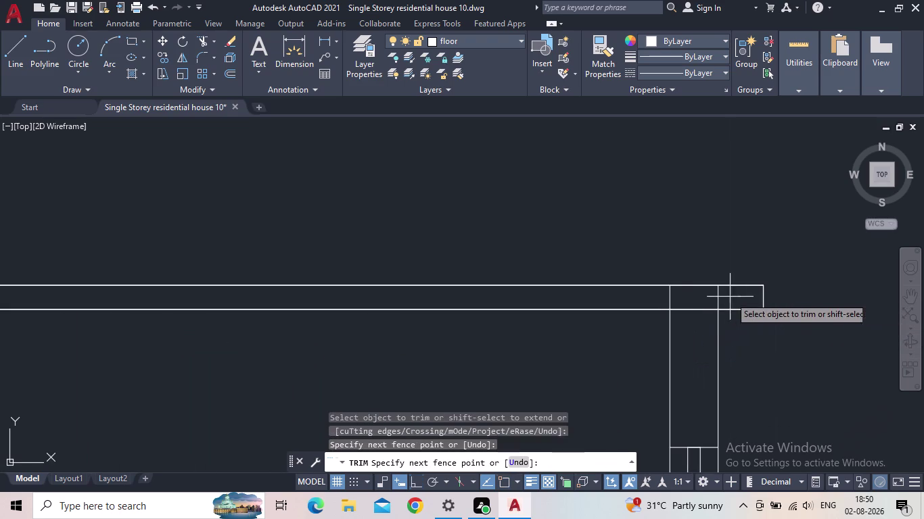
click(640, 300)
scroll(down, 3)
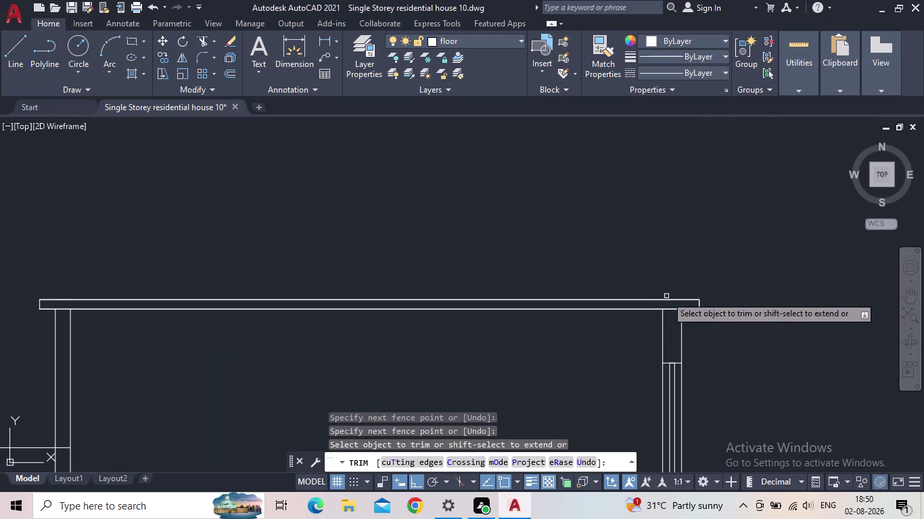
key(Escape)
Trim the lines running past the wall and at the wall junction.
scroll(down, 3)
middle_drag(612, 338, 608, 313)
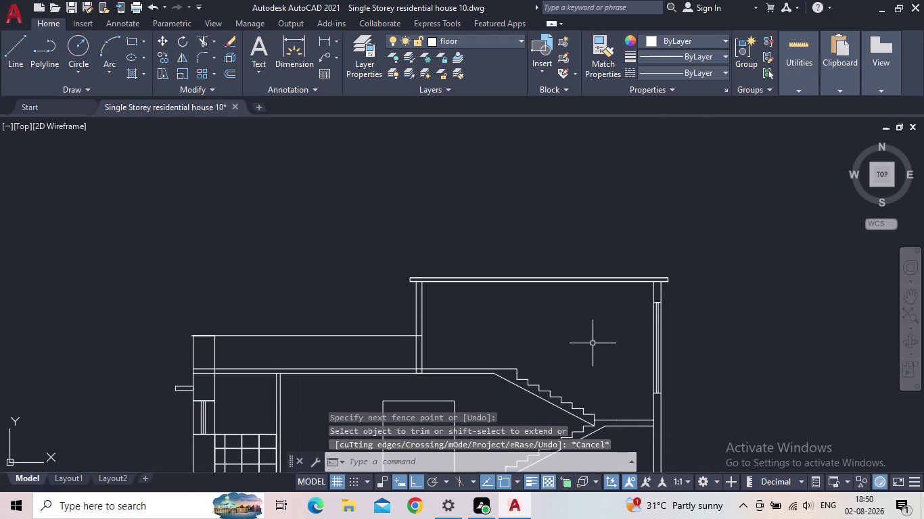
scroll(up, 3)
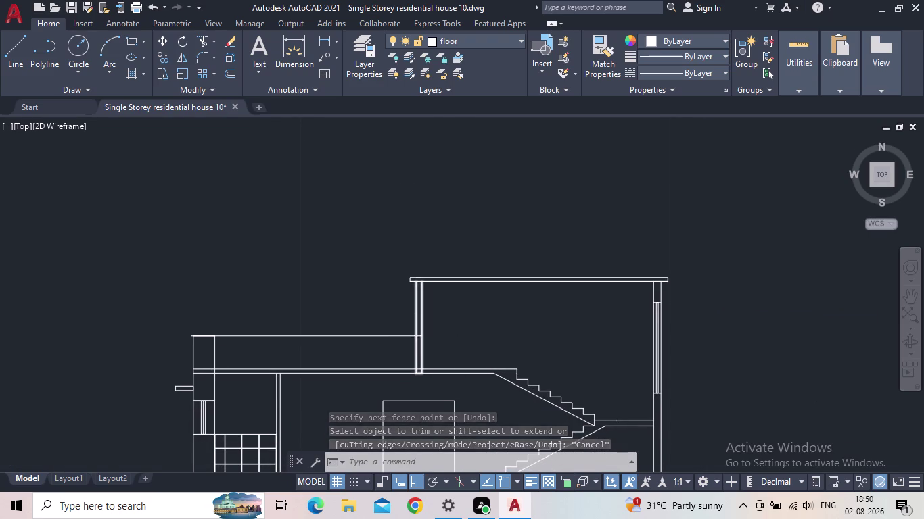
scroll(up, 3)
key(t)
key(r)
key(space)
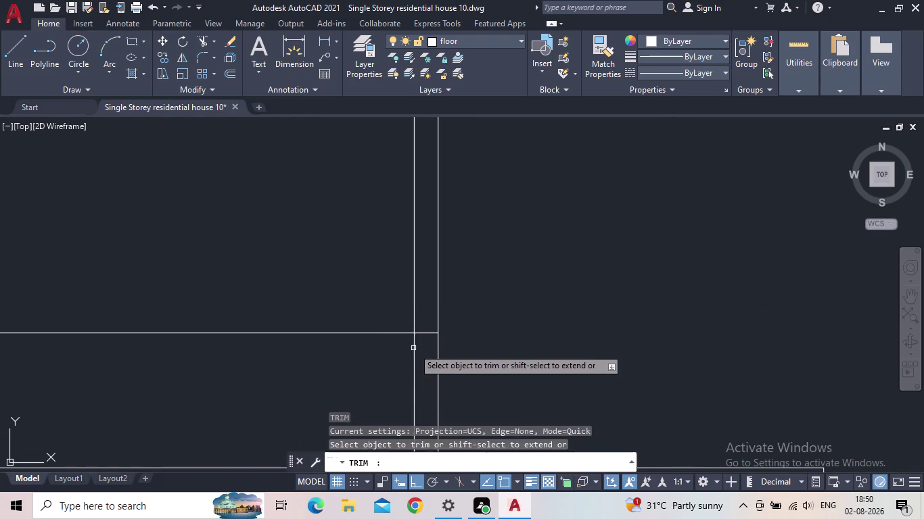
click(424, 343)
click(424, 315)
scroll(down, 3)
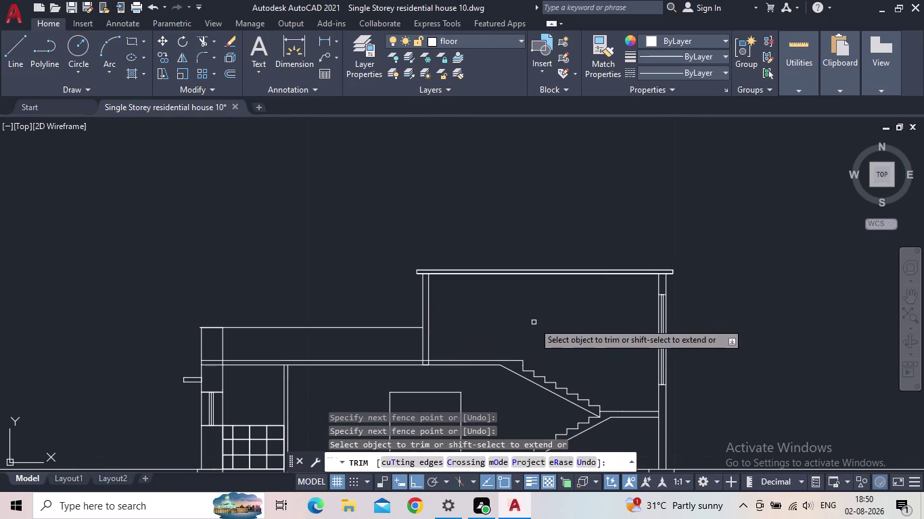
scroll(up, 3)
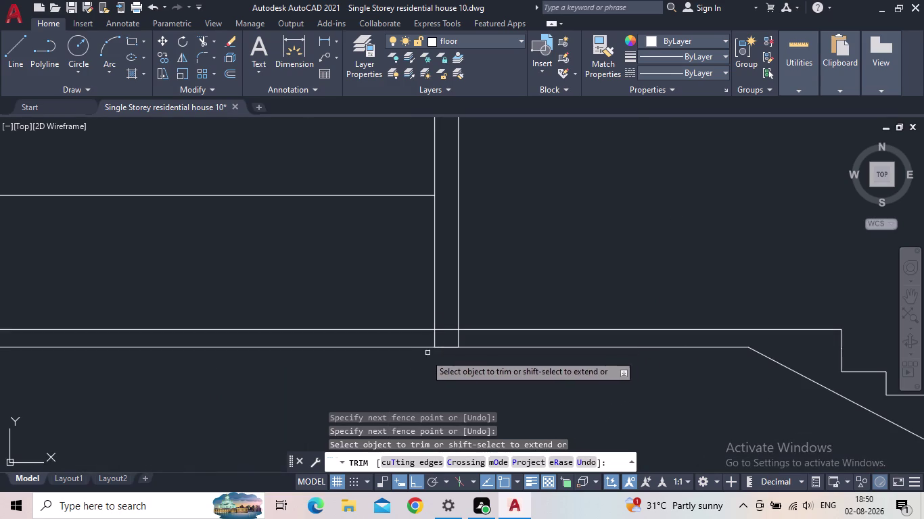
click(451, 336)
click(453, 320)
scroll(down, 3)
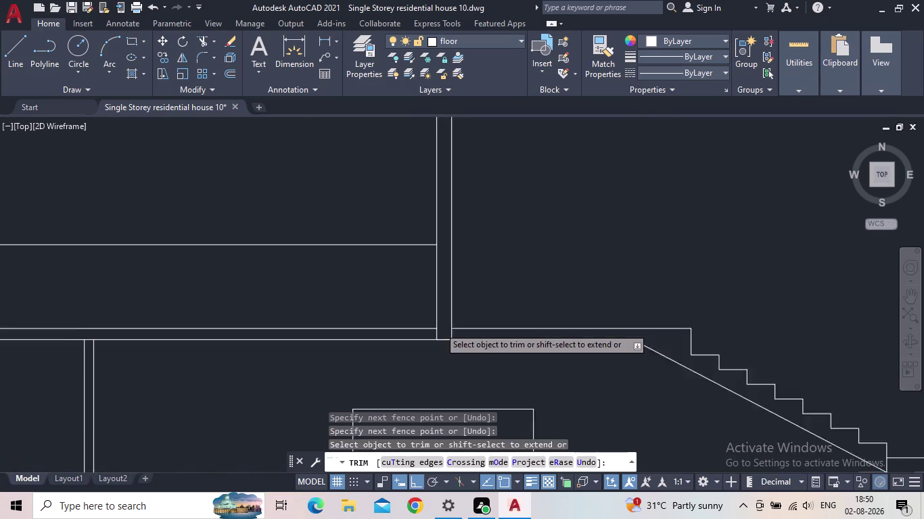
key(Escape)
With TR, fence-trim the overhanging ground lines around the section drawing.
scroll(down, 3)
middle_drag(475, 336, 495, 291)
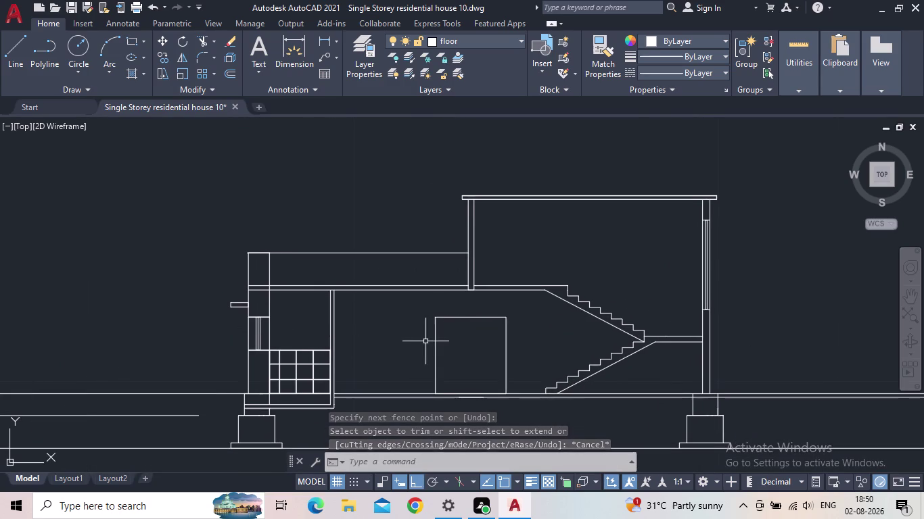
middle_drag(634, 377, 556, 326)
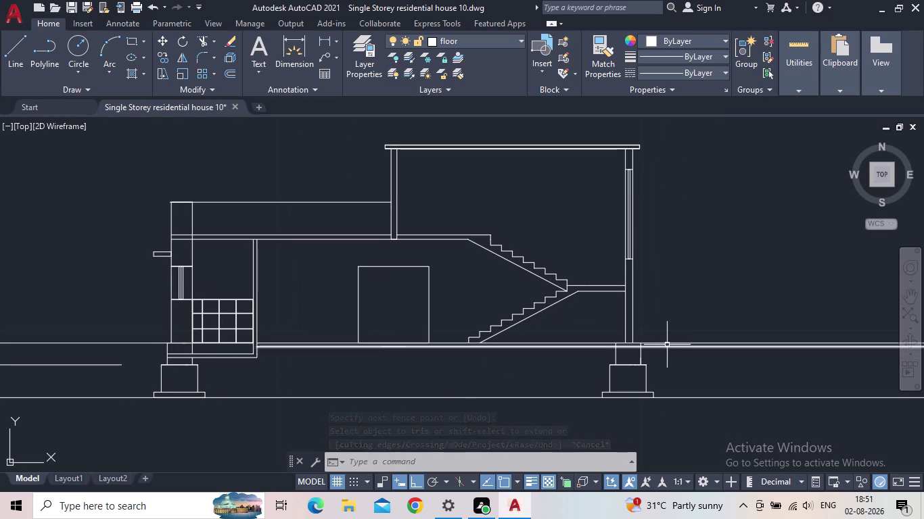
middle_drag(743, 379, 663, 405)
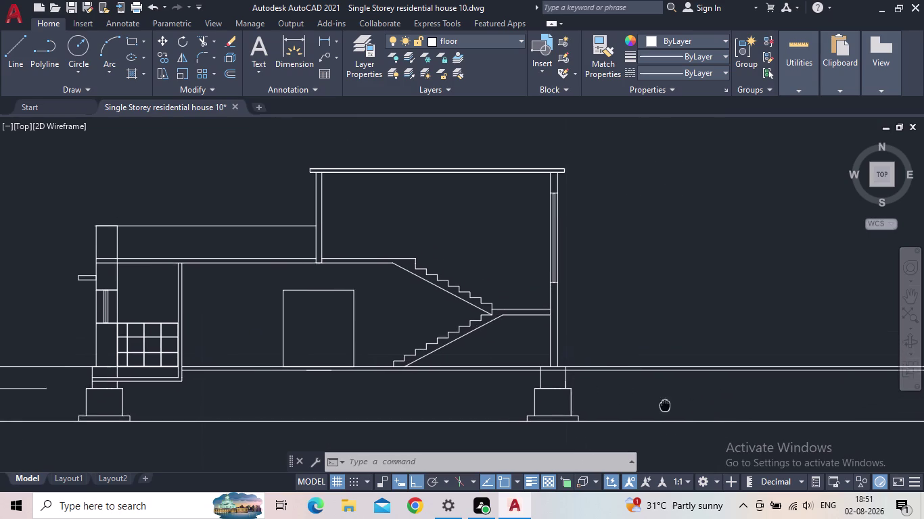
middle_drag(663, 405, 647, 408)
text(TR)
key(space)
drag(655, 404, 649, 395)
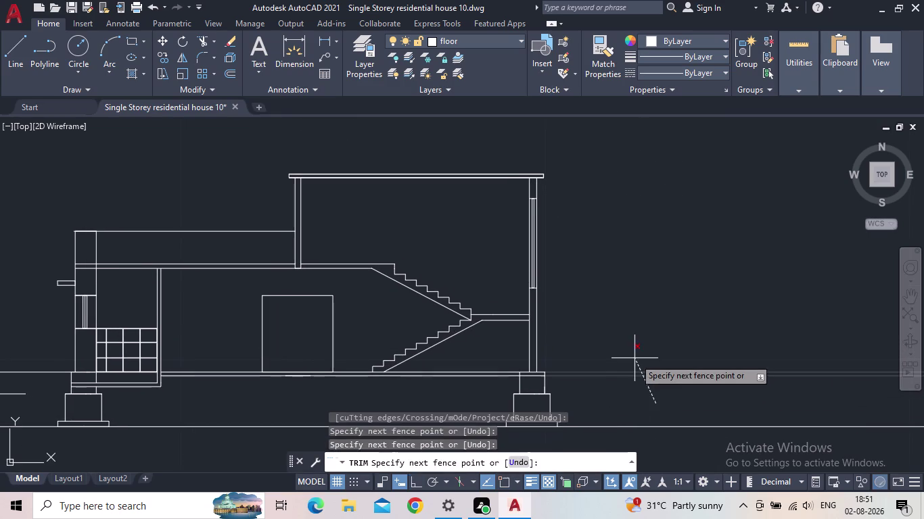
click(629, 347)
middle_drag(650, 388, 623, 337)
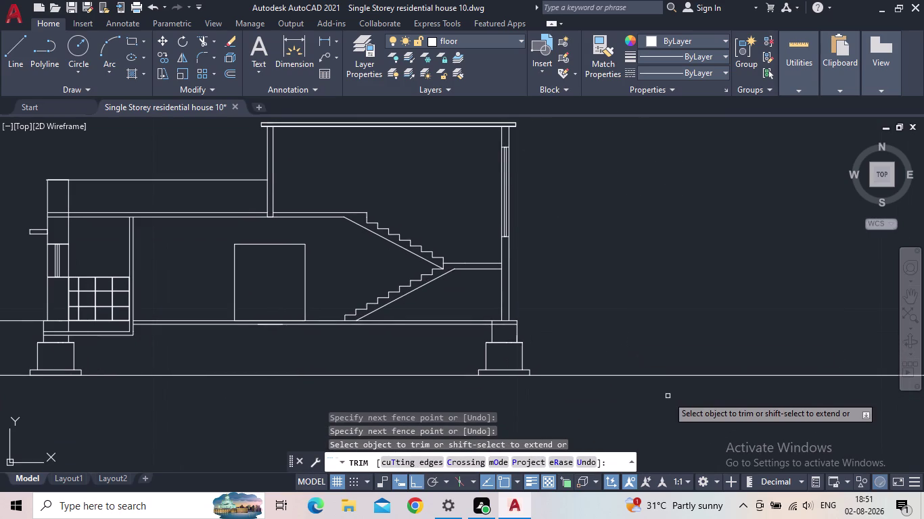
drag(668, 396, 656, 385)
click(643, 355)
Fence-trim the ground line between the elevation and the section.
scroll(down, 3)
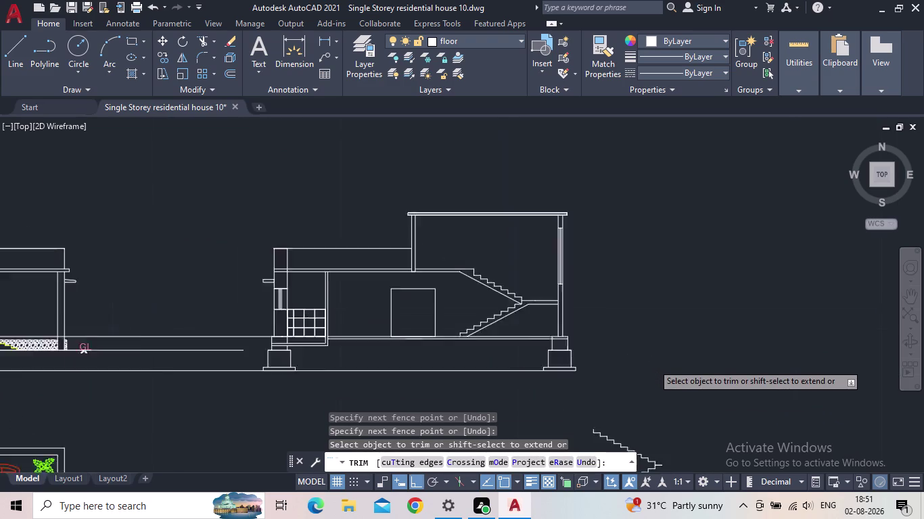
scroll(down, 3)
middle_drag(649, 370, 720, 353)
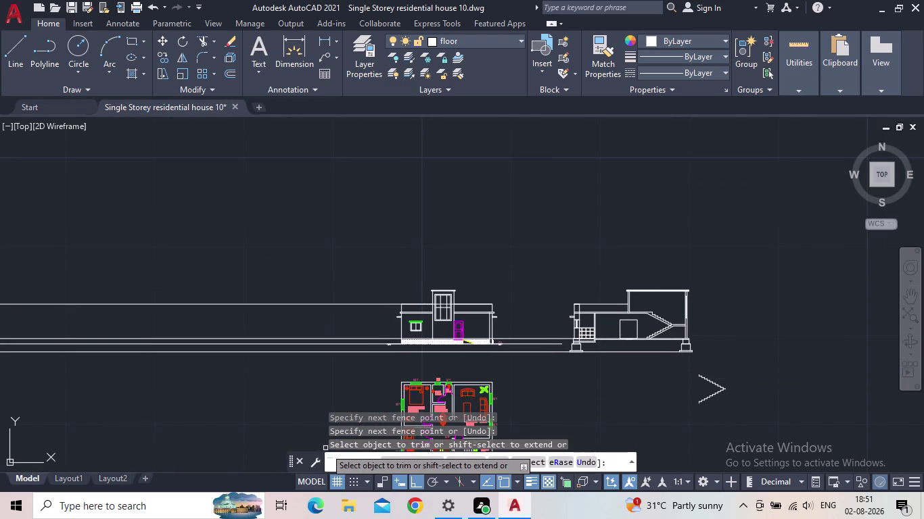
drag(195, 366, 188, 361)
click(131, 285)
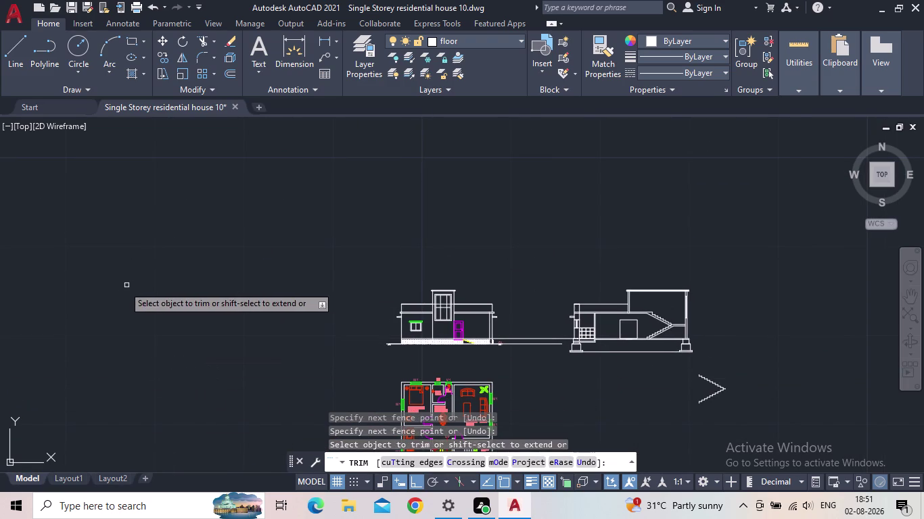
scroll(up, 3)
middle_drag(305, 309, 298, 306)
middle_drag(286, 297, 169, 276)
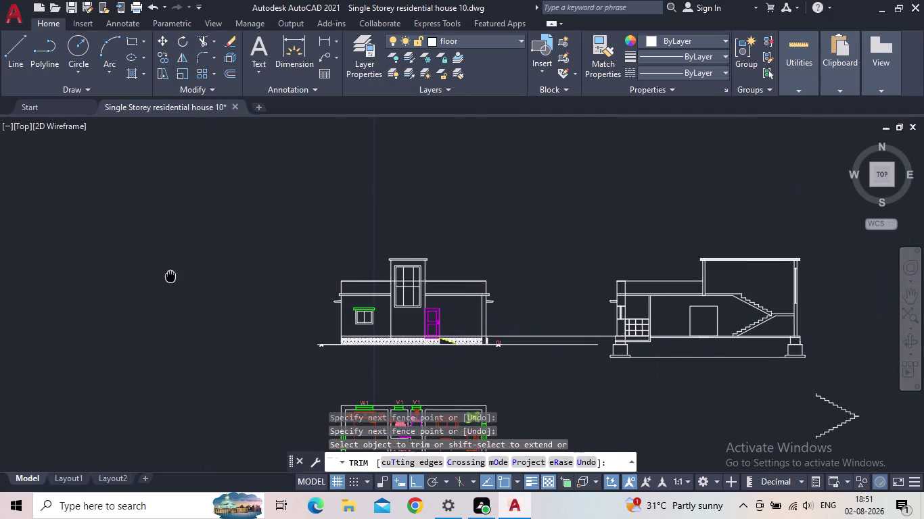
End trimming and delete the stray horizontal line beside the elevation.
middle_drag(169, 276, 168, 276)
key(Escape)
scroll(up, 3)
click(526, 338)
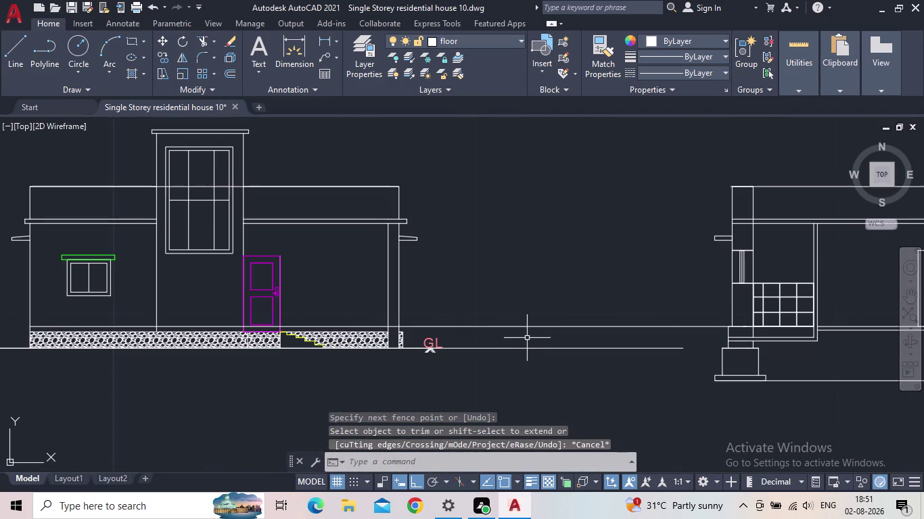
click(501, 315)
key(Delete)
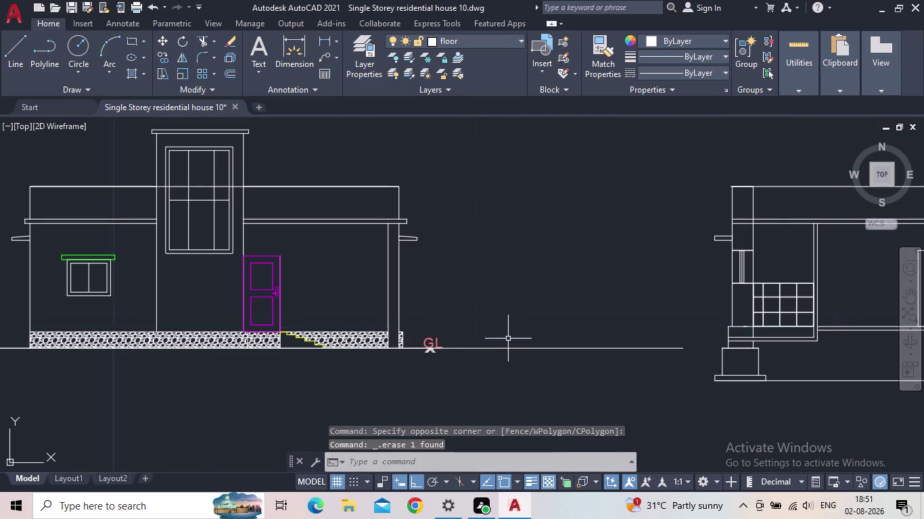
Pan to the section and try selecting near its left footing, then cancel.
scroll(down, 3)
middle_drag(504, 338, 414, 332)
middle_drag(445, 359, 367, 368)
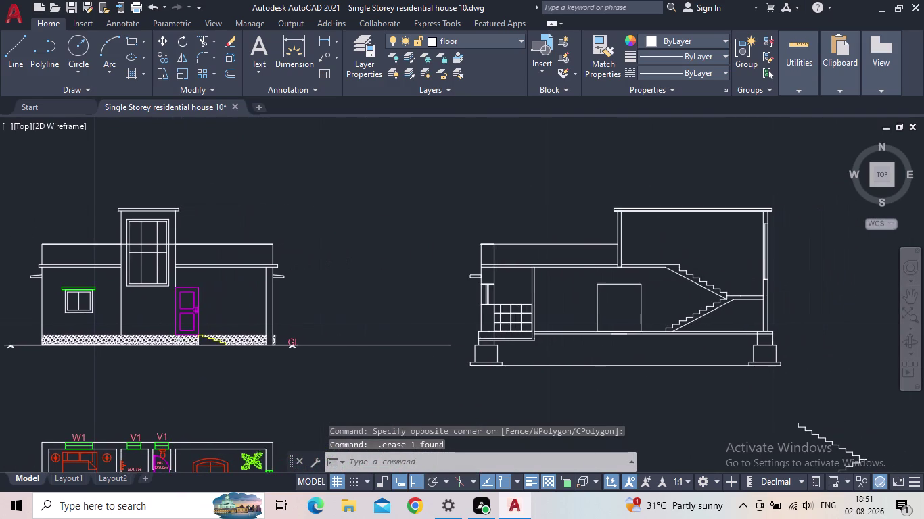
scroll(down, 3)
middle_drag(434, 379, 318, 382)
drag(351, 366, 363, 361)
drag(377, 357, 405, 356)
scroll(up, 3)
scroll(up, 3)
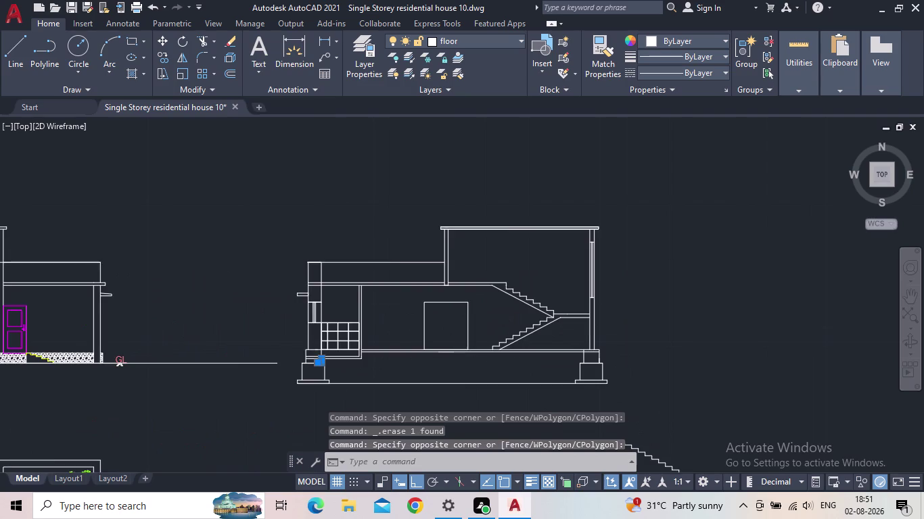
key(Escape)
Locate the loose staircase sketch below the section and window-delete it.
middle_drag(403, 384, 357, 382)
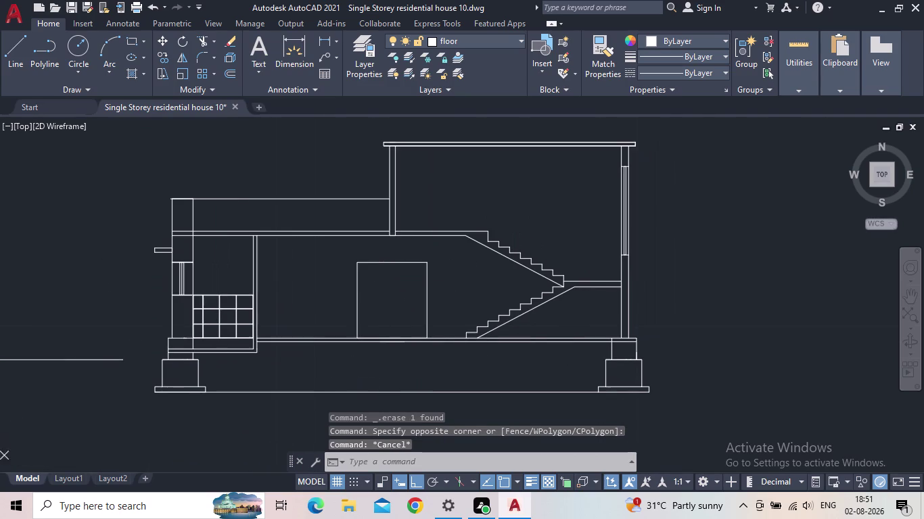
scroll(down, 3)
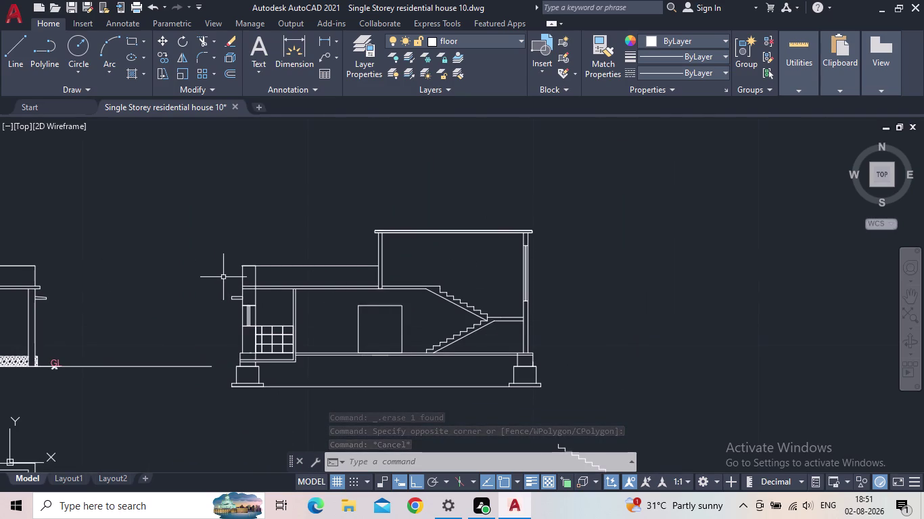
scroll(up, 3)
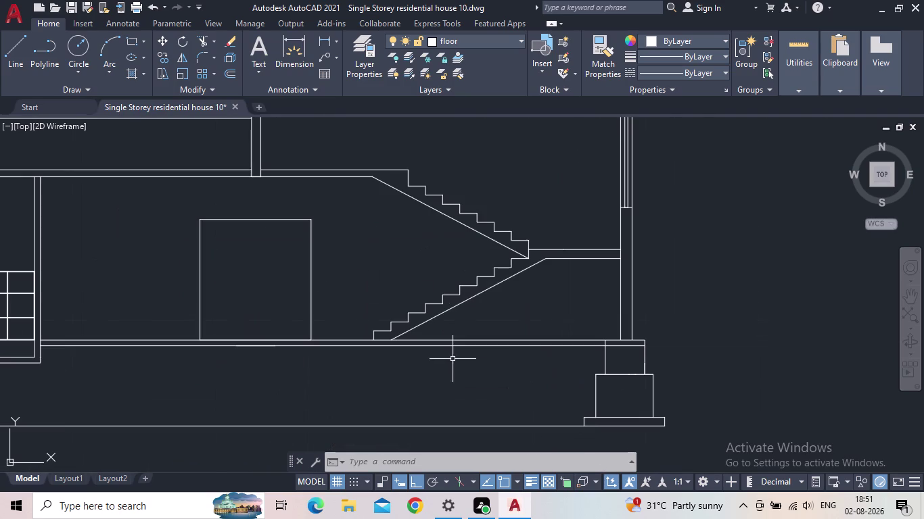
scroll(down, 3)
middle_click(537, 317)
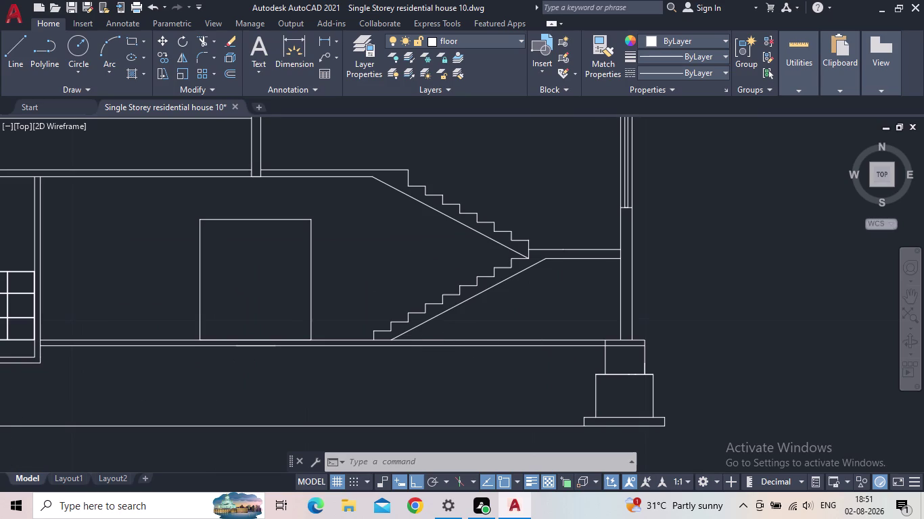
scroll(up, 3)
scroll(down, 3)
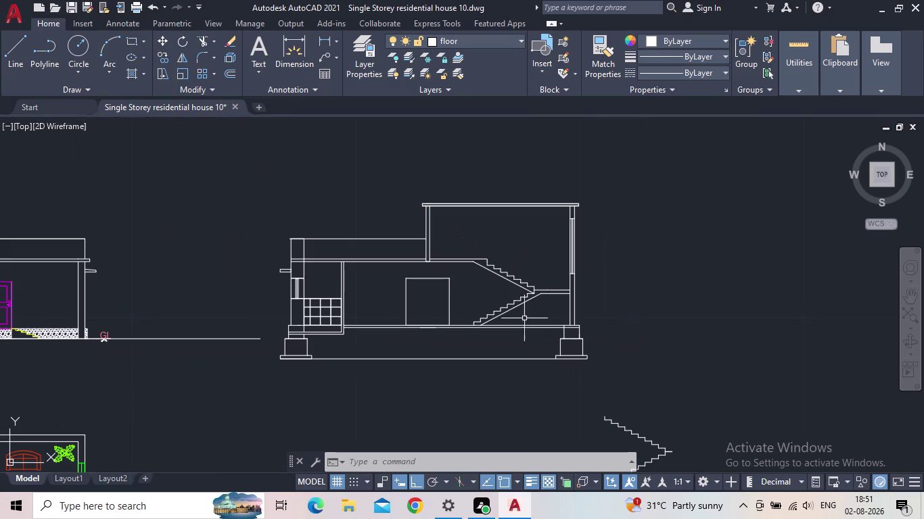
middle_drag(403, 388, 383, 390)
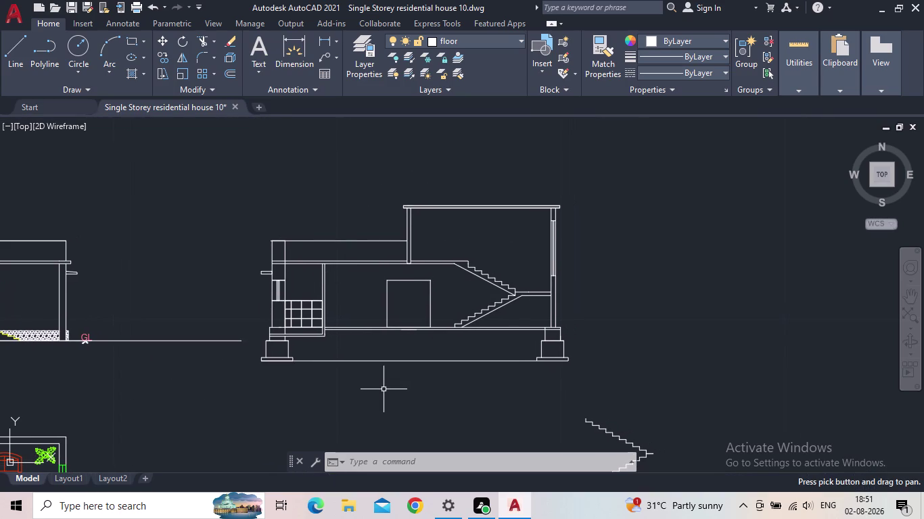
middle_drag(395, 368, 369, 303)
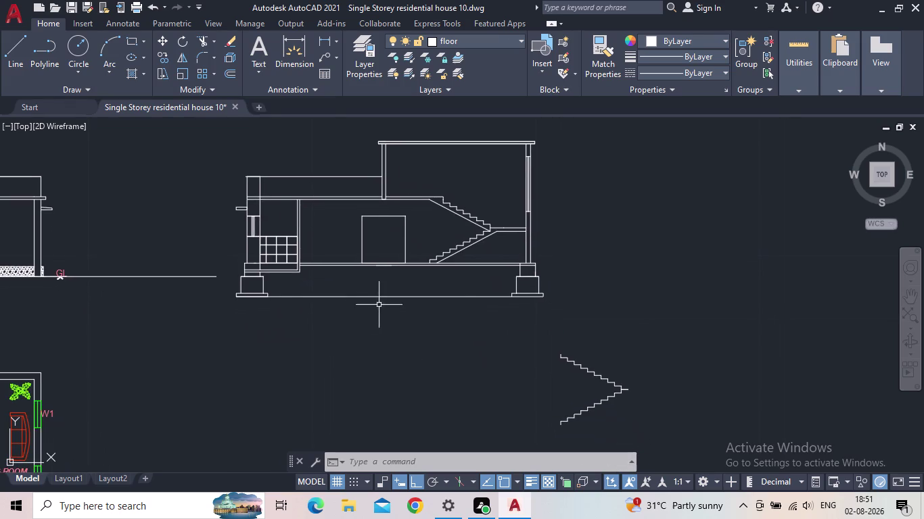
scroll(down, 3)
middle_drag(387, 328, 390, 335)
click(527, 396)
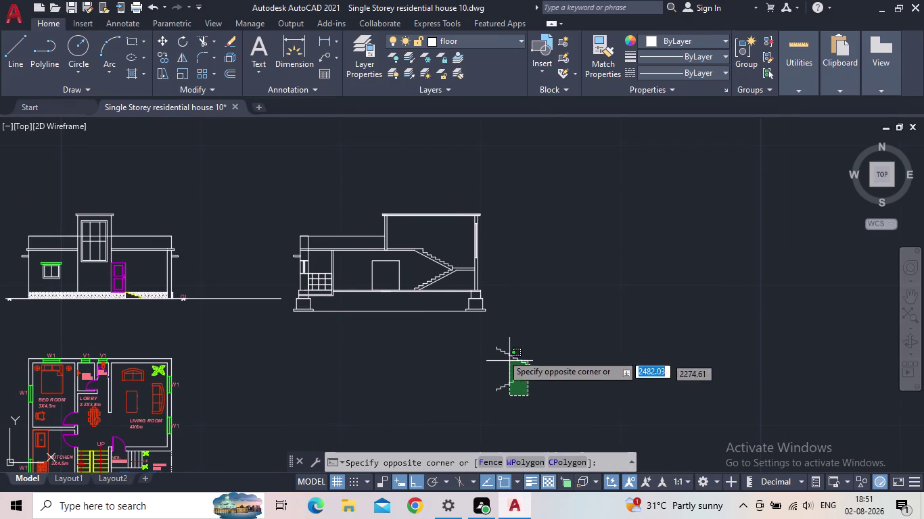
click(487, 340)
key(Delete)
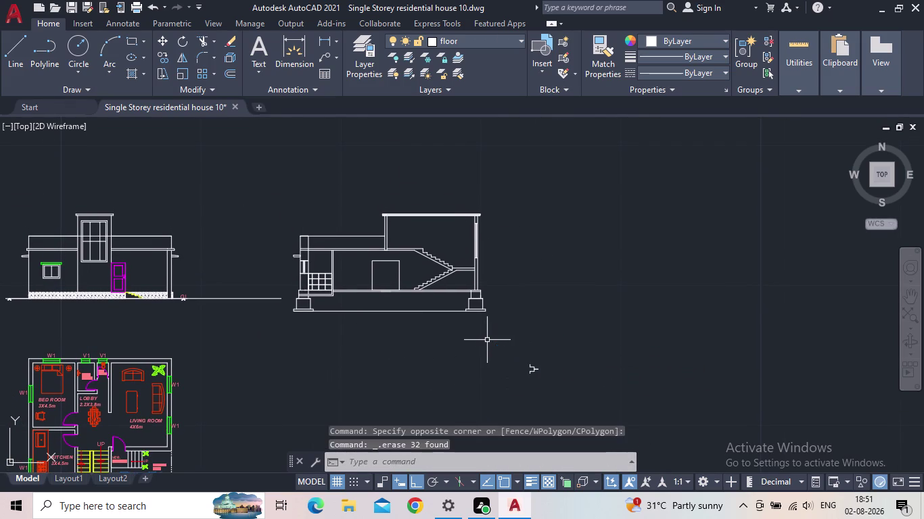
Window-select and delete the remaining stair fragment.
drag(554, 382, 543, 375)
click(493, 348)
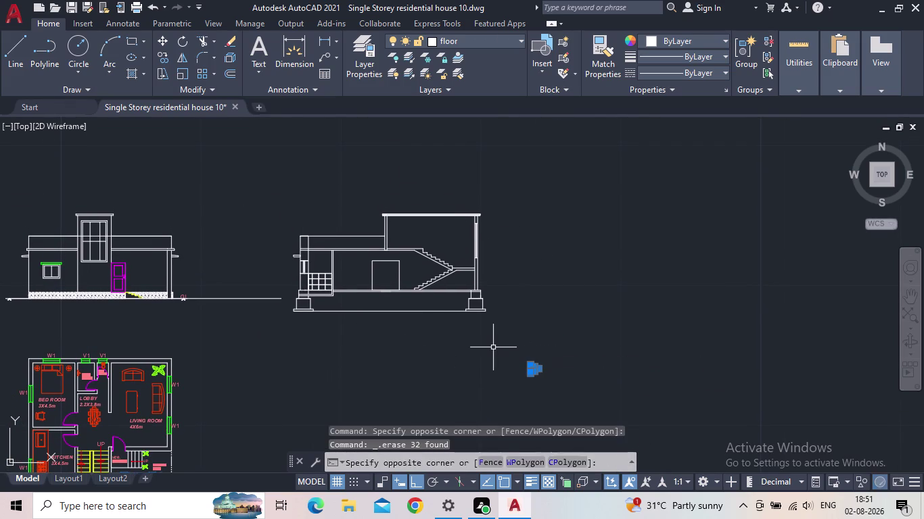
key(Delete)
scroll(down, 3)
middle_drag(513, 357, 705, 289)
Pan across the floor plan rooms, then back to centre the section drawing.
scroll(up, 3)
middle_drag(534, 360, 401, 283)
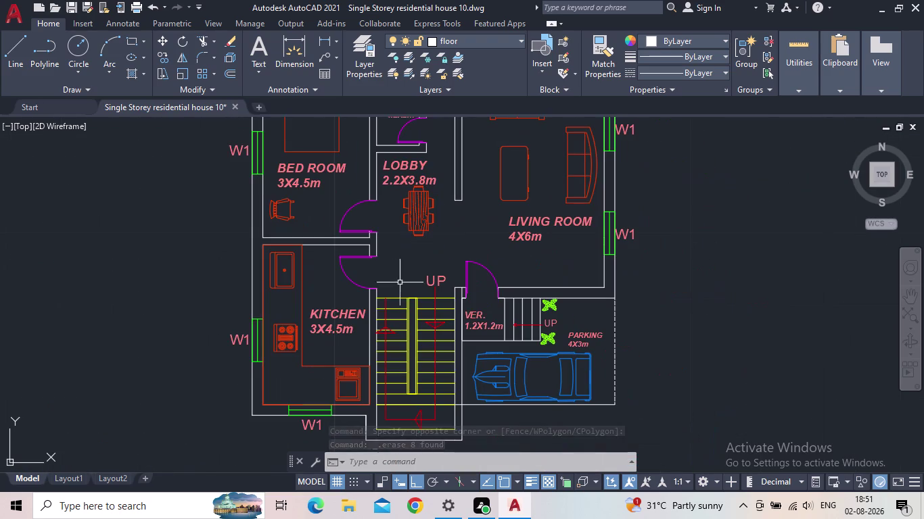
scroll(up, 3)
scroll(down, 3)
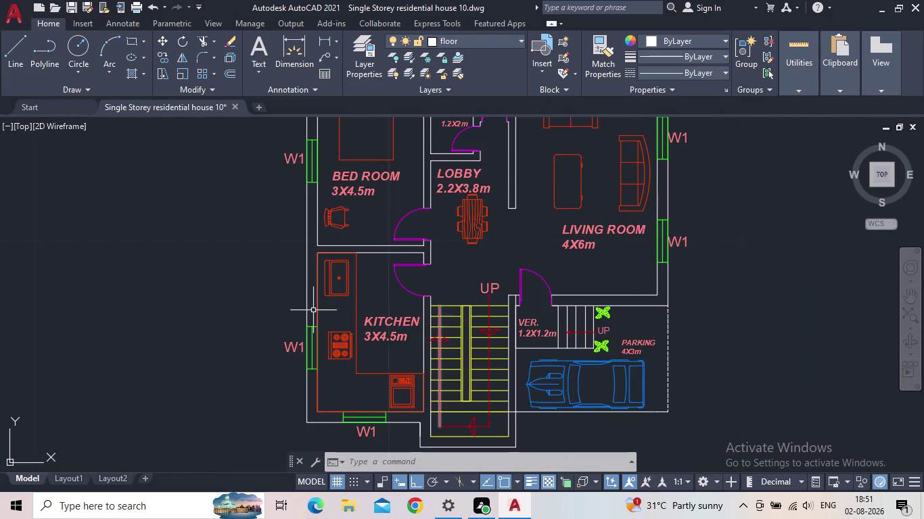
middle_drag(369, 302, 307, 314)
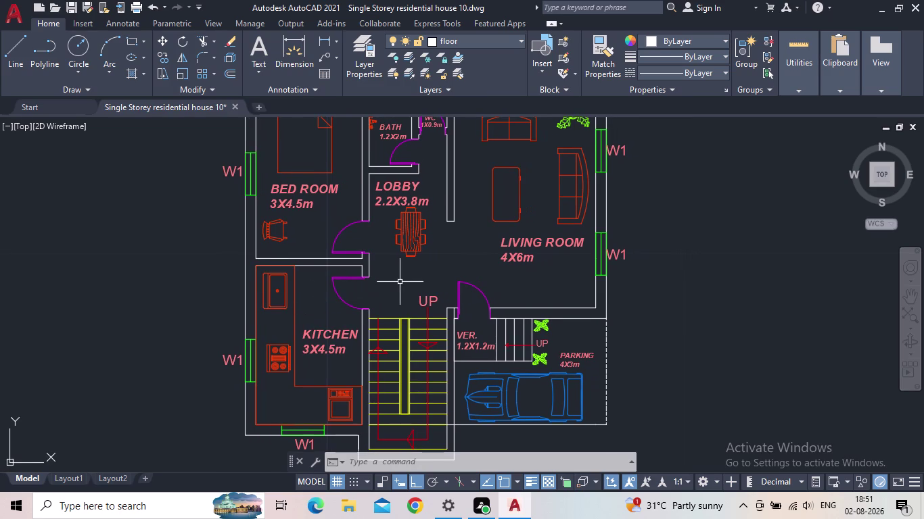
middle_drag(397, 284, 325, 291)
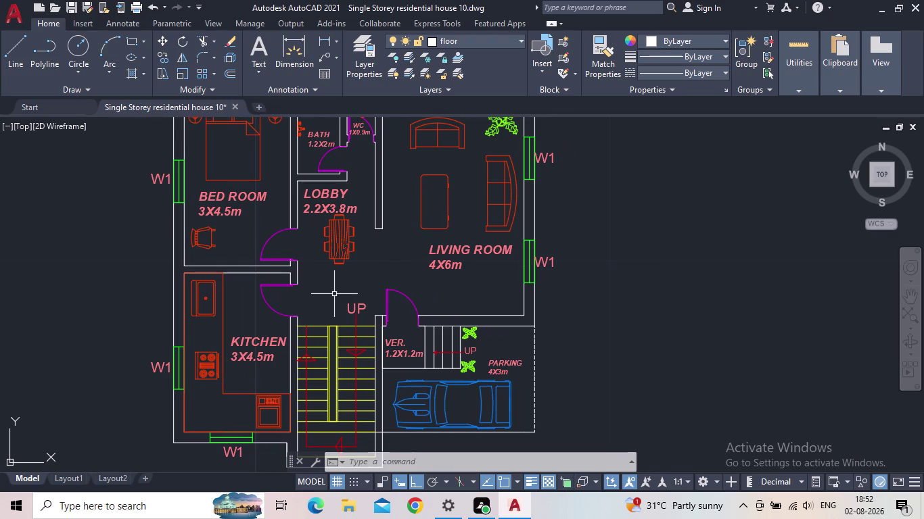
middle_drag(381, 263, 381, 308)
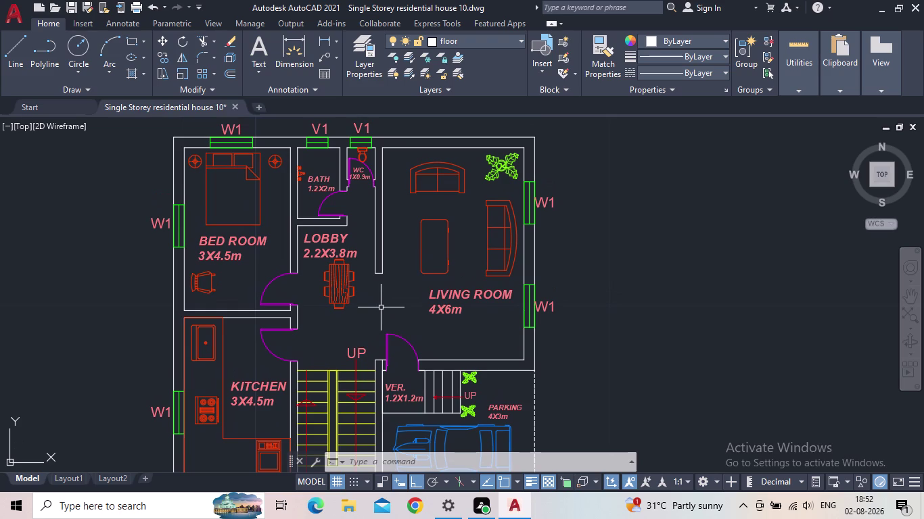
scroll(down, 3)
middle_drag(698, 348, 521, 364)
scroll(up, 3)
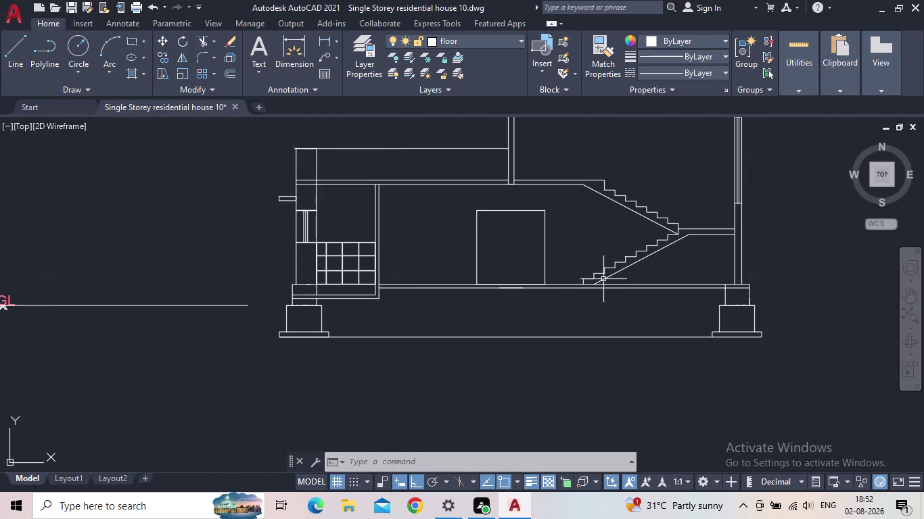
middle_drag(573, 246, 567, 360)
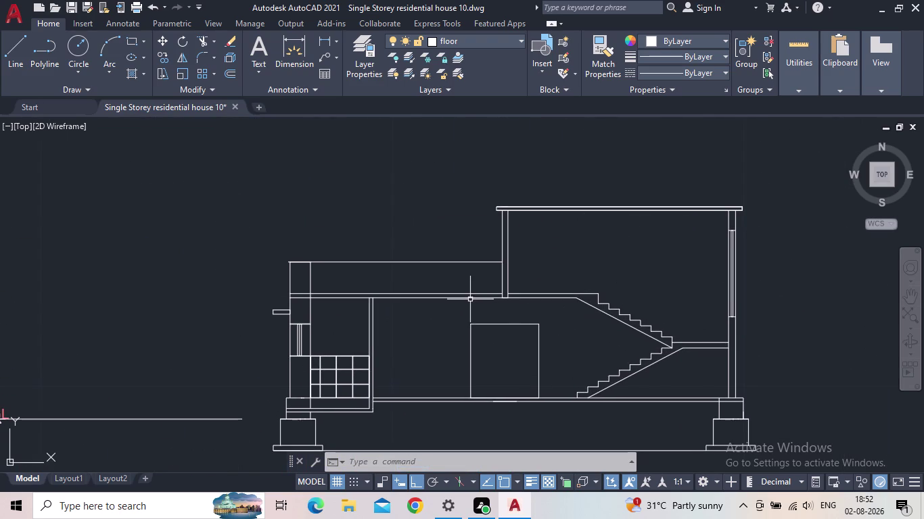
scroll(down, 3)
Check the layer list, with floor current, and zoom in on the section staircase.
middle_drag(429, 290, 495, 248)
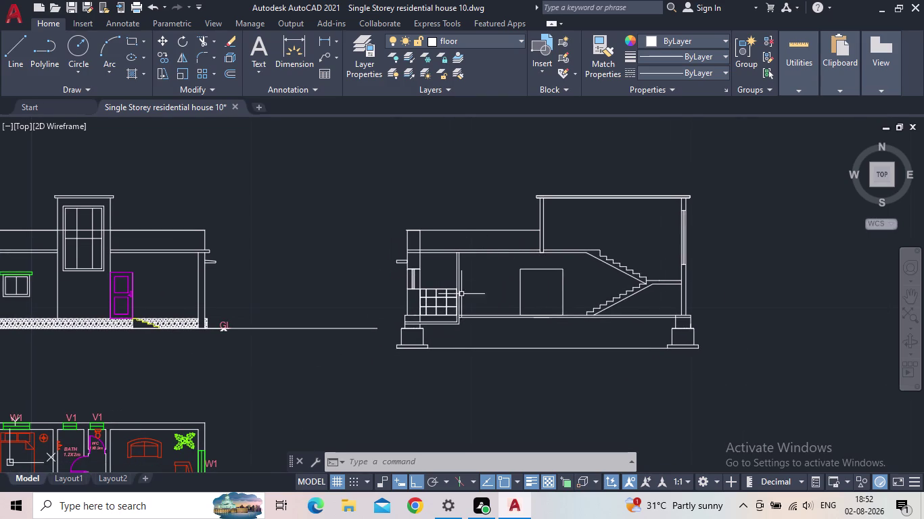
click(358, 63)
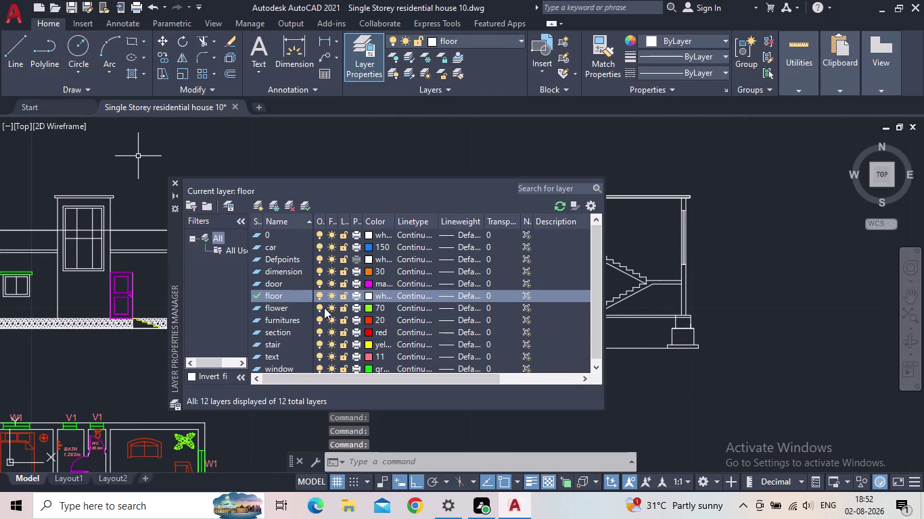
click(171, 183)
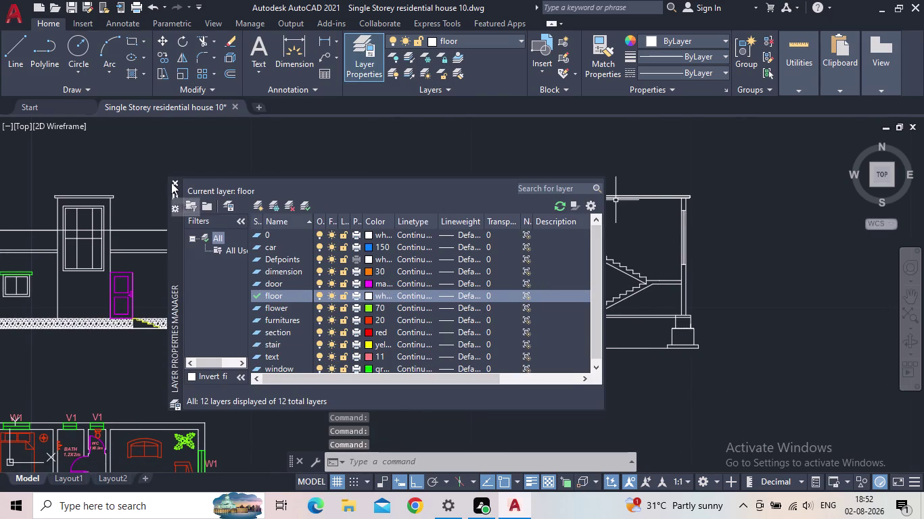
scroll(up, 3)
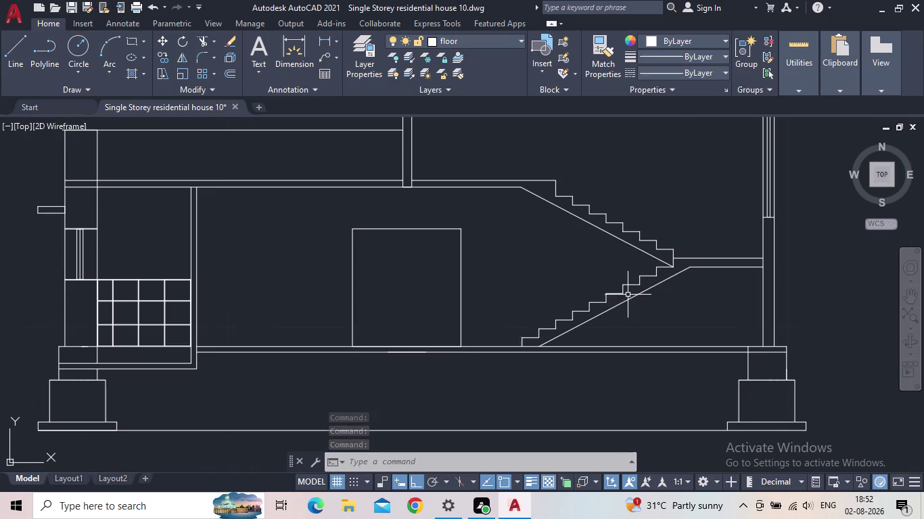
scroll(up, 3)
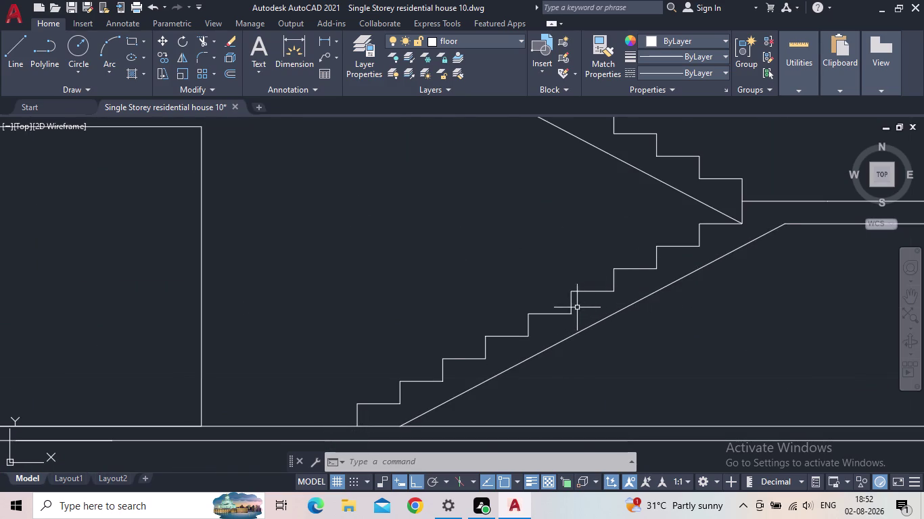
Window-select the bottom step polylines of the section staircase up to the landing.
middle_drag(575, 309, 704, 253)
drag(537, 358, 493, 347)
click(447, 317)
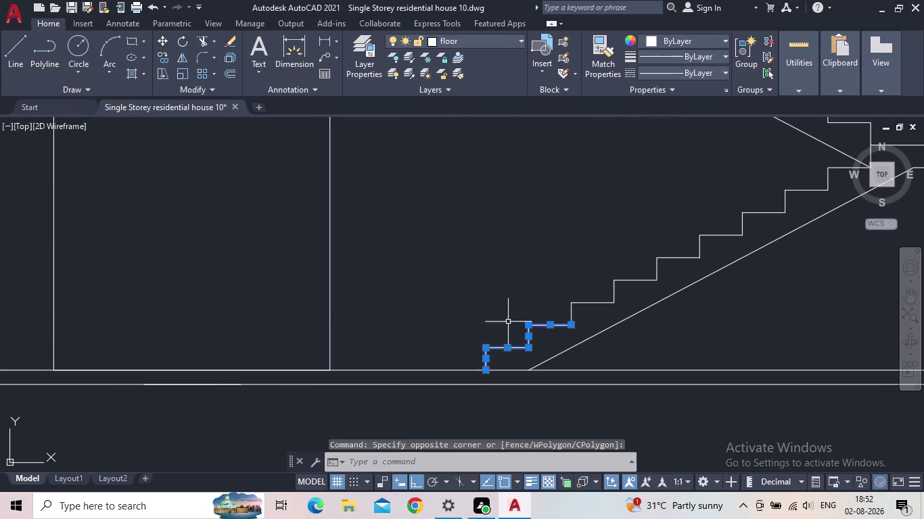
click(633, 306)
click(543, 278)
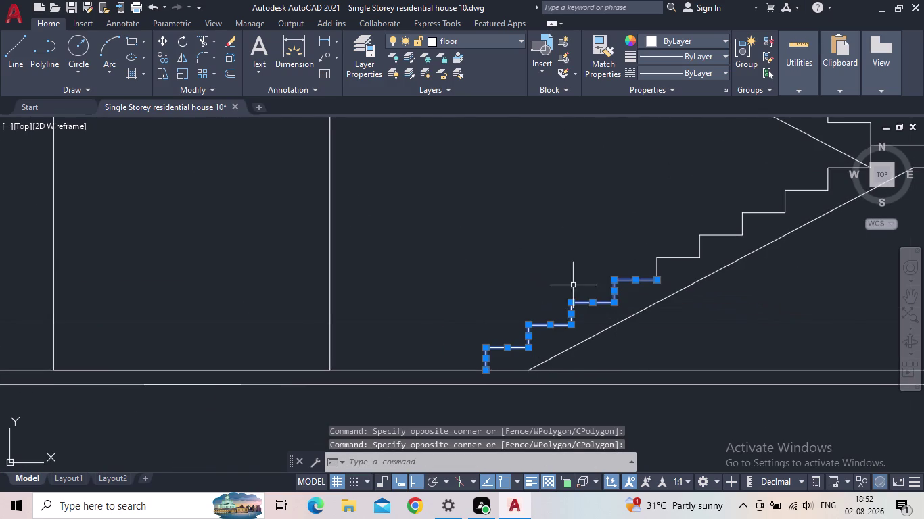
drag(690, 274, 684, 264)
click(654, 245)
drag(726, 252, 720, 248)
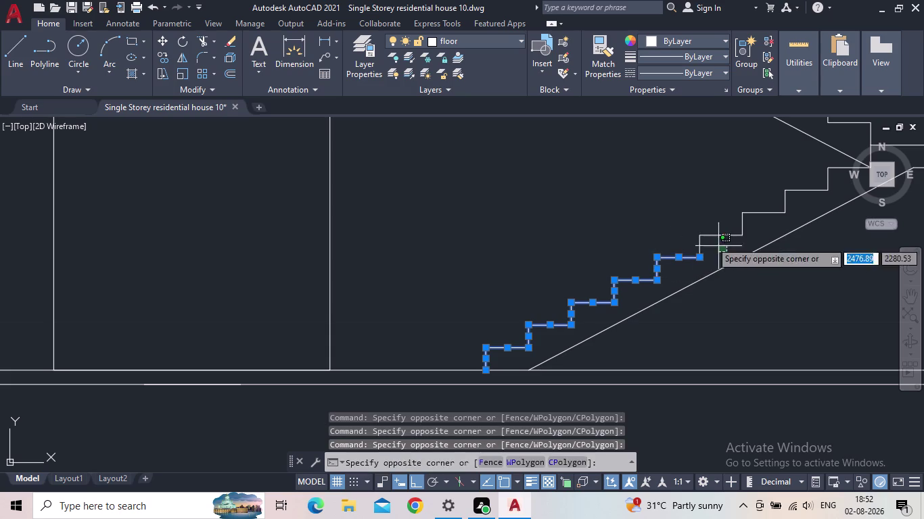
click(687, 227)
drag(761, 221, 754, 216)
click(740, 209)
Add the remaining lower-flight steps, landing lines and first upper steps to the selection.
middle_drag(742, 210, 591, 255)
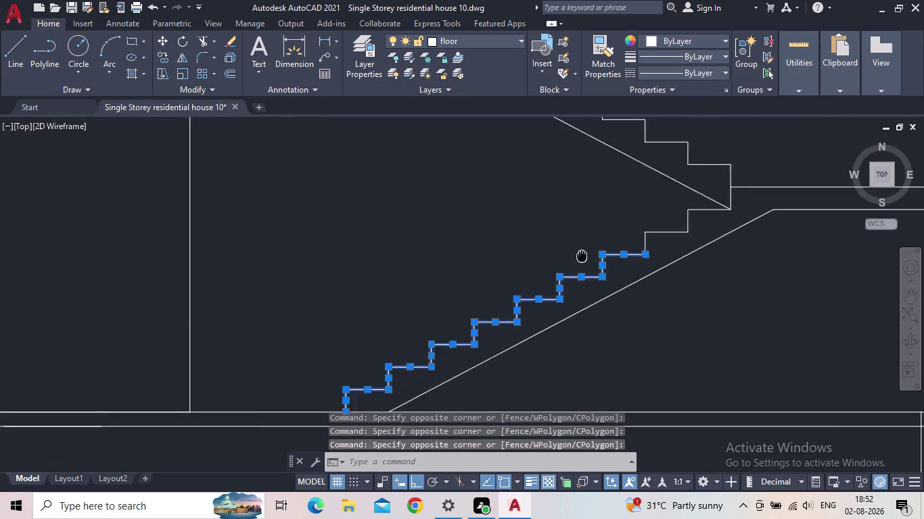
middle_drag(592, 255, 451, 278)
drag(535, 264, 518, 256)
click(464, 246)
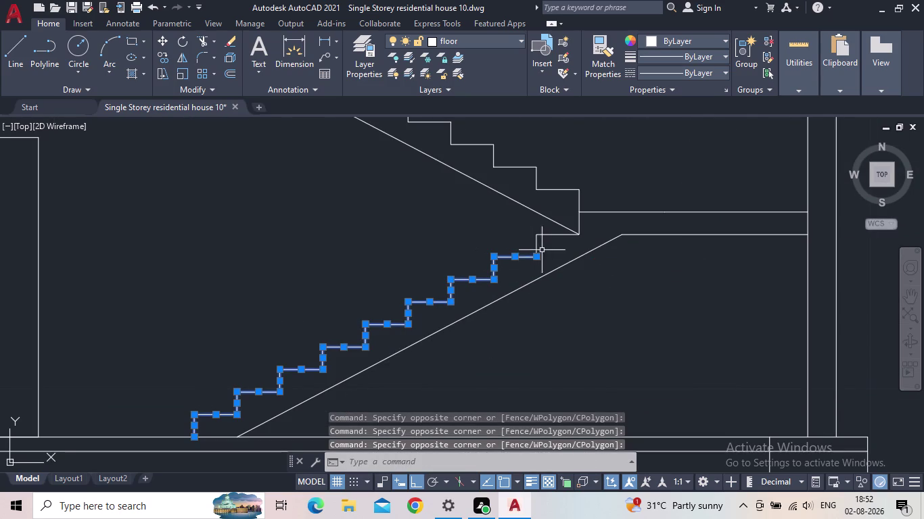
click(547, 249)
click(537, 235)
drag(585, 207, 579, 204)
click(561, 199)
click(584, 222)
click(570, 219)
drag(555, 194, 540, 186)
click(530, 155)
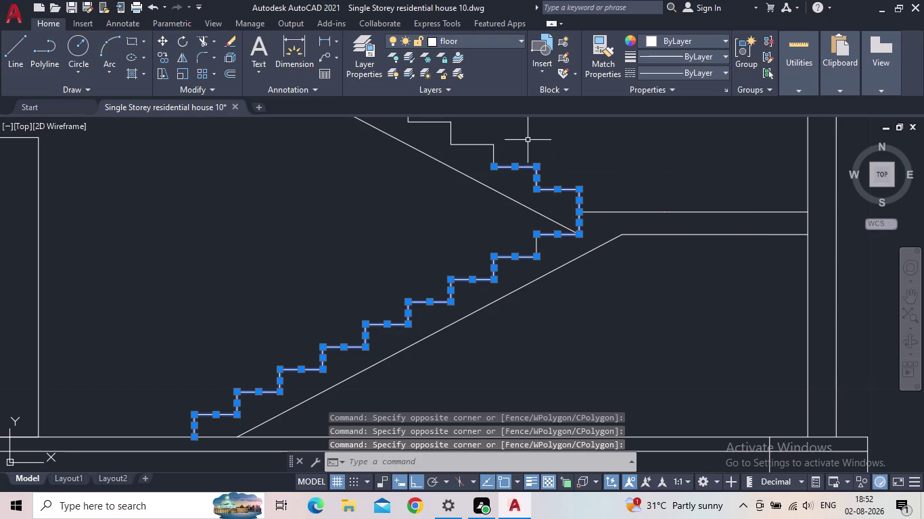
Add the upper-flight steps up to the top and move all selected steps onto the stair layer.
middle_drag(523, 139, 581, 281)
drag(536, 296, 523, 272)
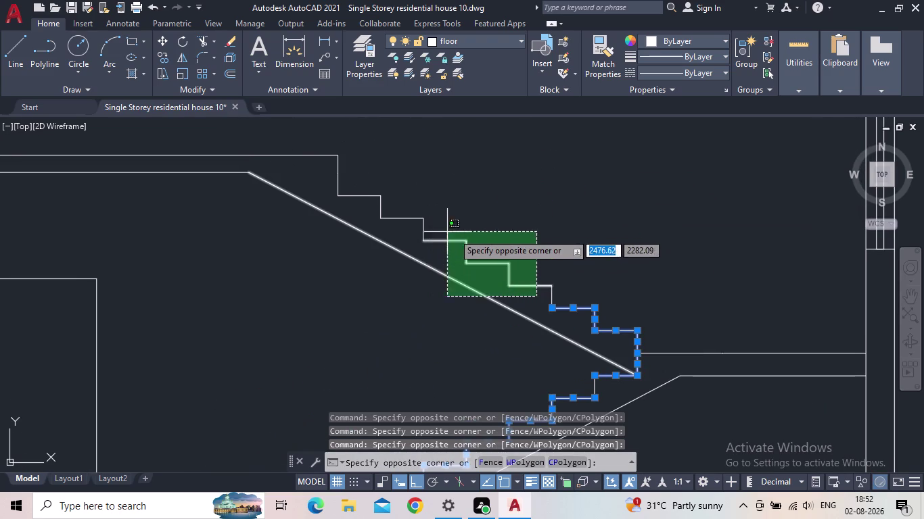
click(501, 235)
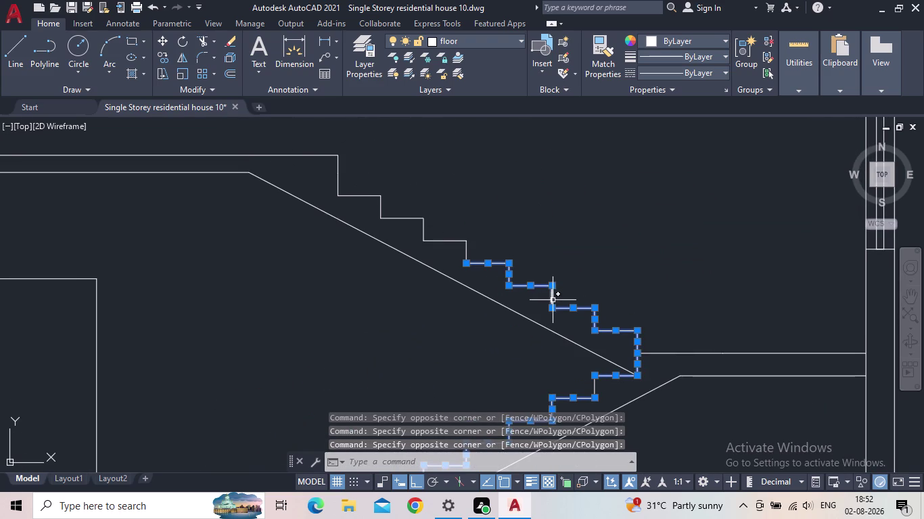
click(552, 300)
drag(478, 250, 459, 244)
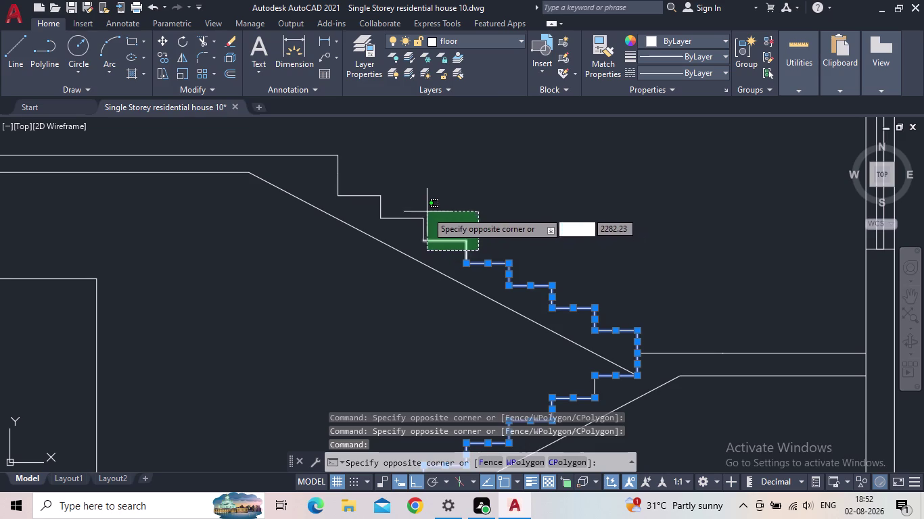
click(410, 203)
drag(388, 205, 373, 196)
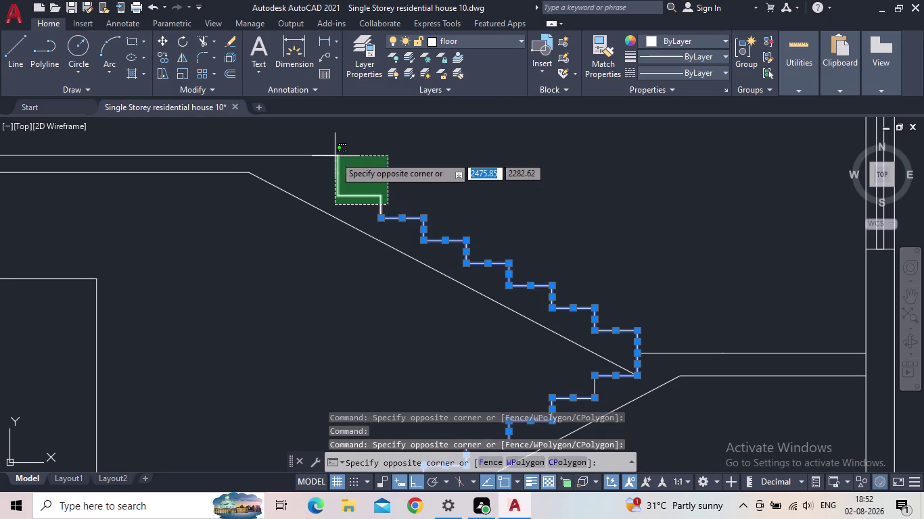
click(333, 155)
scroll(down, 3)
middle_click(469, 192)
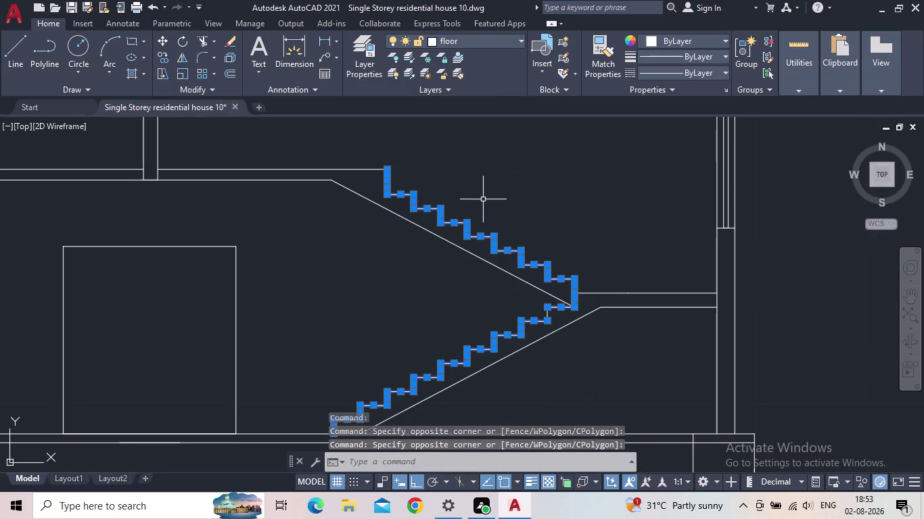
click(473, 41)
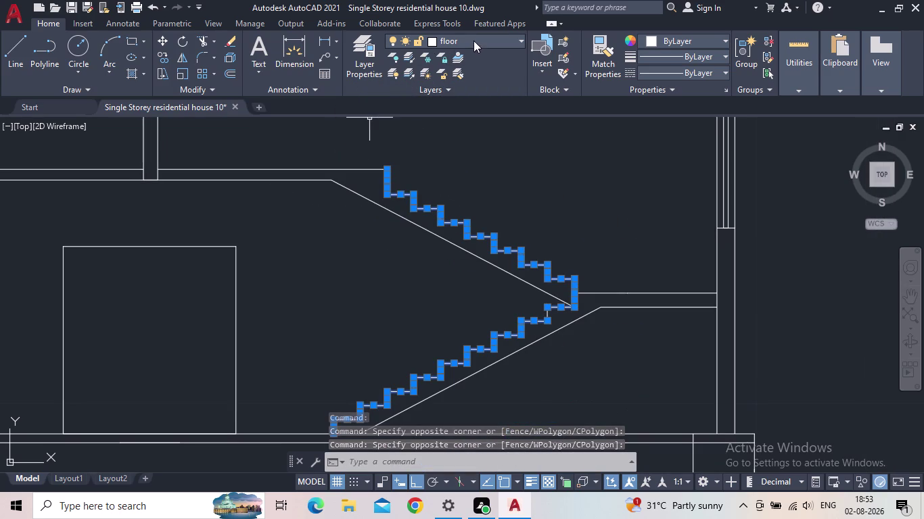
click(450, 207)
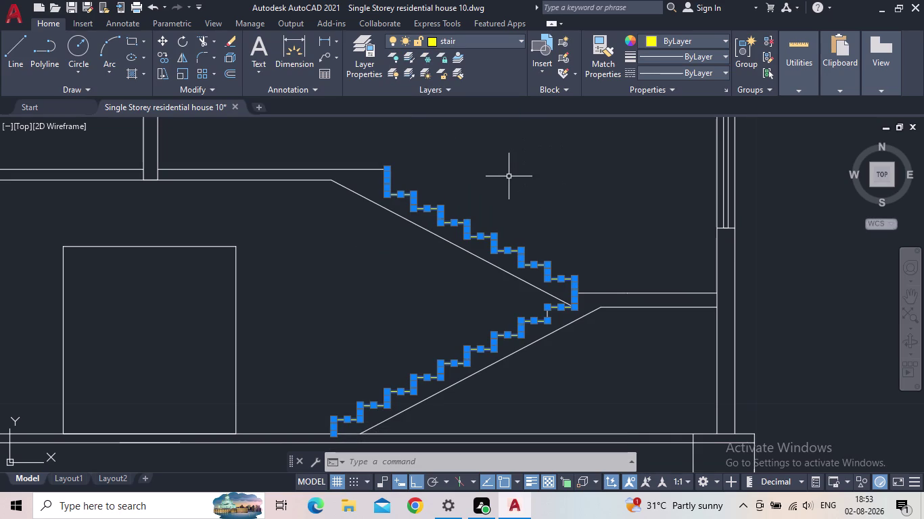
key(Escape)
scroll(down, 3)
middle_click(538, 218)
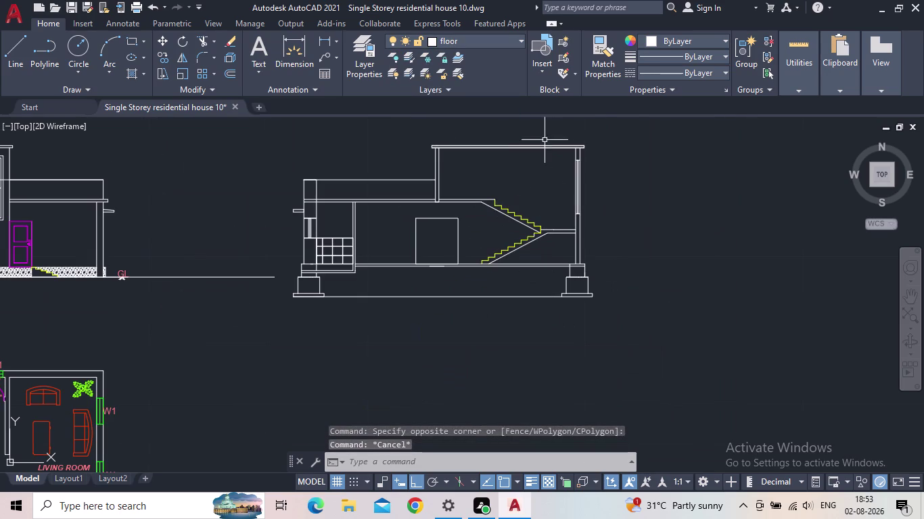
Set the section's door rectangle colour to magenta (colour 6).
click(436, 218)
click(447, 45)
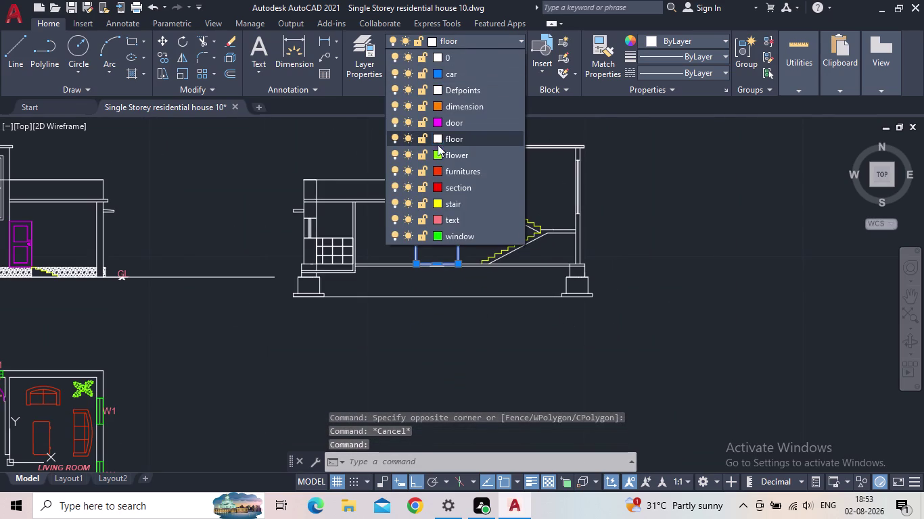
click(438, 122)
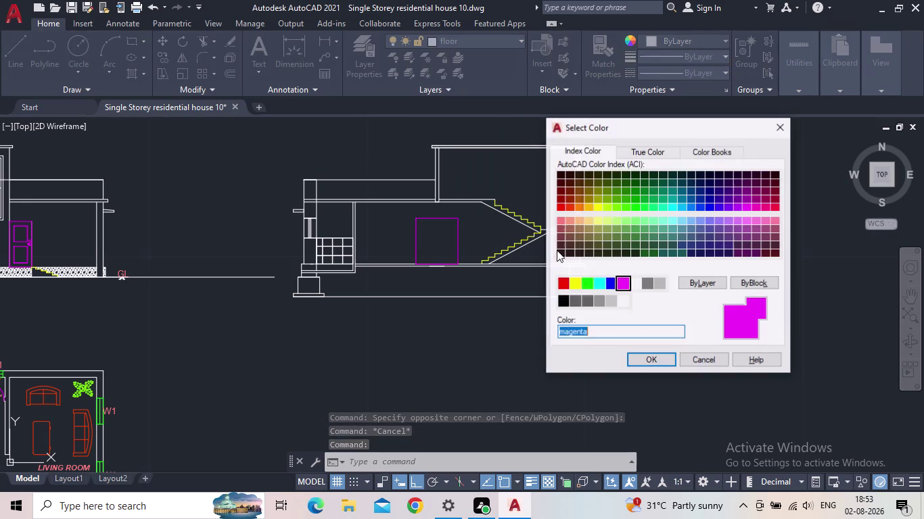
click(633, 360)
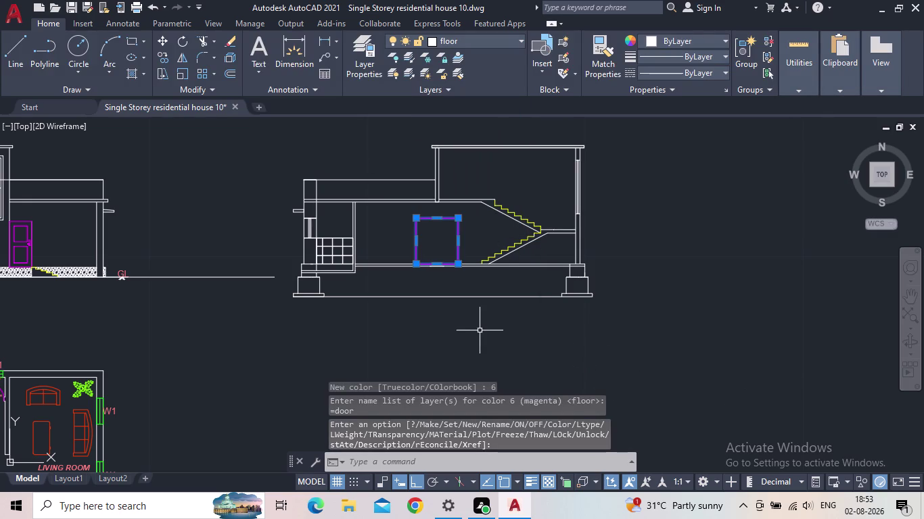
key(Escape)
Zoom out to show all the drawings and open the Layer Properties Manager.
scroll(down, 3)
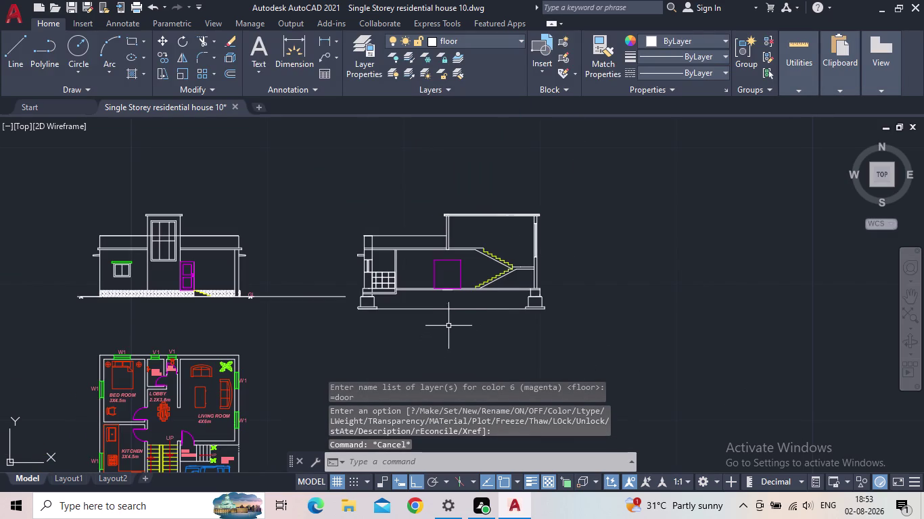
middle_click(448, 326)
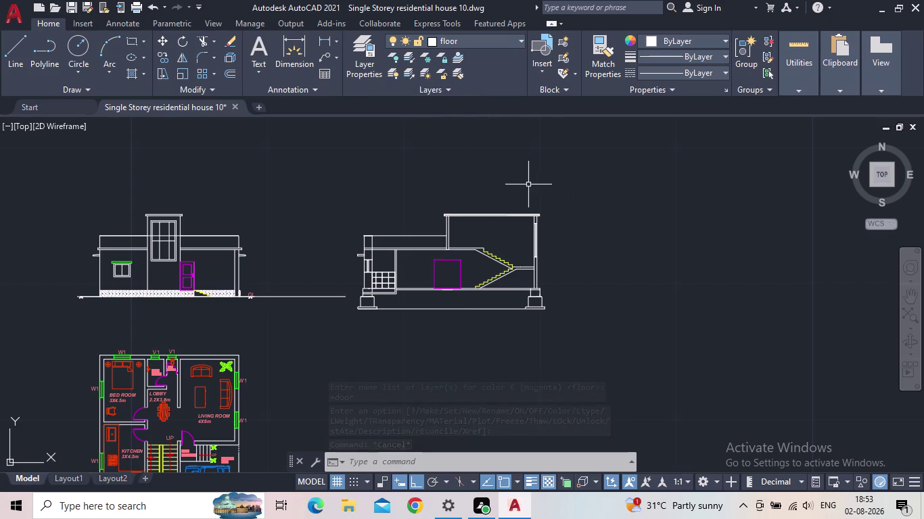
middle_drag(609, 242, 523, 245)
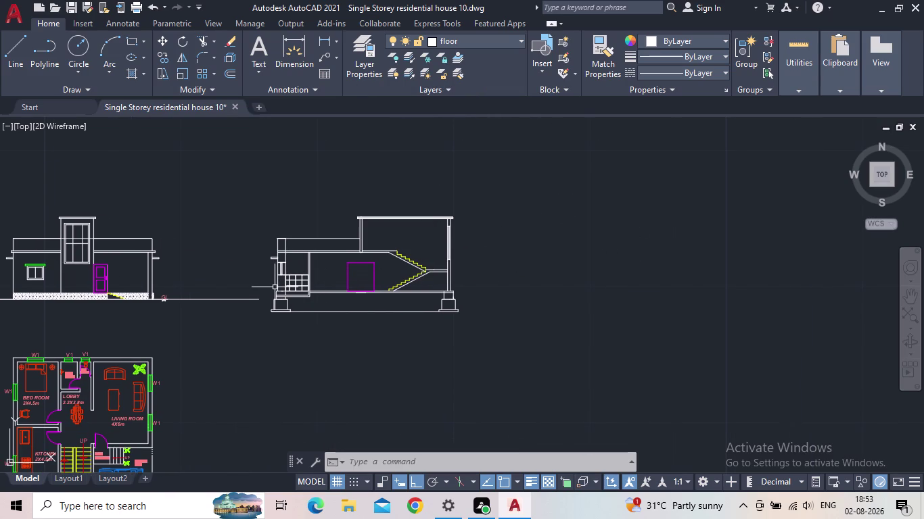
middle_drag(311, 281, 334, 263)
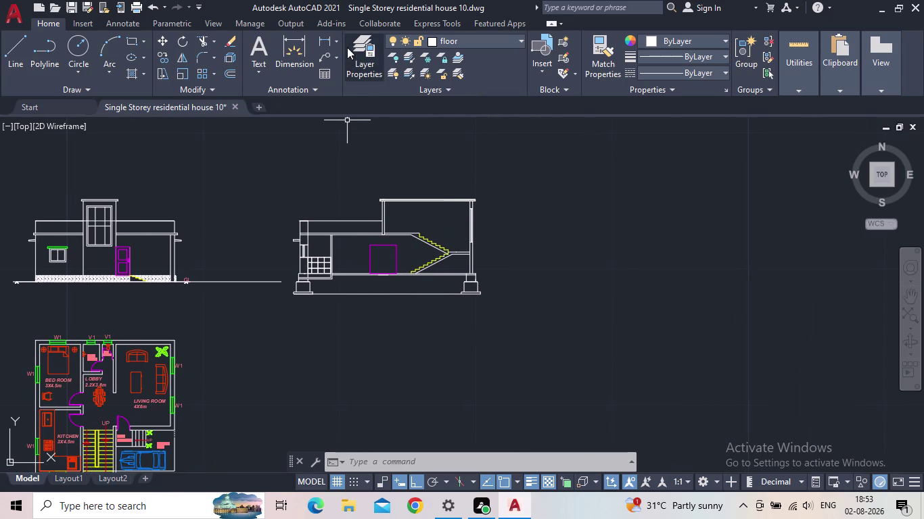
click(367, 60)
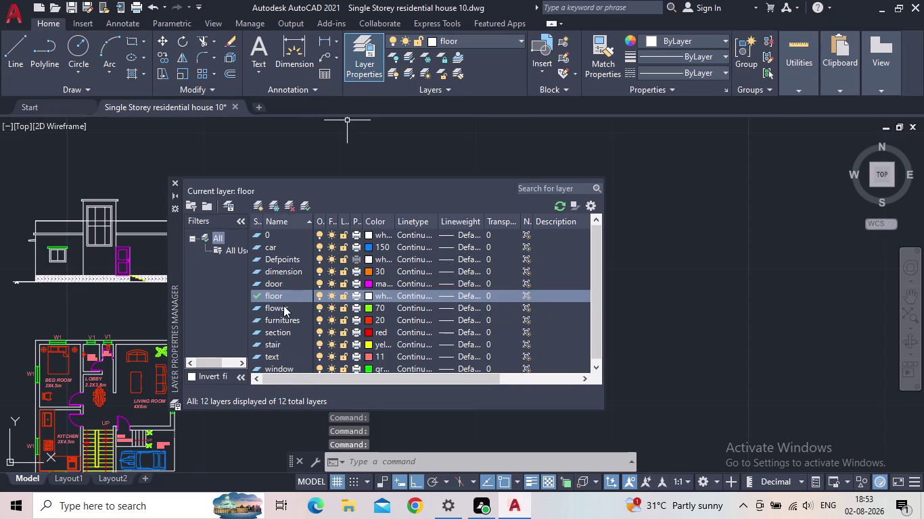
Make dimension the current layer and close the layer manager.
scroll(down, 3)
double_click(256, 257)
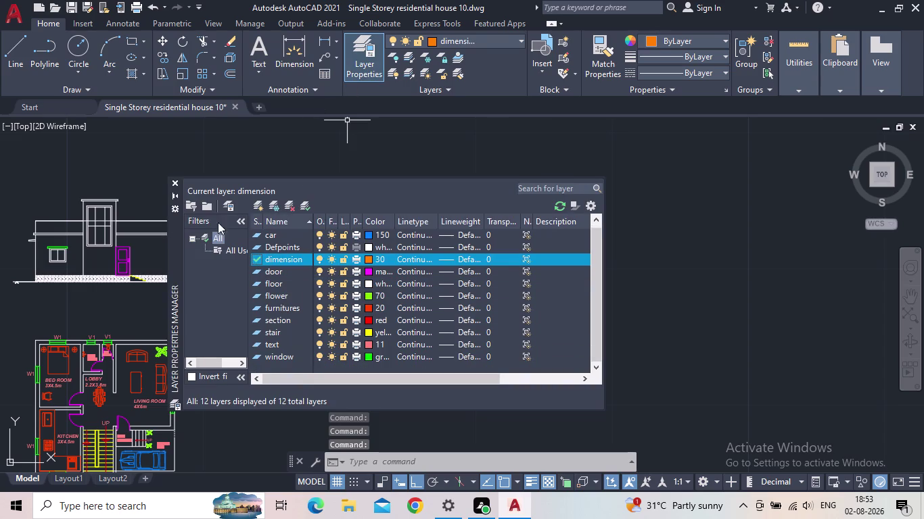
click(176, 182)
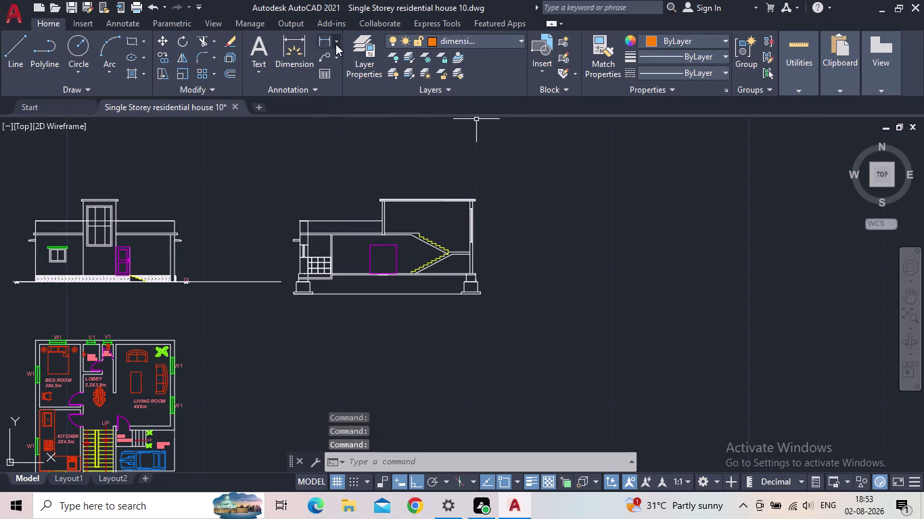
Add a vertical 2.1 linear dimension for the door height beside the door.
click(327, 41)
scroll(up, 3)
middle_drag(342, 201, 425, 422)
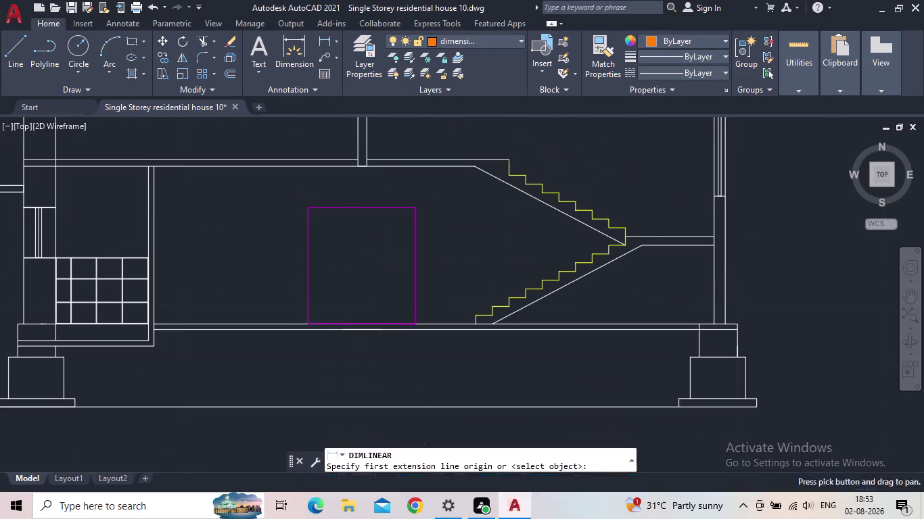
drag(308, 320, 308, 313)
click(306, 204)
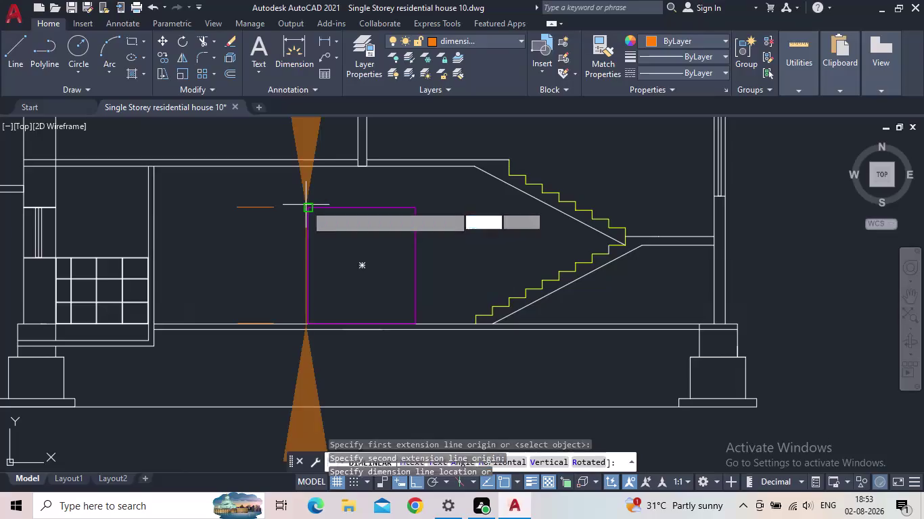
scroll(down, 3)
scroll(down, 3)
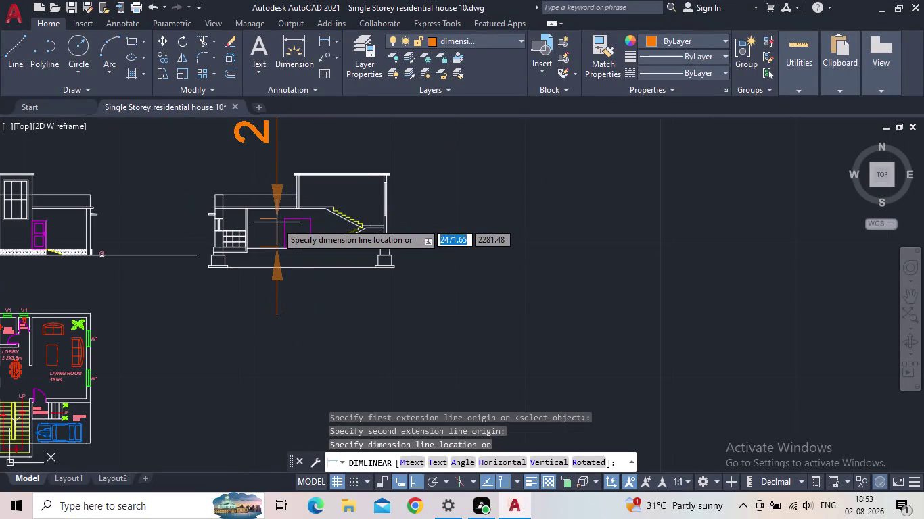
scroll(down, 3)
click(274, 223)
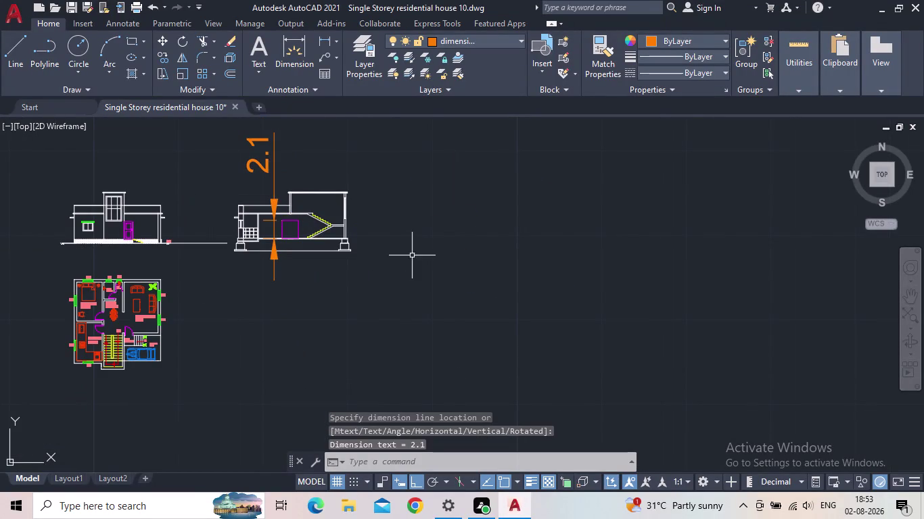
Reposition the section view and start the dimension style command with D.
scroll(up, 3)
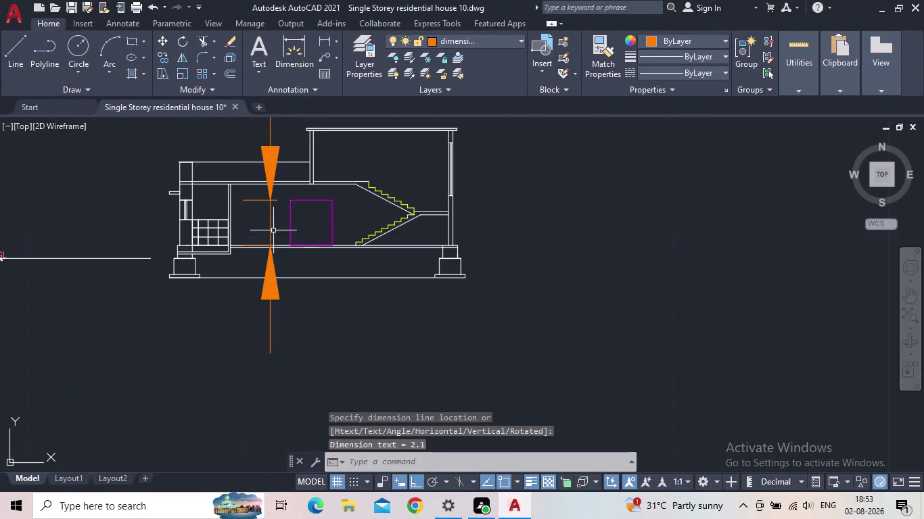
middle_drag(247, 232, 532, 192)
middle_click(533, 191)
middle_drag(505, 259, 380, 365)
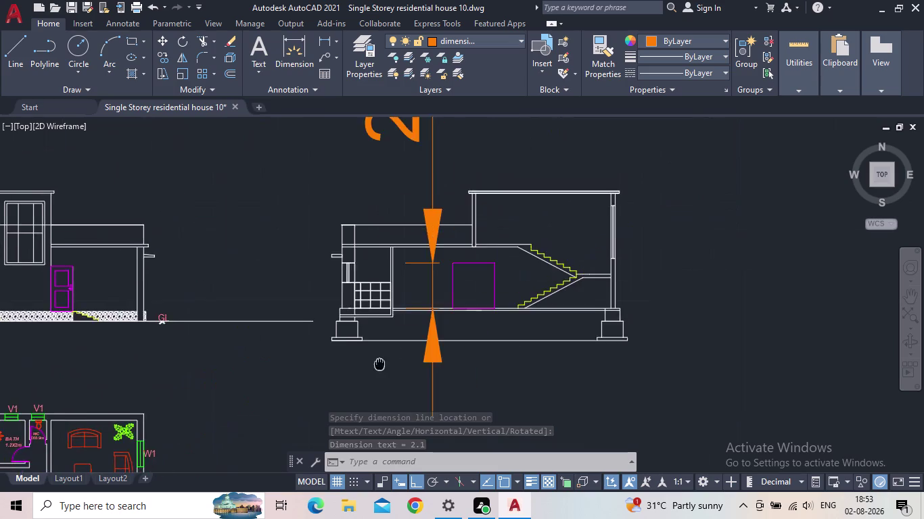
scroll(down, 3)
scroll(down, 3)
key(d)
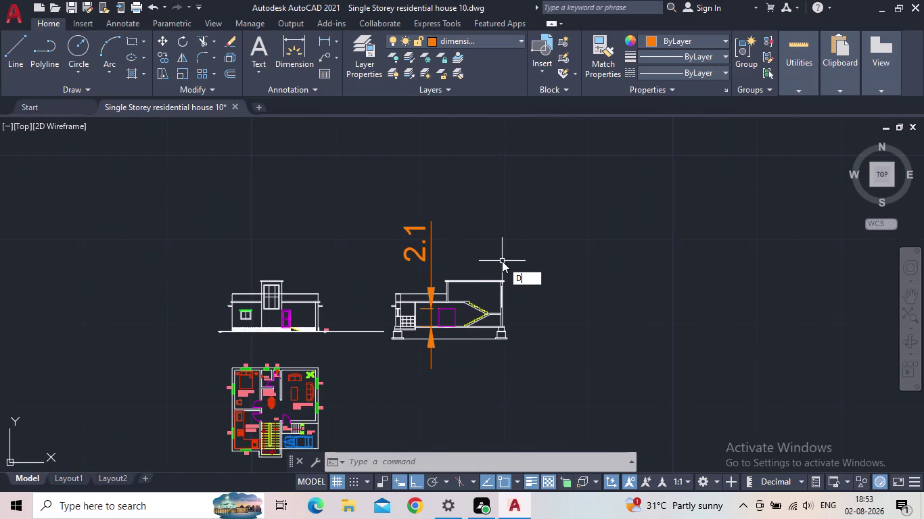
key(Return)
Set the ISO-25 dimension text height to 1.
click(615, 218)
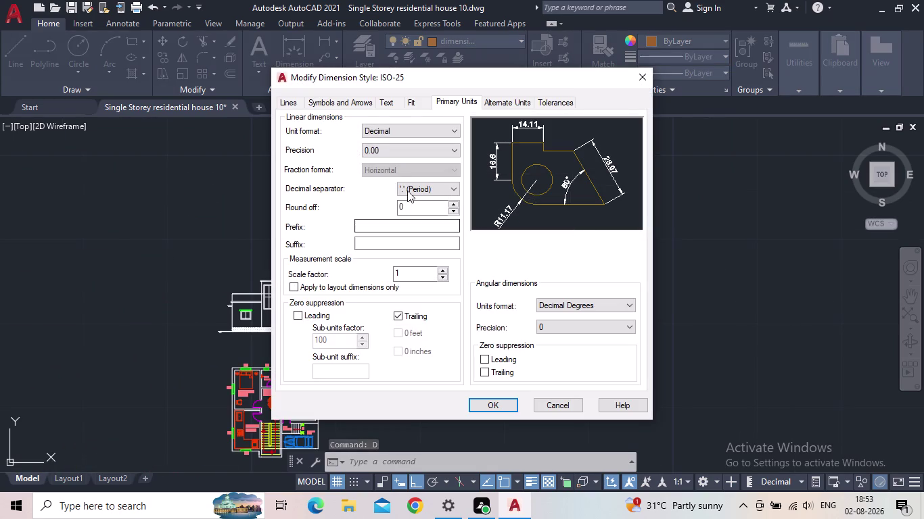
click(384, 101)
drag(437, 200, 424, 200)
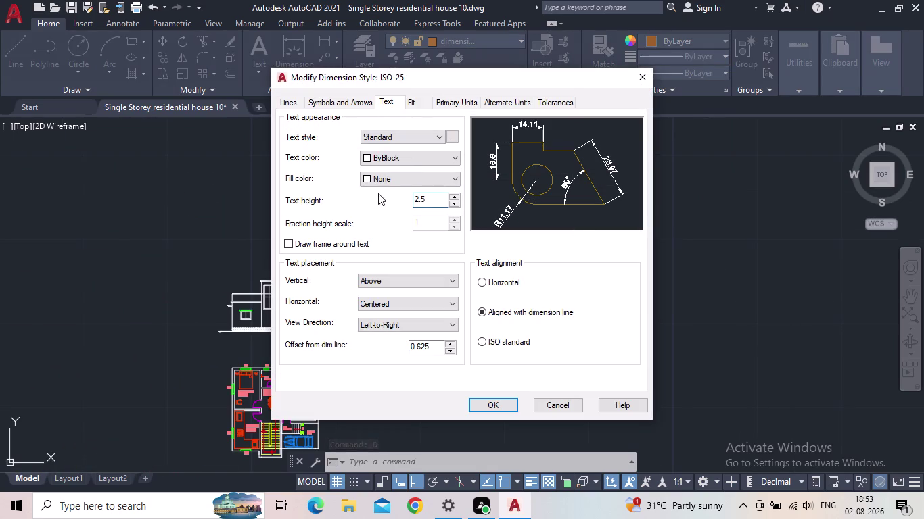
drag(436, 199, 380, 193)
key(1)
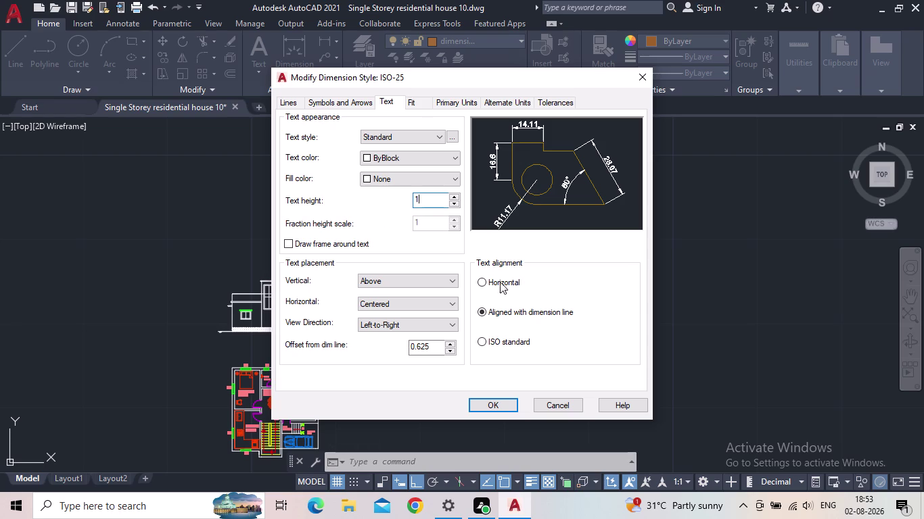
click(488, 407)
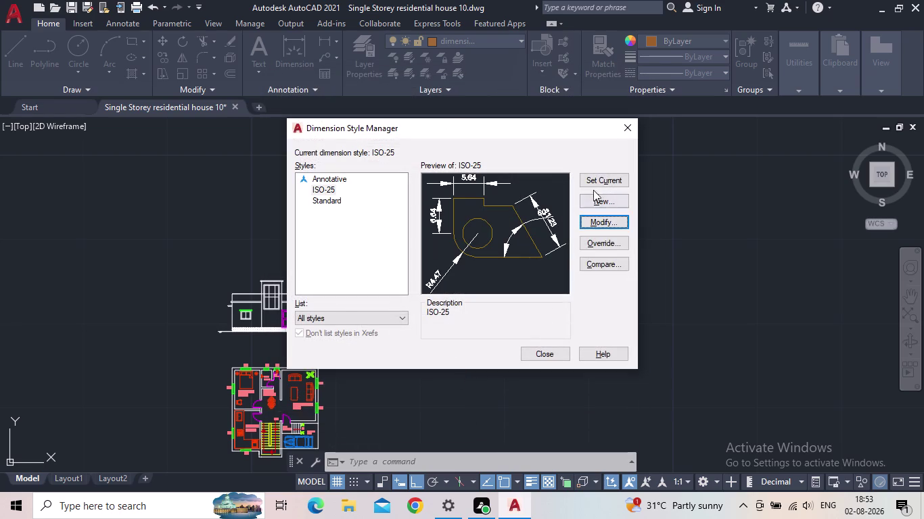
click(596, 177)
click(537, 355)
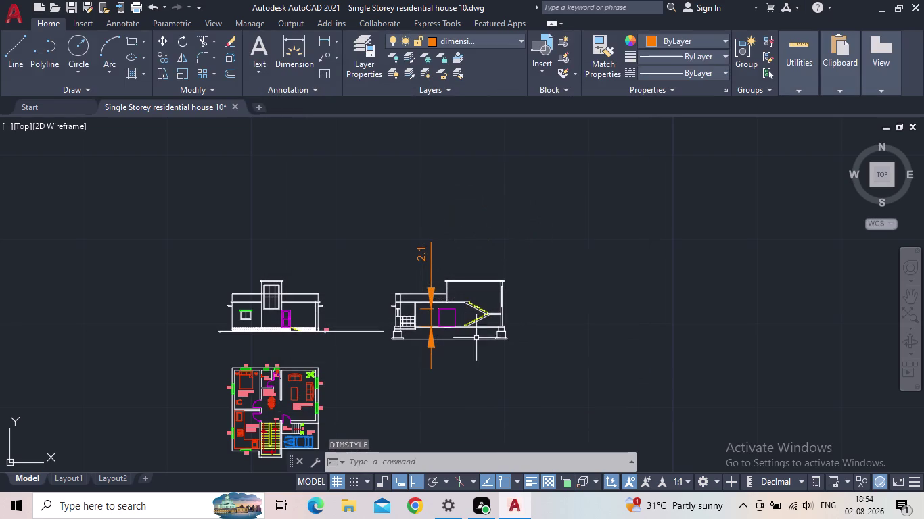
Reopen the ISO-25 style and set its arrow size to 1.
middle_drag(433, 289, 463, 225)
scroll(up, 3)
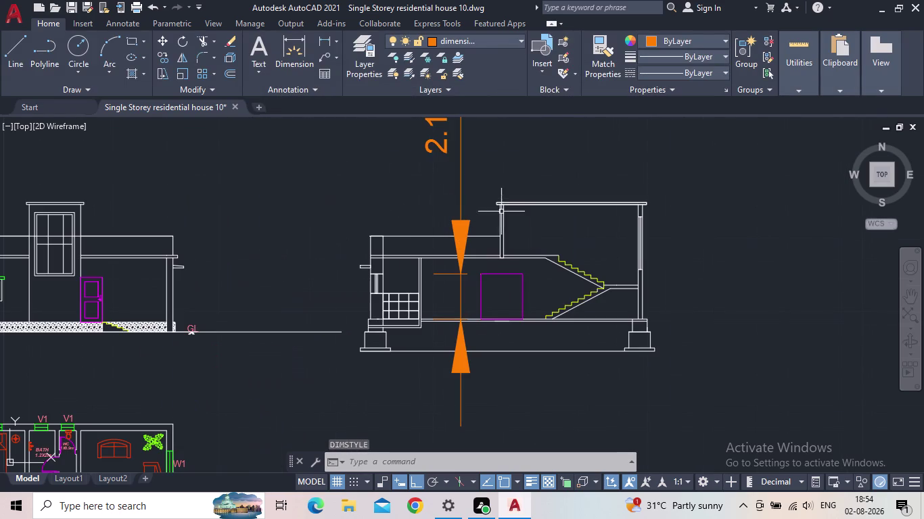
key(d)
key(Return)
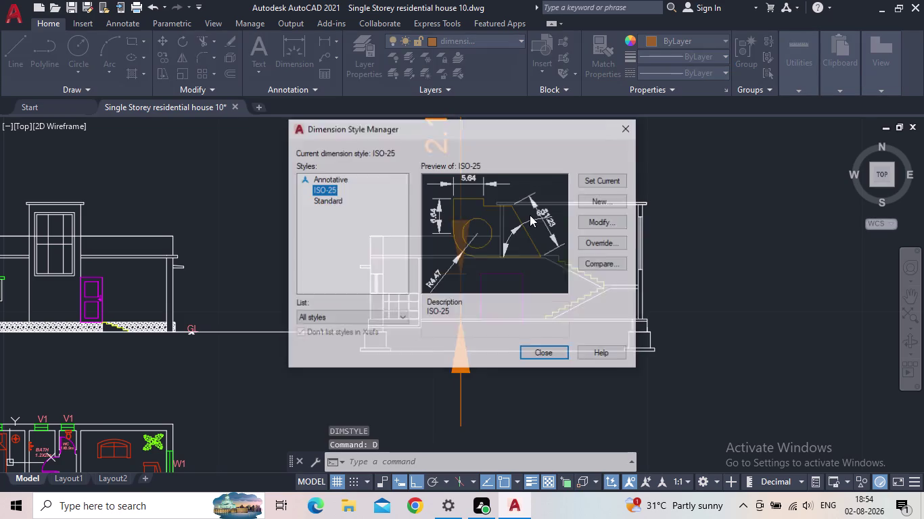
click(593, 219)
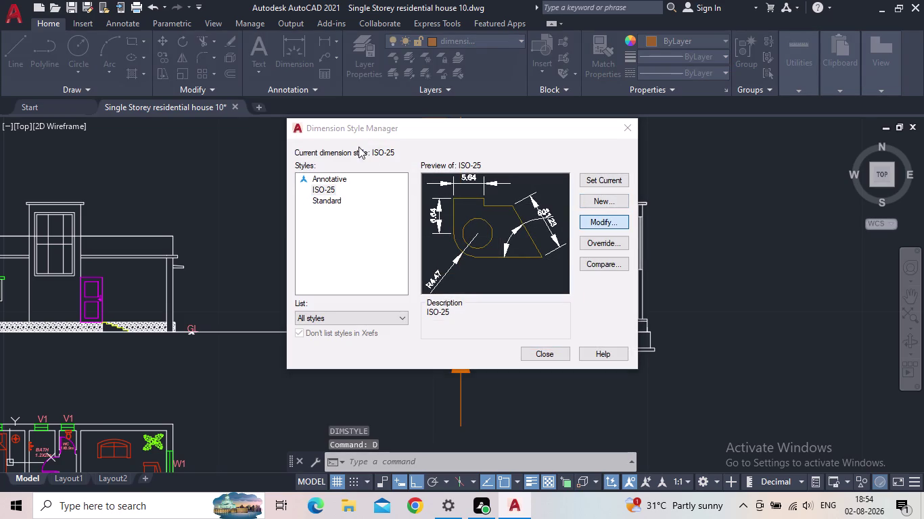
click(348, 105)
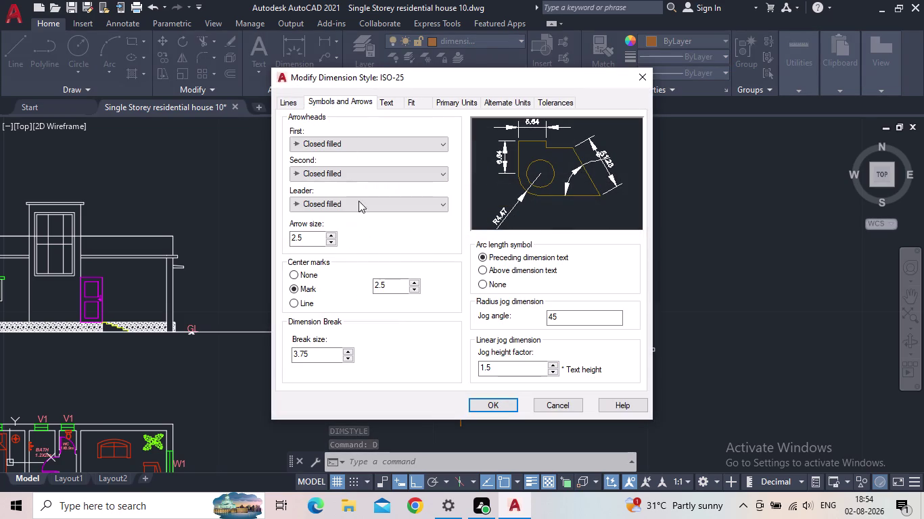
drag(308, 233, 282, 238)
key(1)
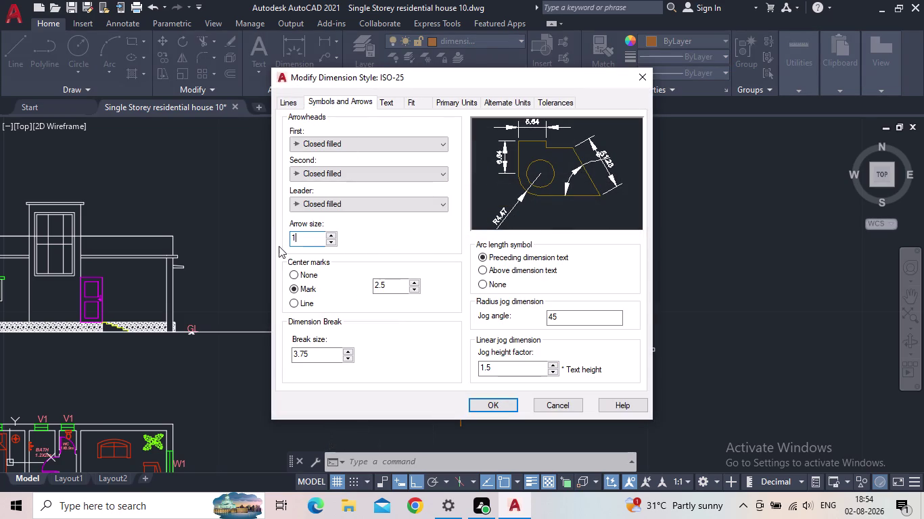
click(489, 402)
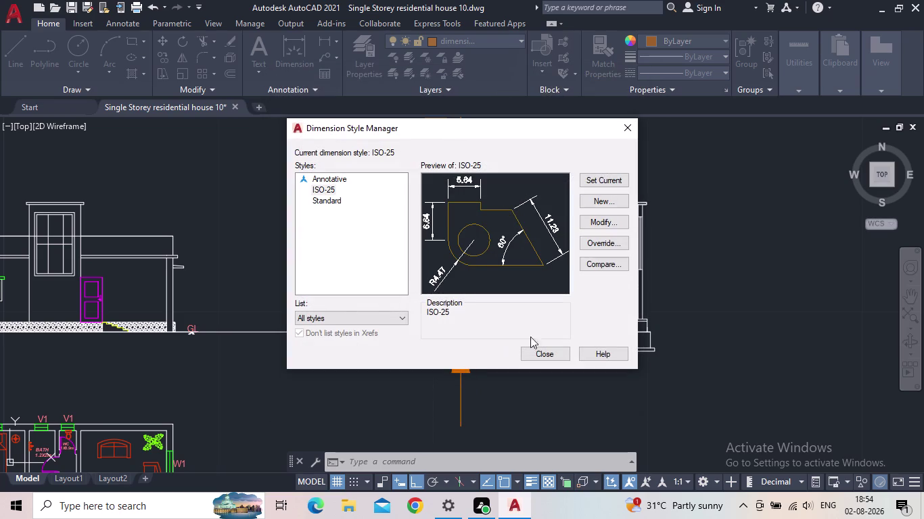
click(597, 180)
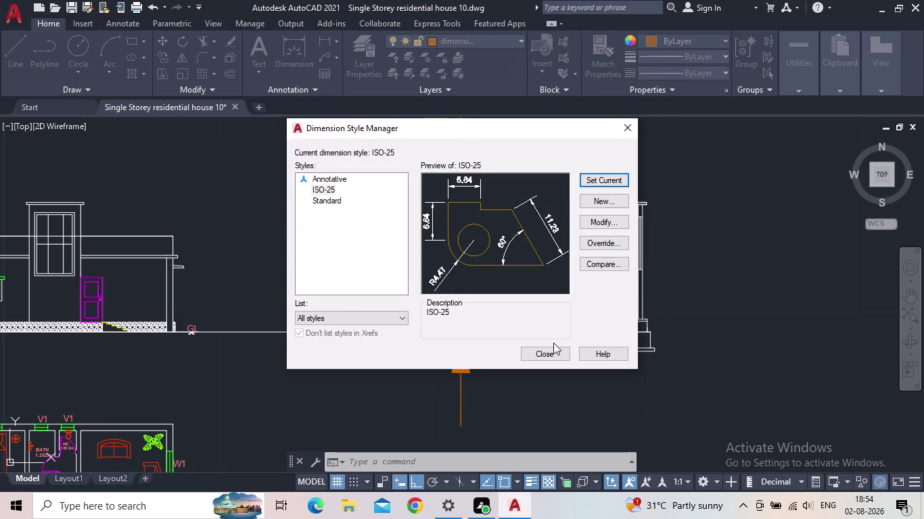
click(548, 351)
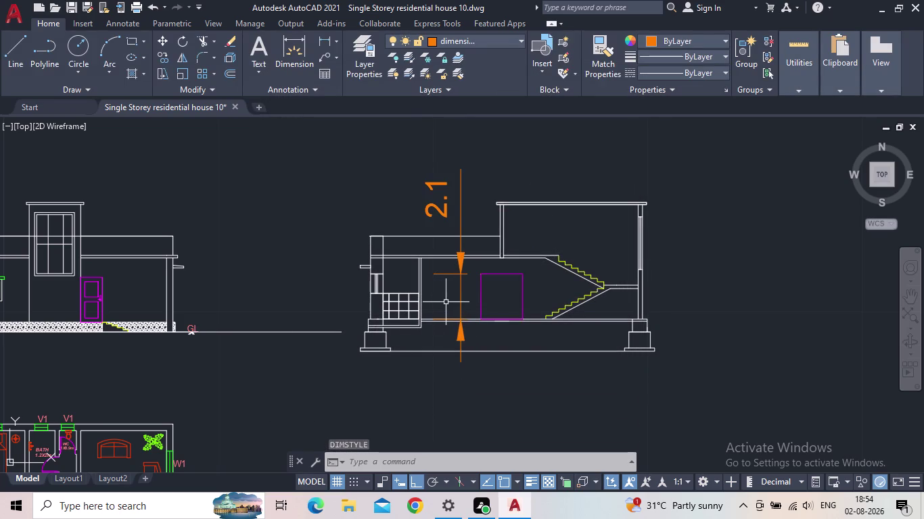
Reduce the ISO-25 arrow size to 0.5.
scroll(up, 3)
key(d)
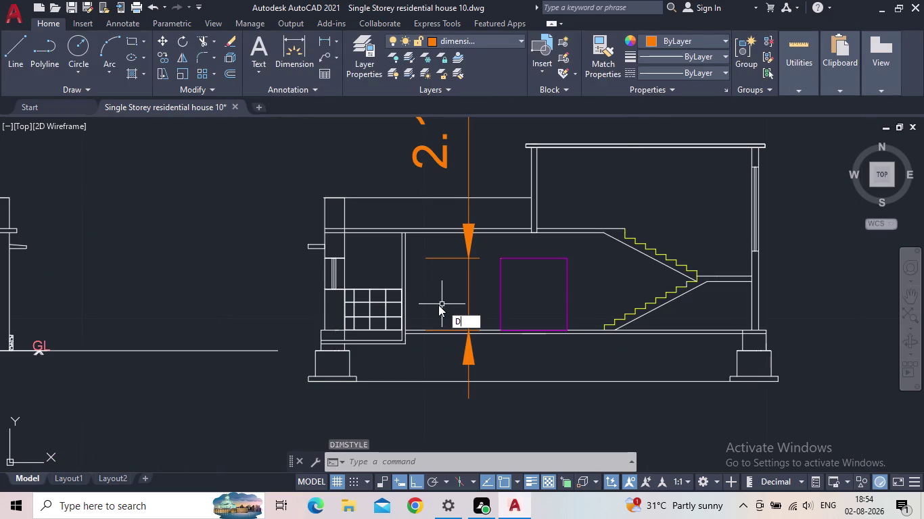
key(Return)
click(601, 221)
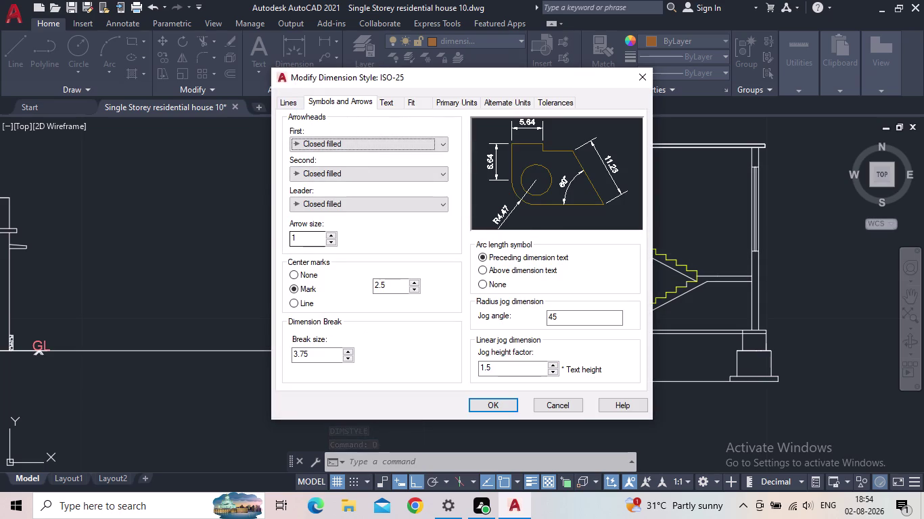
drag(300, 240, 286, 240)
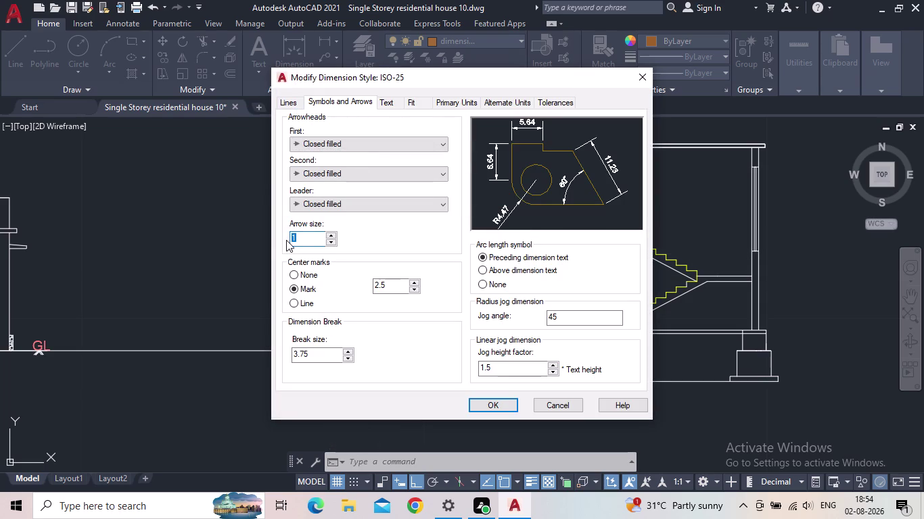
text(0.5)
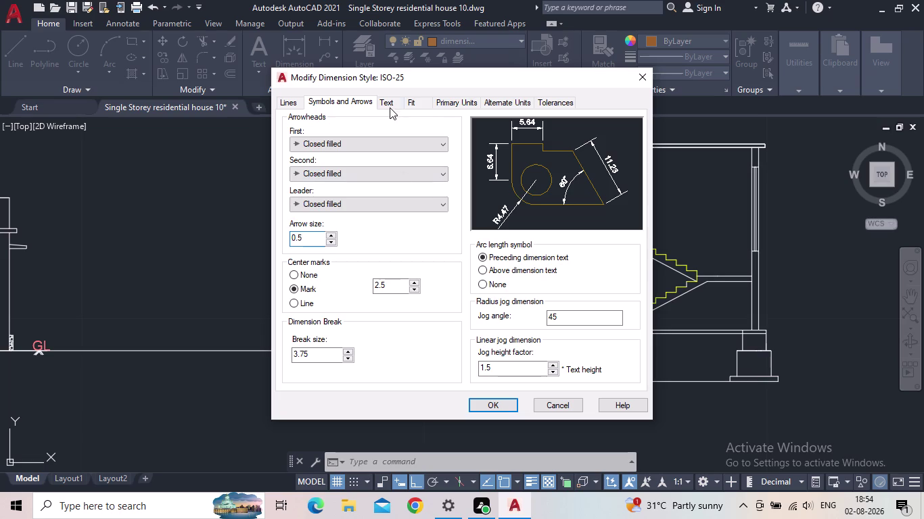
click(388, 103)
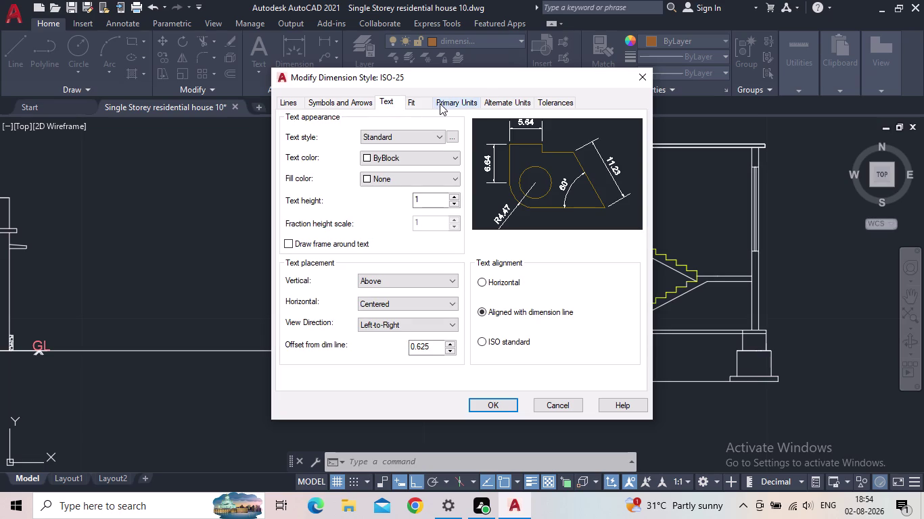
click(441, 102)
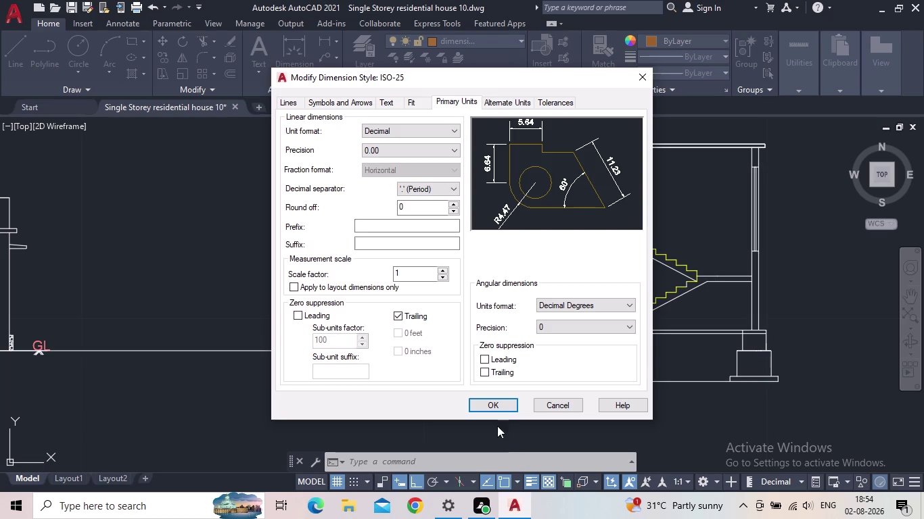
click(488, 408)
click(600, 178)
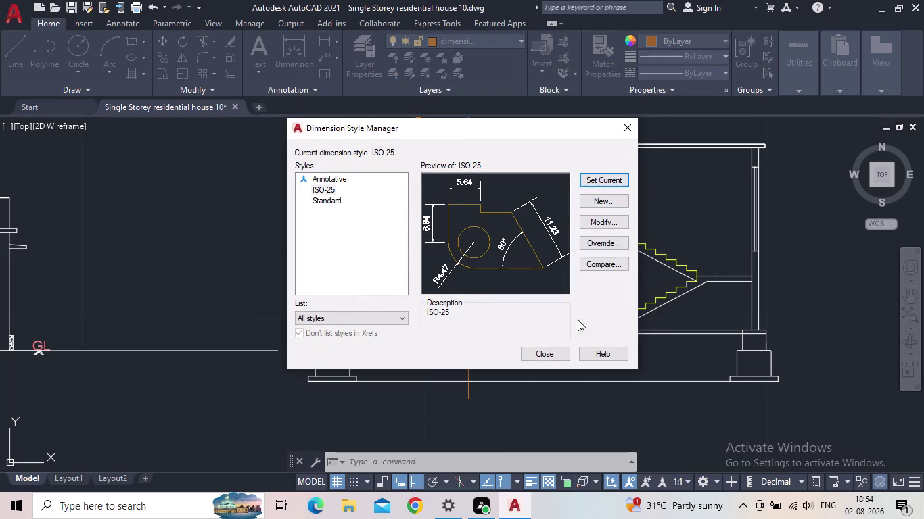
click(542, 358)
scroll(down, 3)
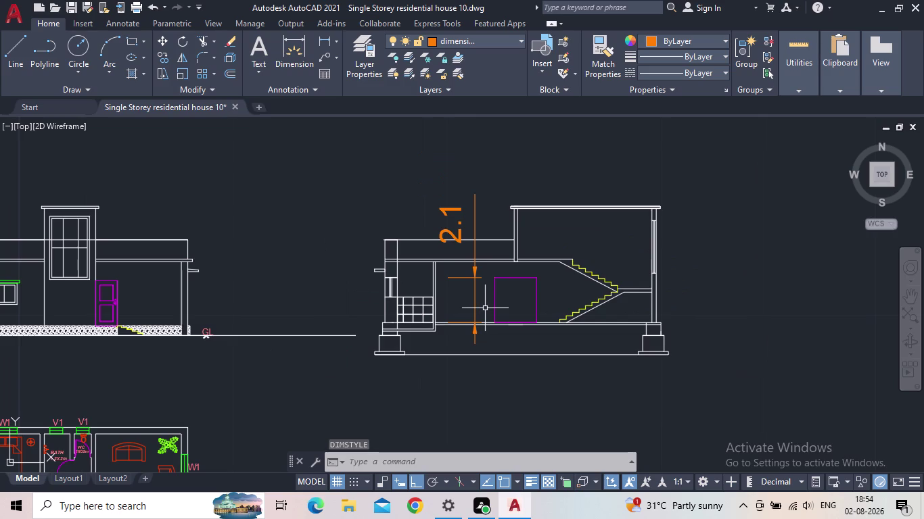
scroll(up, 3)
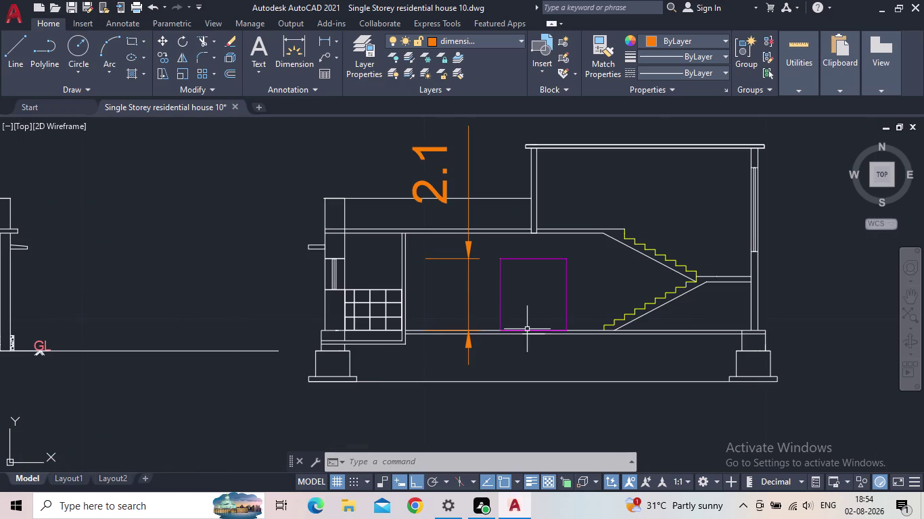
scroll(down, 3)
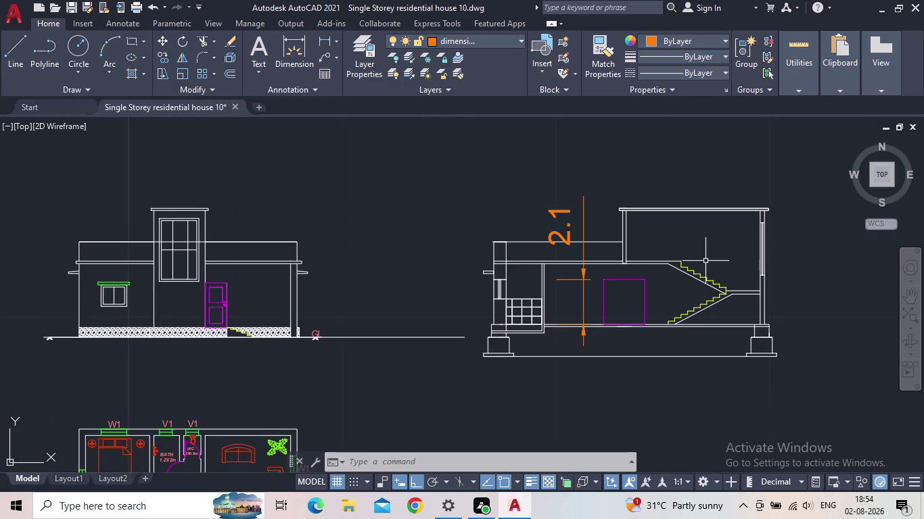
click(323, 42)
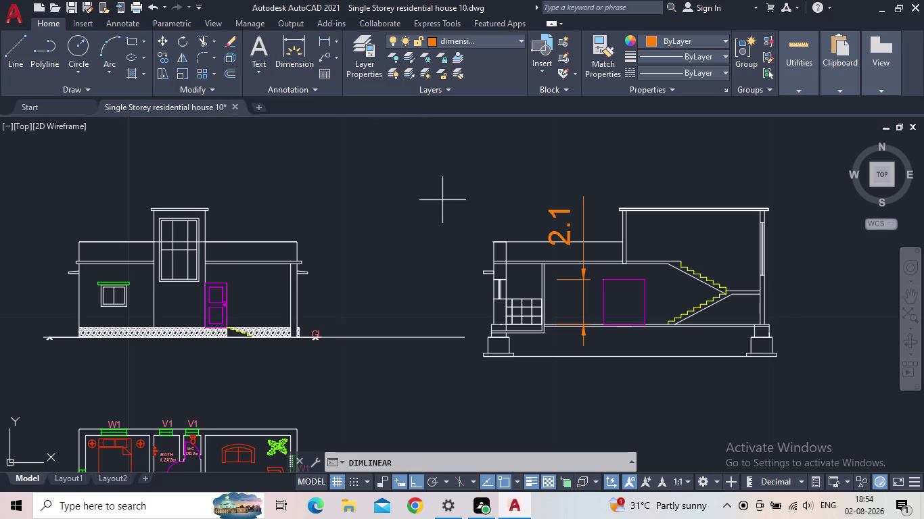
middle_drag(514, 341, 396, 319)
scroll(up, 3)
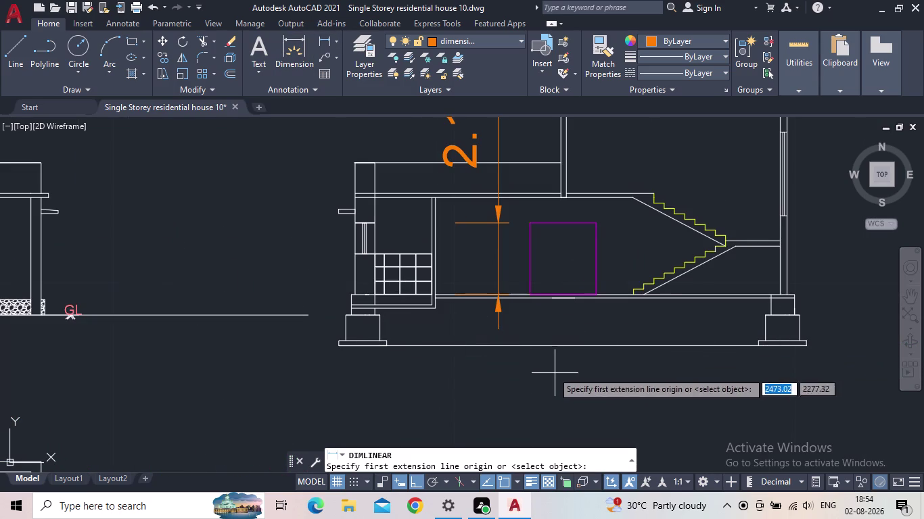
key(Escape)
drag(526, 353, 518, 349)
click(495, 335)
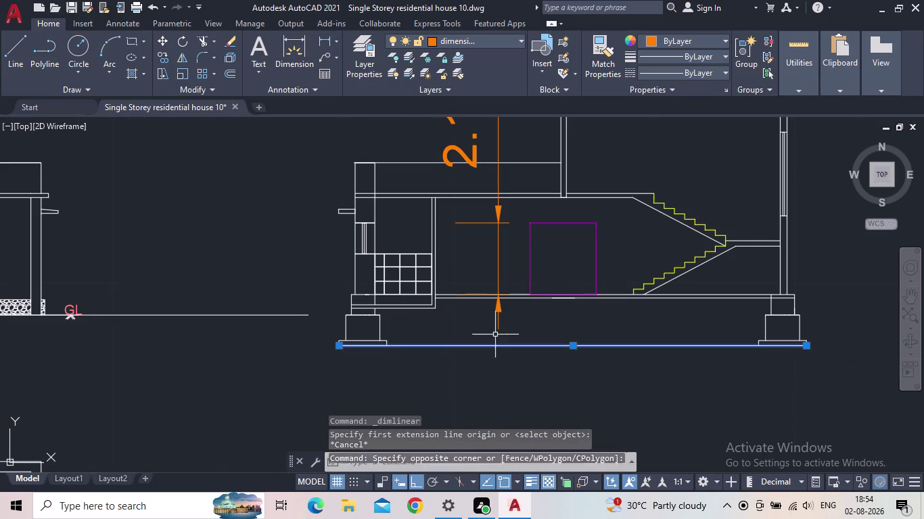
key(Escape)
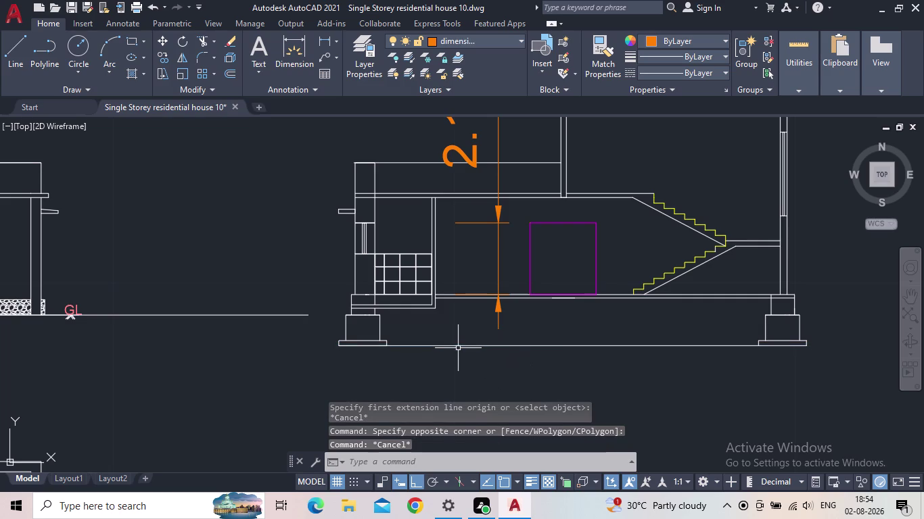
text(TR)
key(space)
click(457, 349)
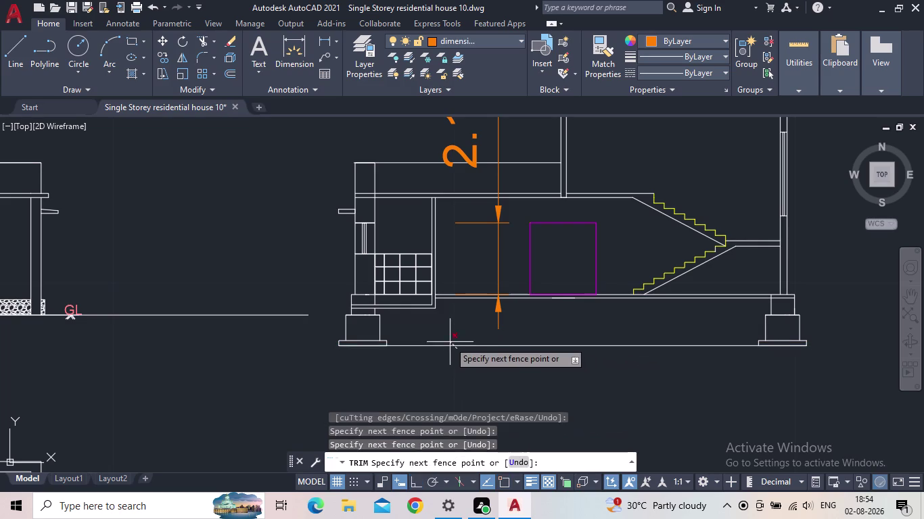
click(449, 341)
scroll(down, 3)
key(Escape)
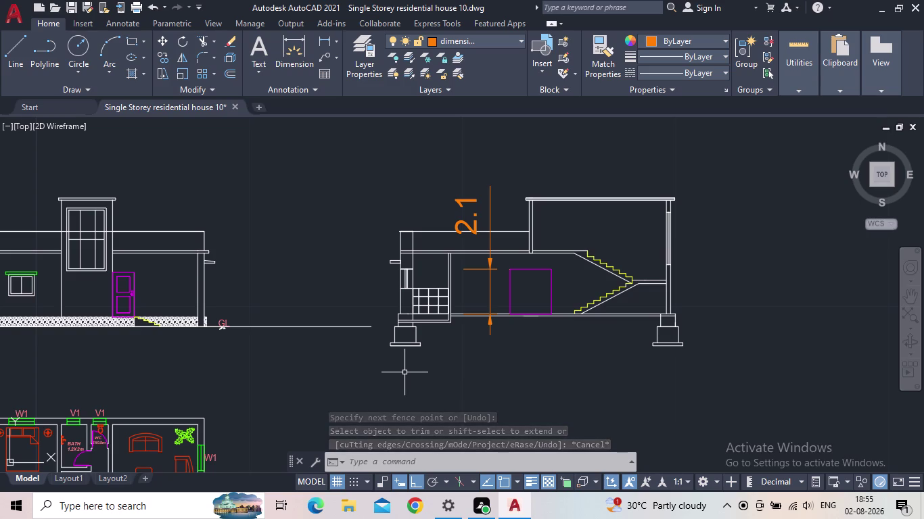
key(Escape)
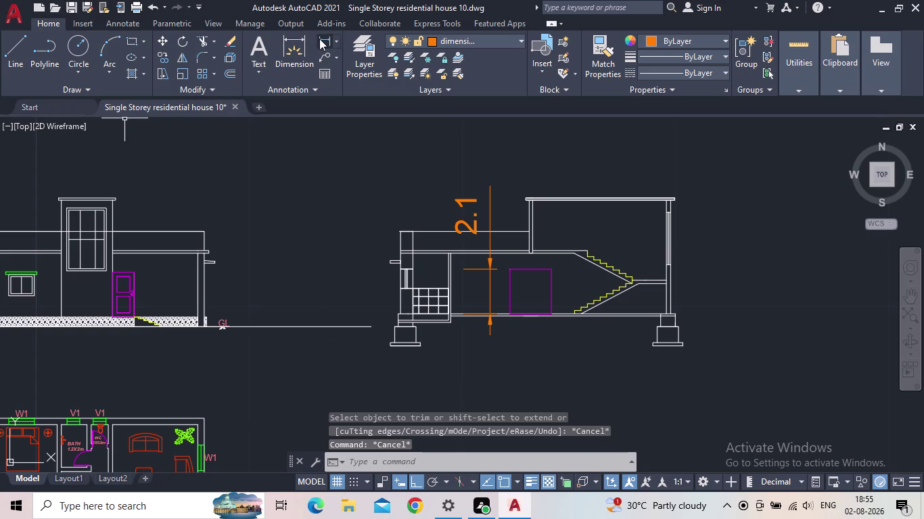
Add a vertical 0.9 linear dimension beside the section's left wall.
click(319, 39)
scroll(up, 3)
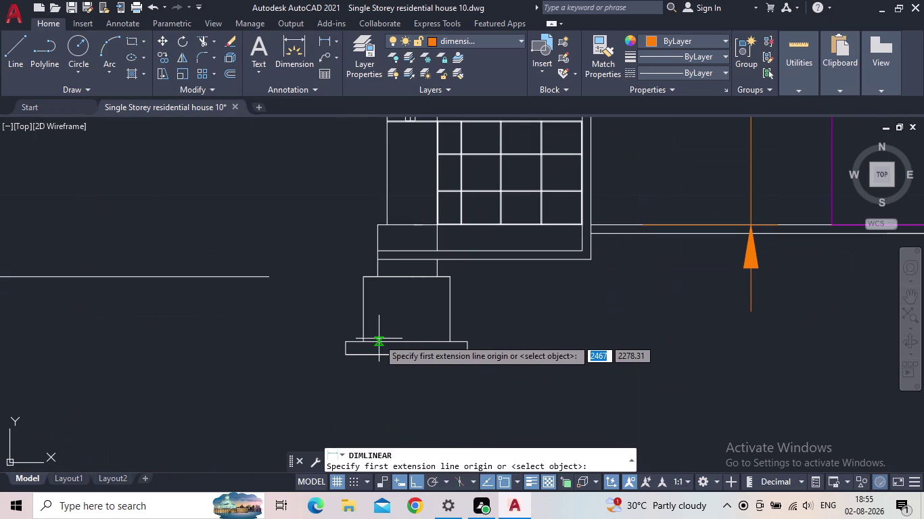
scroll(up, 3)
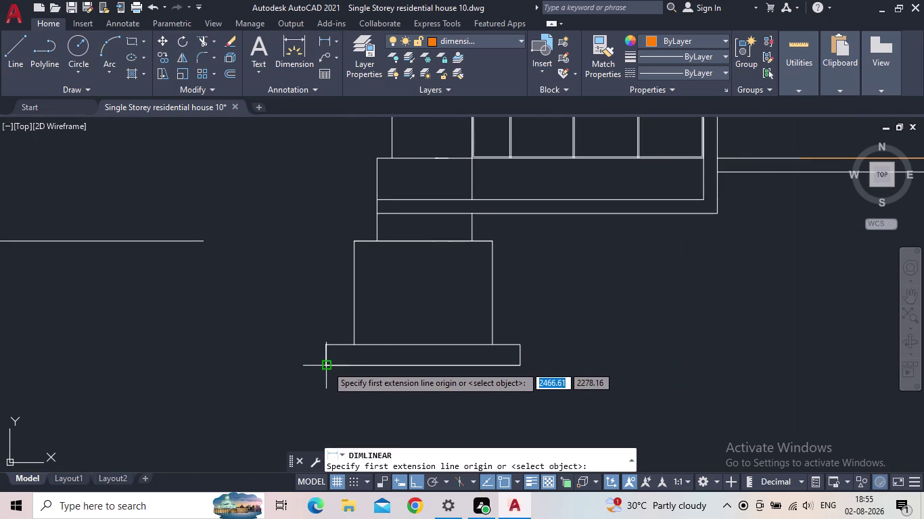
click(325, 367)
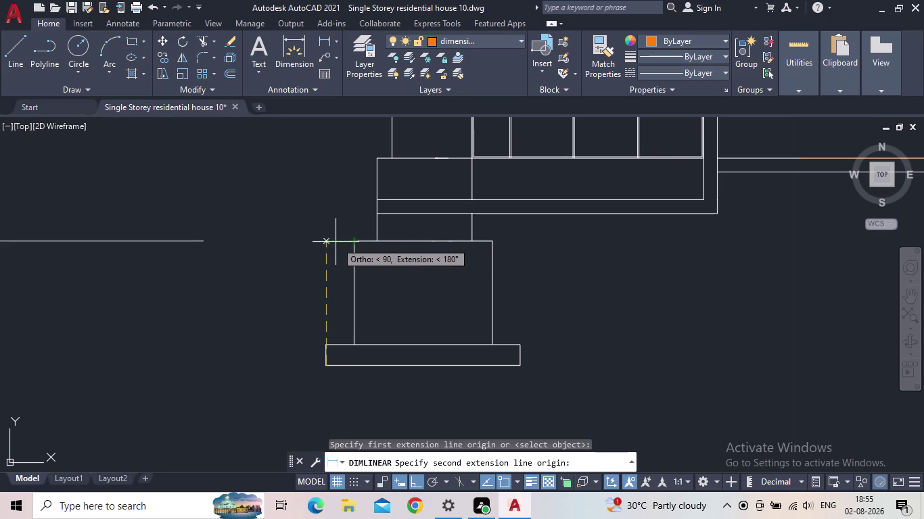
click(325, 242)
scroll(down, 3)
scroll(down, 3)
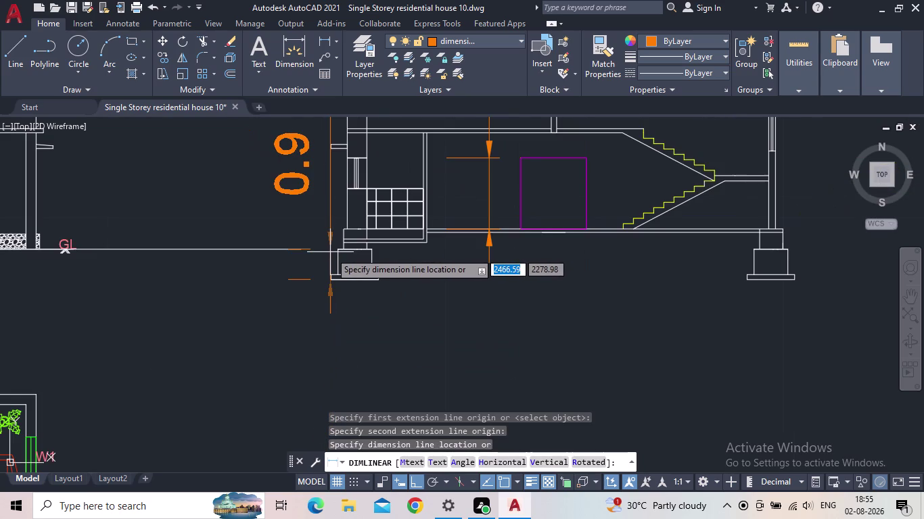
click(330, 252)
Recentre the view on the section and select the 0.9 dimension.
middle_drag(331, 259, 299, 295)
scroll(down, 3)
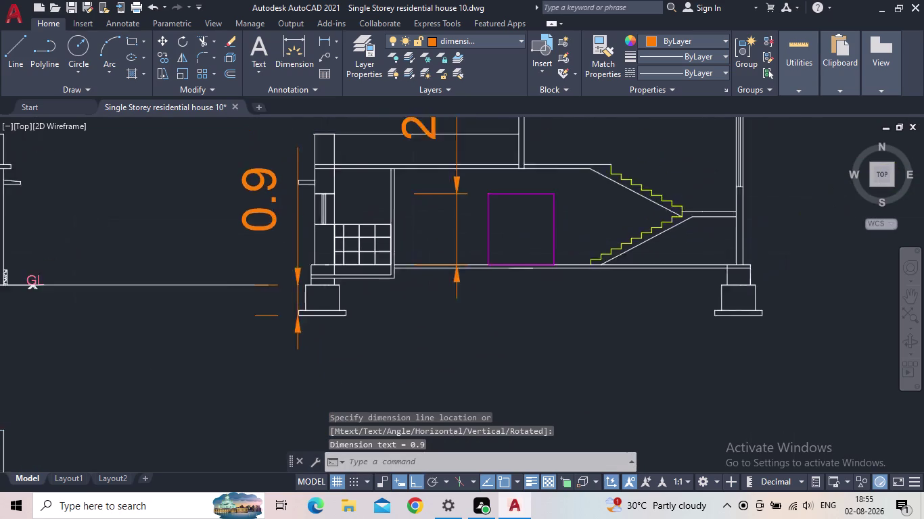
scroll(down, 3)
scroll(up, 3)
middle_drag(383, 306, 424, 306)
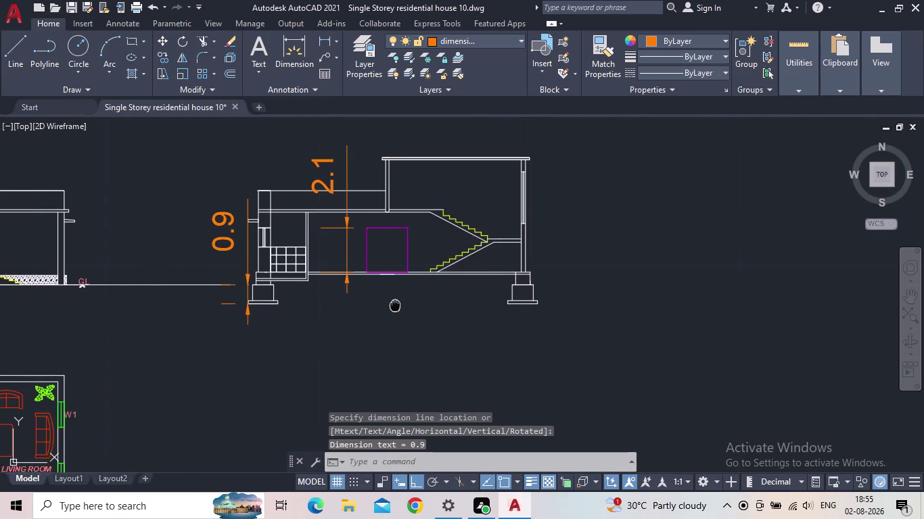
middle_drag(424, 306, 526, 323)
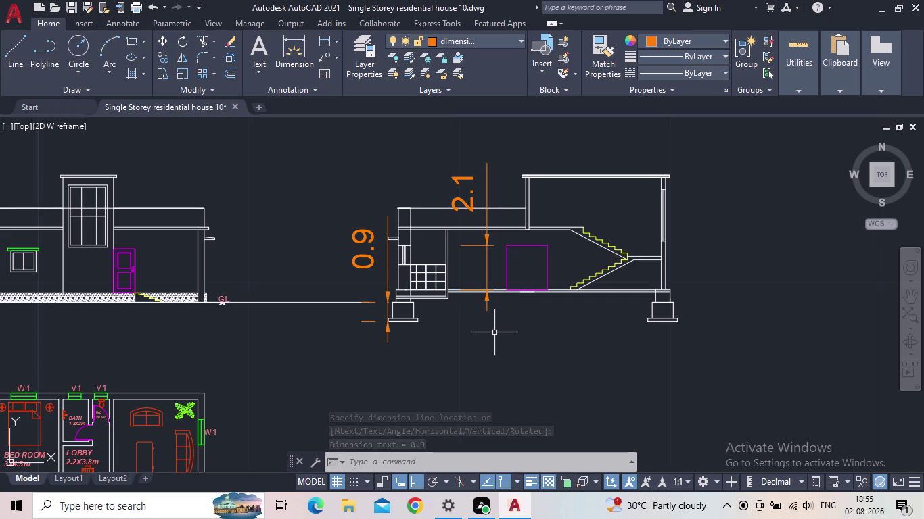
key(Escape)
click(368, 261)
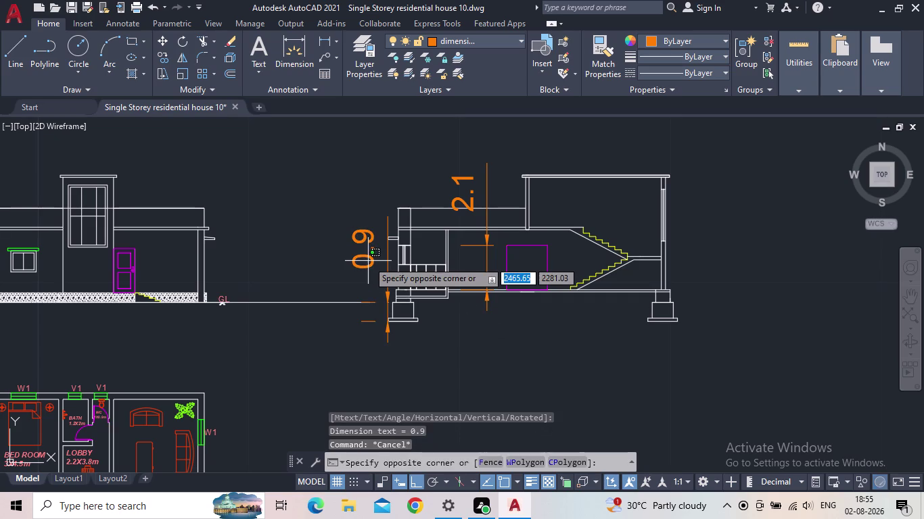
click(358, 261)
click(354, 272)
click(362, 270)
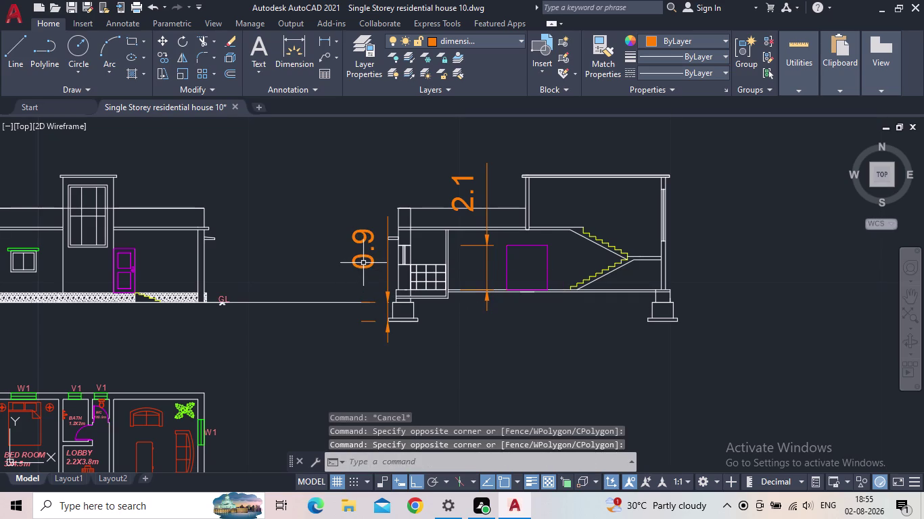
click(363, 263)
click(367, 260)
click(367, 256)
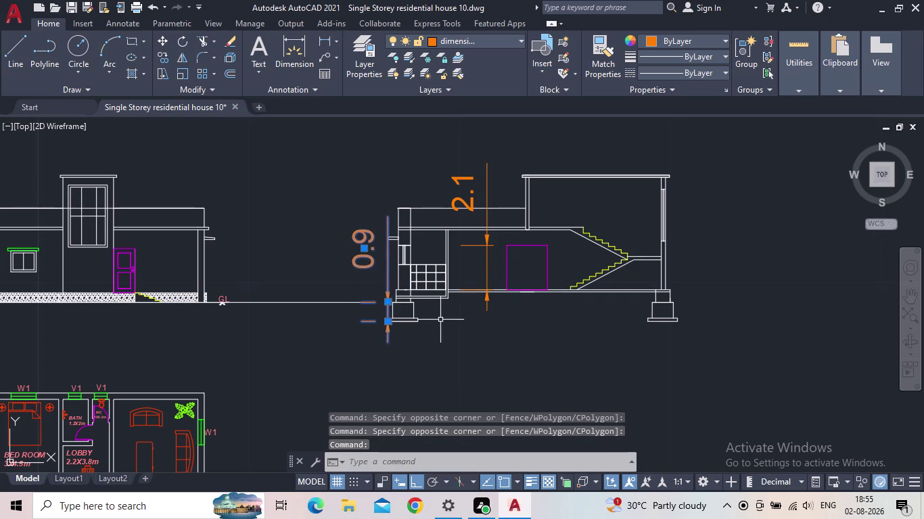
Give ISO-25 a 0.2 arrow size, adjust the centre mark size, and close the manager.
key(d)
key(Return)
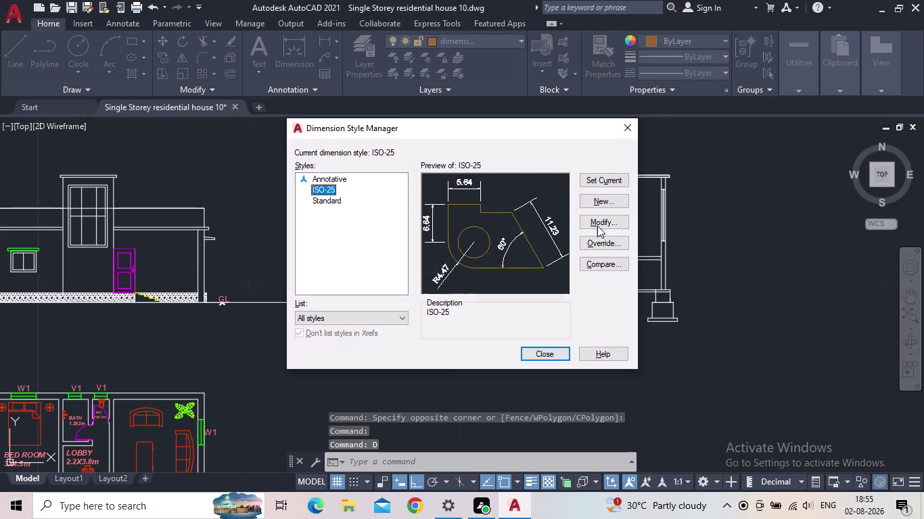
click(611, 220)
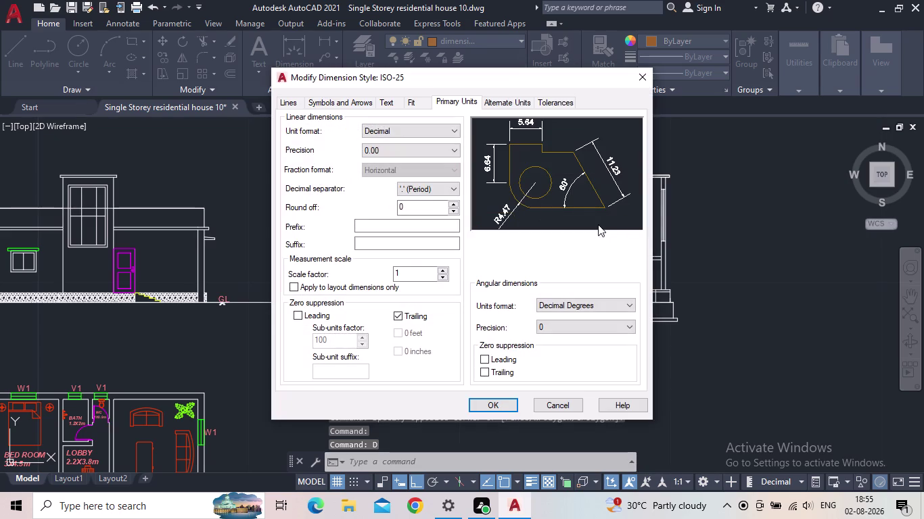
click(326, 102)
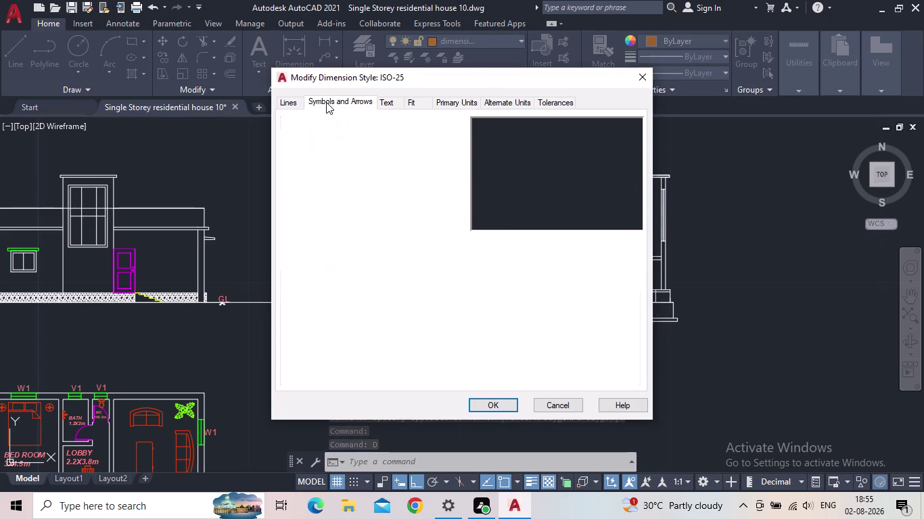
drag(314, 243, 280, 239)
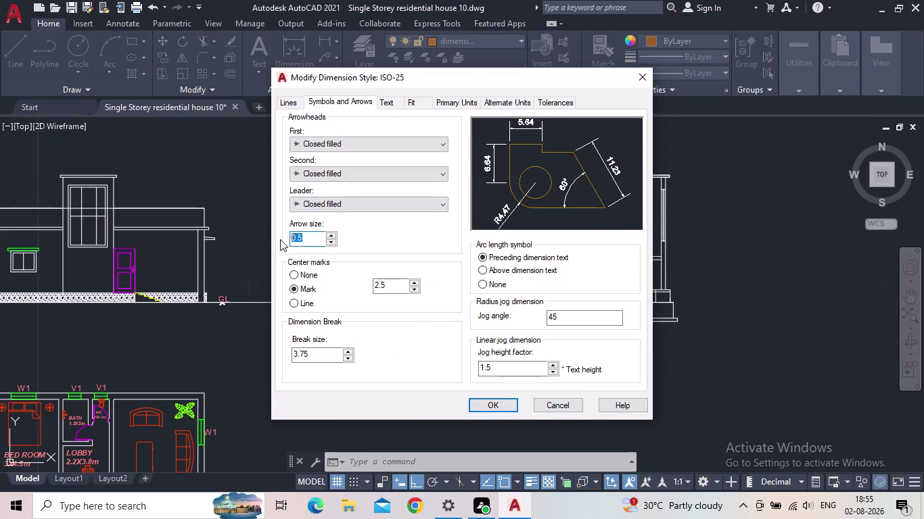
text(0.2)
drag(395, 284, 369, 287)
text(0)
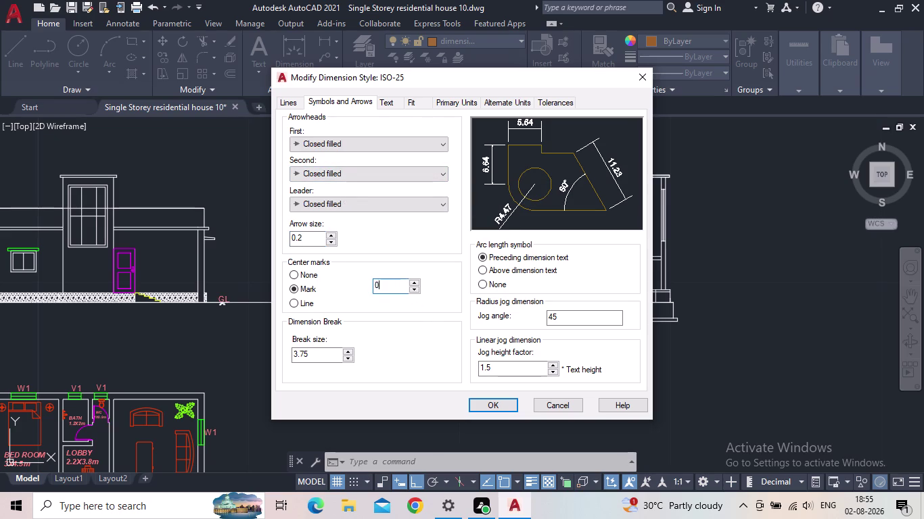
text(.2)
key(Return)
click(491, 406)
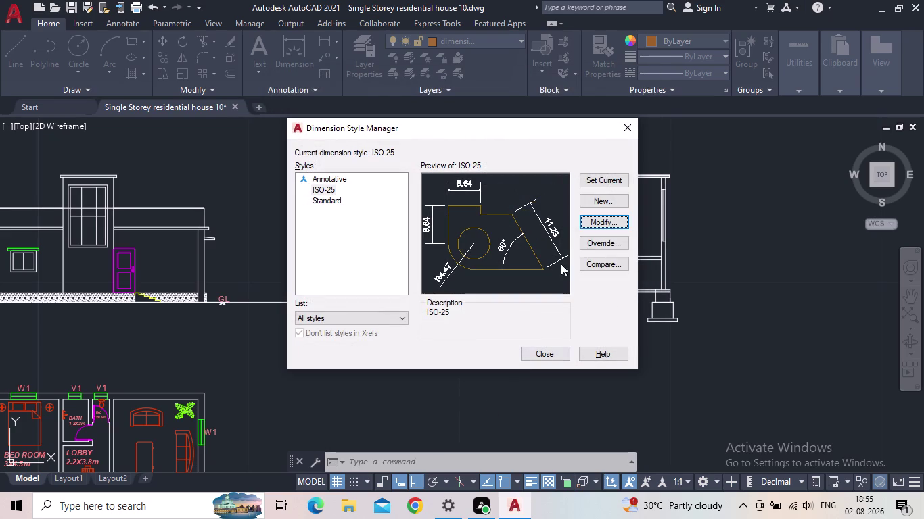
click(592, 175)
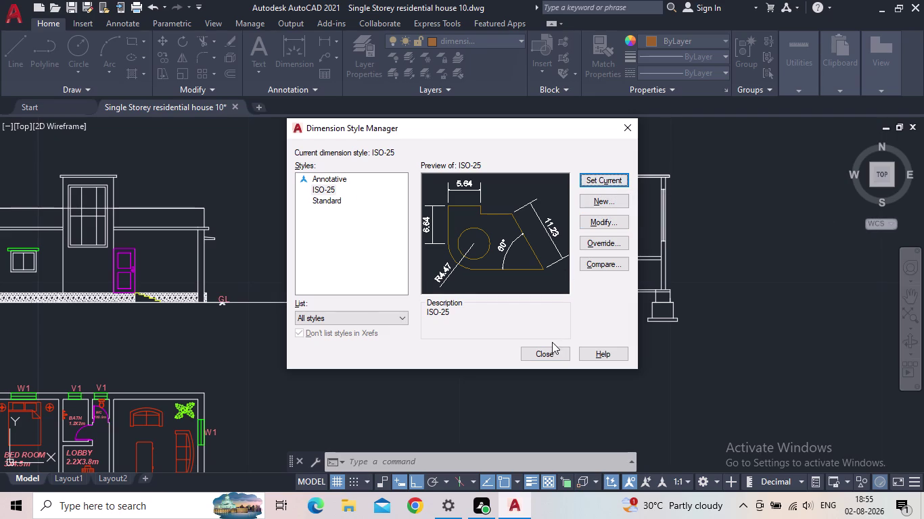
click(549, 351)
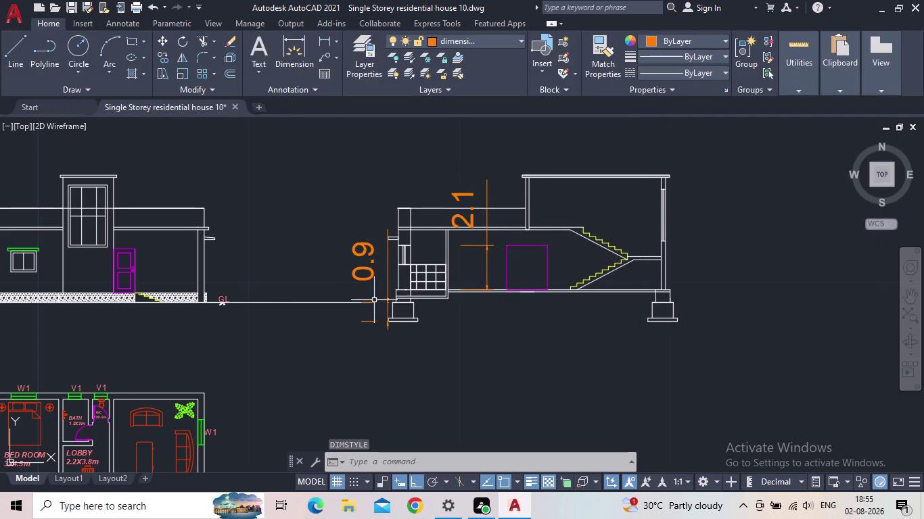
Zoom to the floor plan and select the BED ROOM 3X4.5m label.
middle_click(373, 299)
scroll(down, 3)
scroll(up, 3)
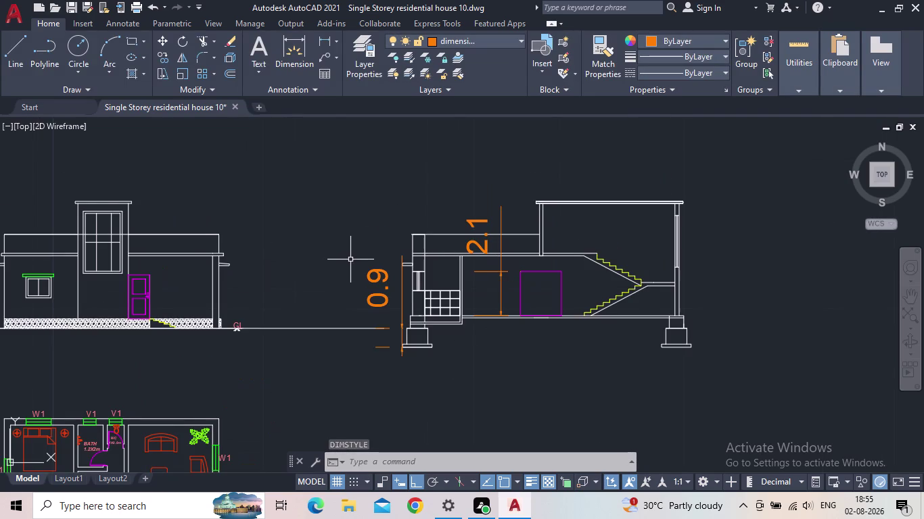
middle_drag(350, 259, 341, 279)
scroll(down, 3)
middle_drag(365, 185, 366, 179)
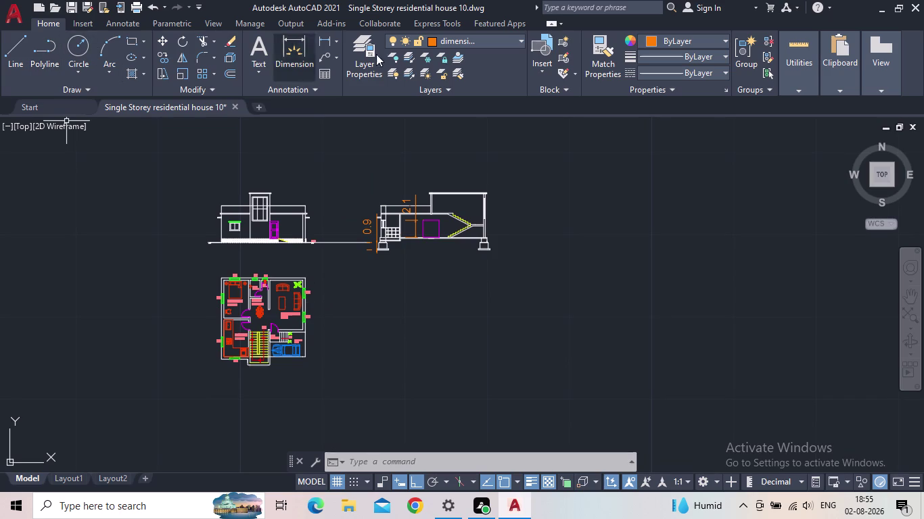
scroll(up, 3)
drag(247, 262, 247, 261)
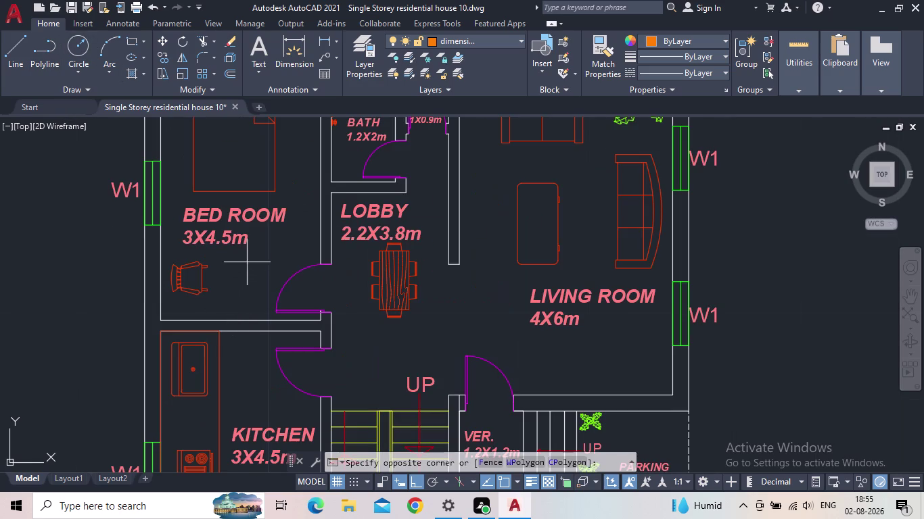
drag(247, 261, 236, 253)
click(172, 193)
key(Escape)
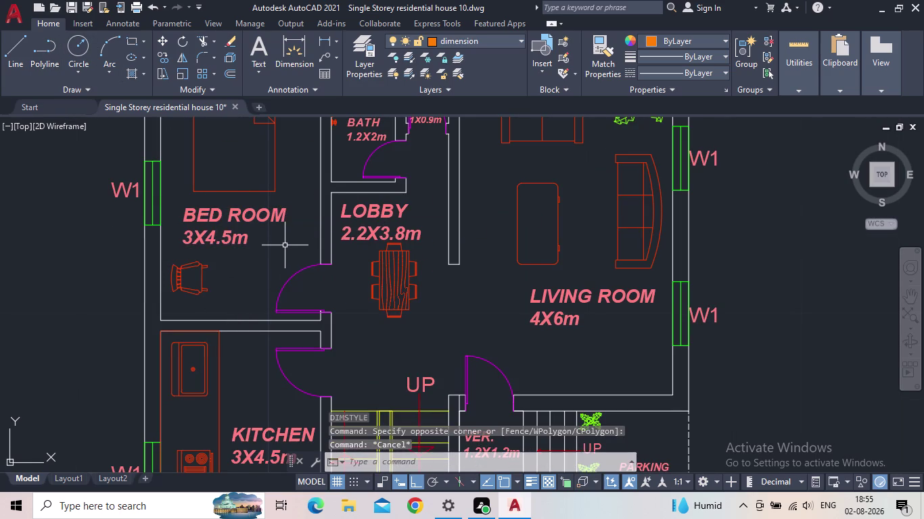
drag(284, 245, 272, 245)
click(199, 218)
Copy the label with CO and place the copy just below the plan.
text(C)
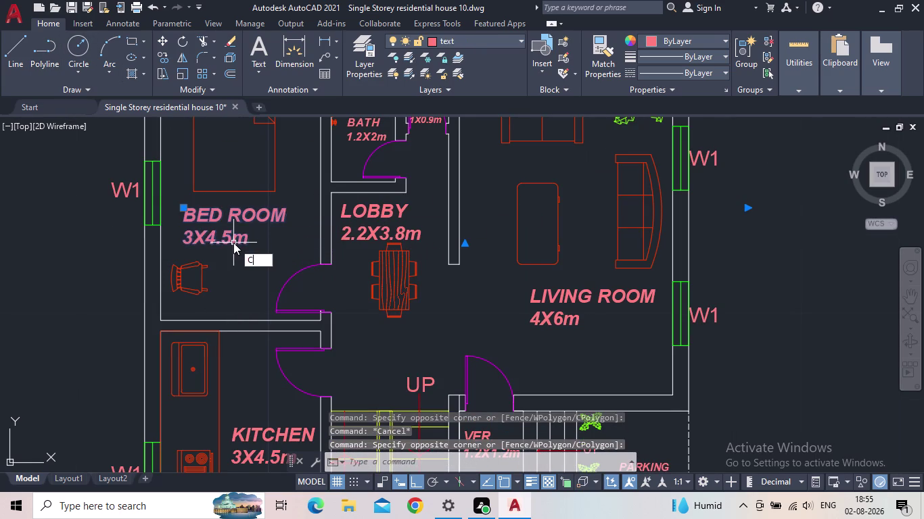
text(O)
key(Return)
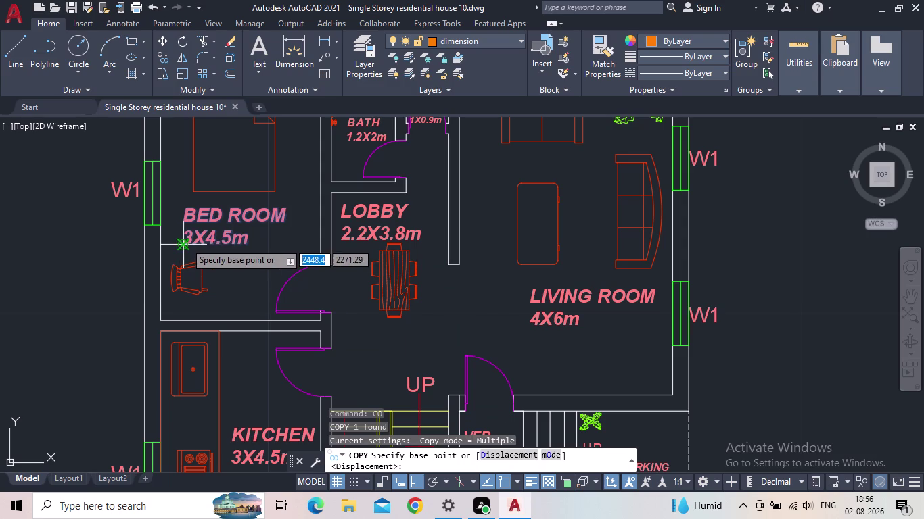
click(184, 243)
middle_drag(302, 291, 286, 217)
scroll(down, 3)
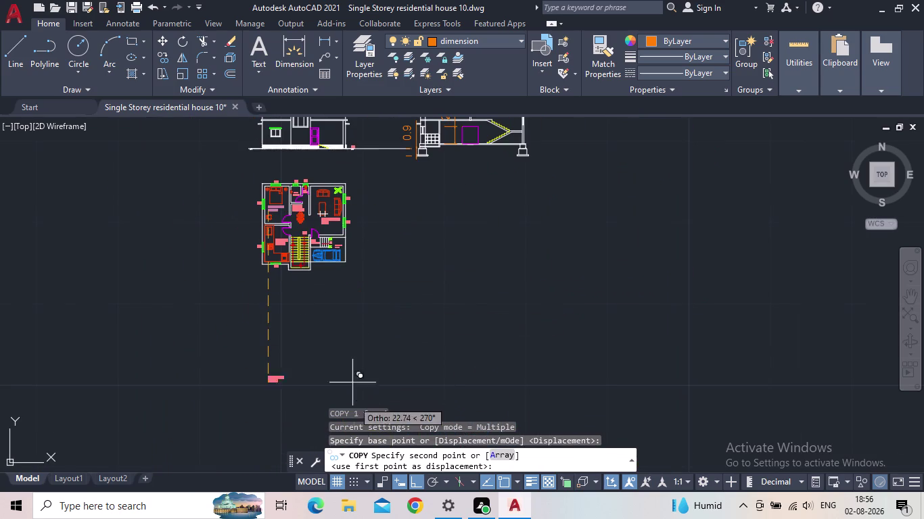
click(415, 482)
scroll(up, 3)
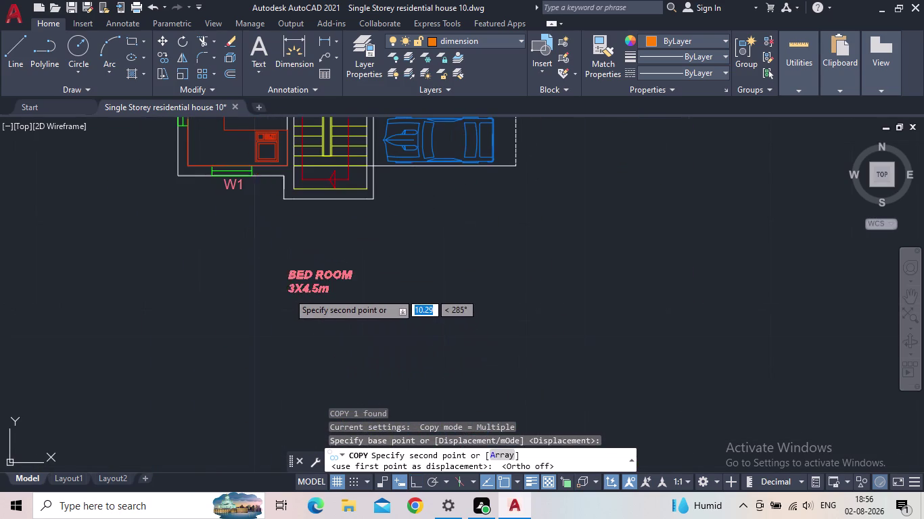
click(280, 271)
middle_drag(310, 242, 317, 263)
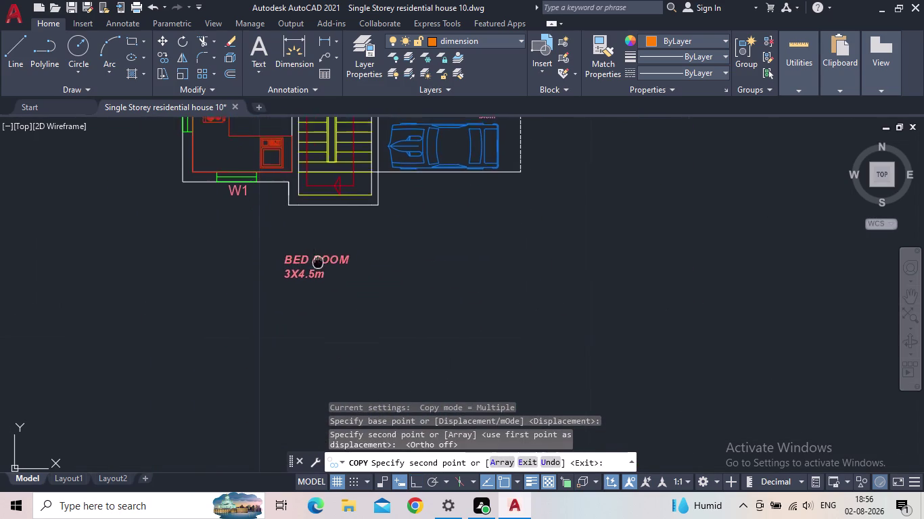
middle_drag(317, 262, 394, 508)
scroll(down, 3)
scroll(down, 3)
middle_drag(348, 321, 320, 461)
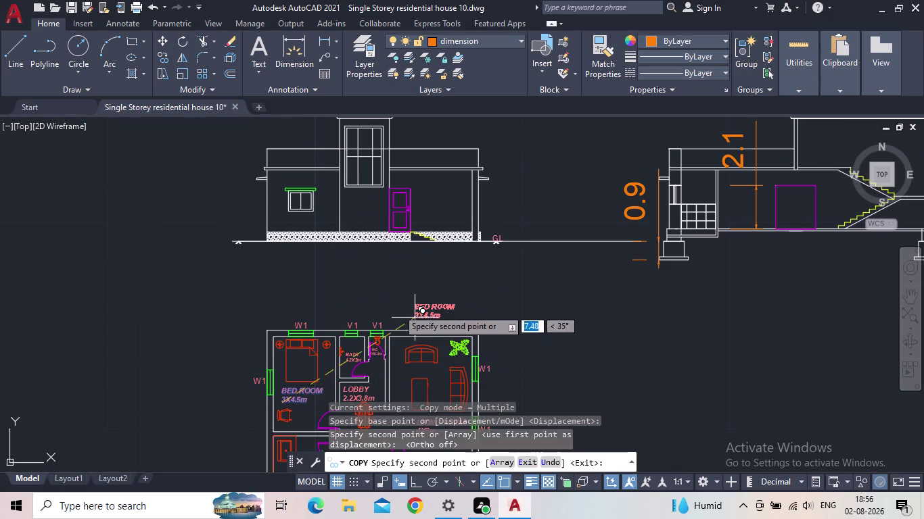
key(Escape)
middle_drag(396, 298, 366, 205)
Replace the copied label's text with GROUND FLOOR PLAN.
scroll(down, 3)
middle_drag(374, 309, 377, 244)
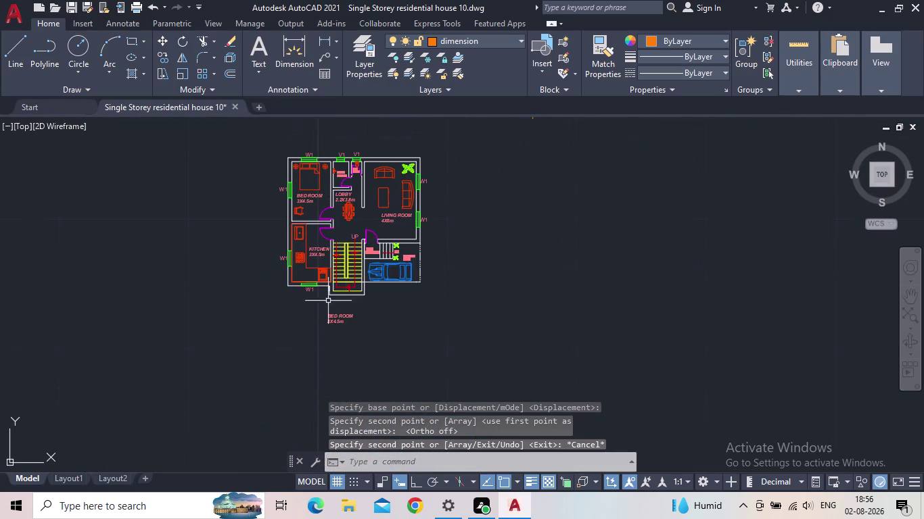
scroll(up, 3)
double_click(369, 270)
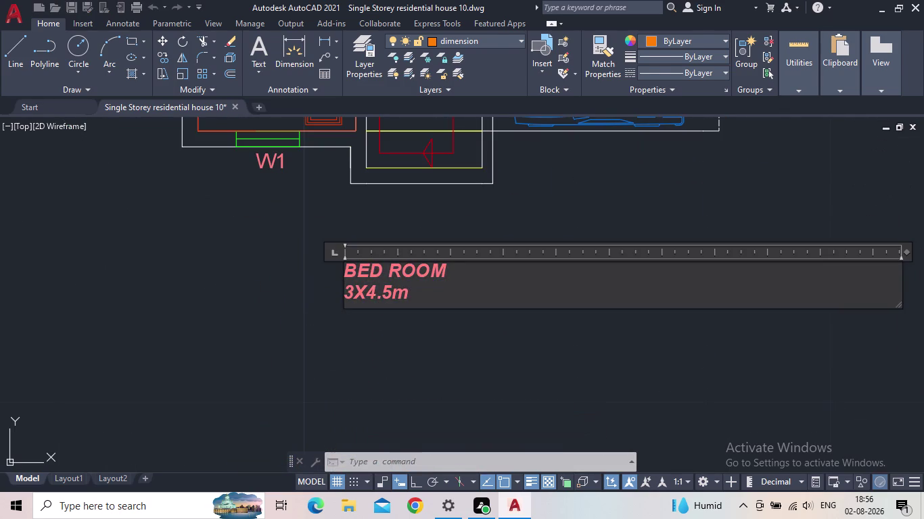
drag(465, 304, 324, 268)
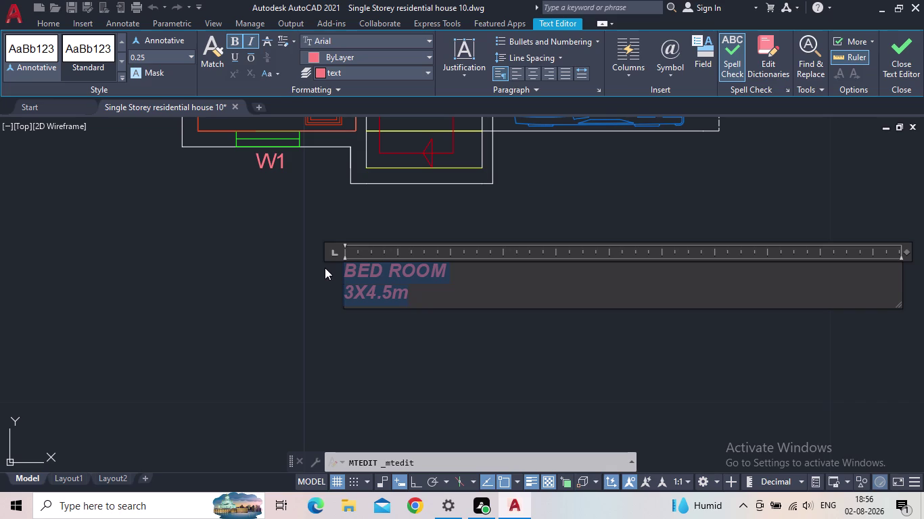
key(g)
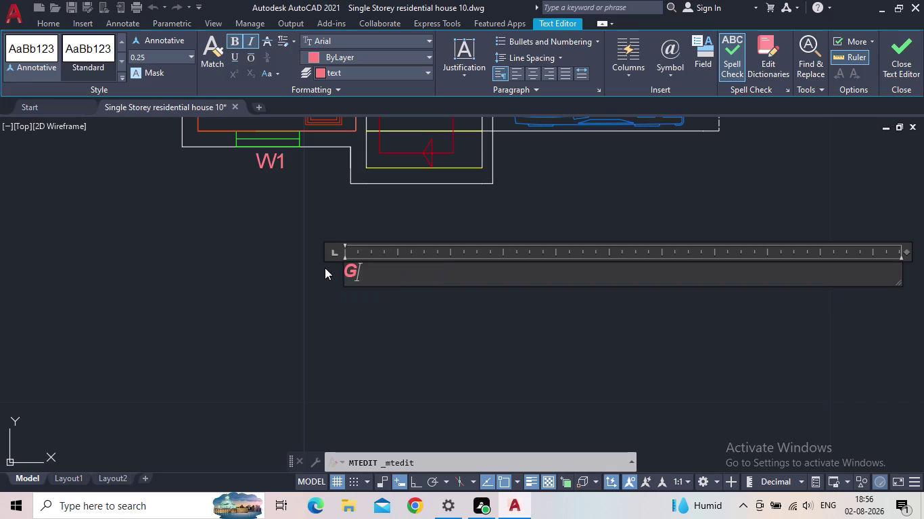
text(RO)
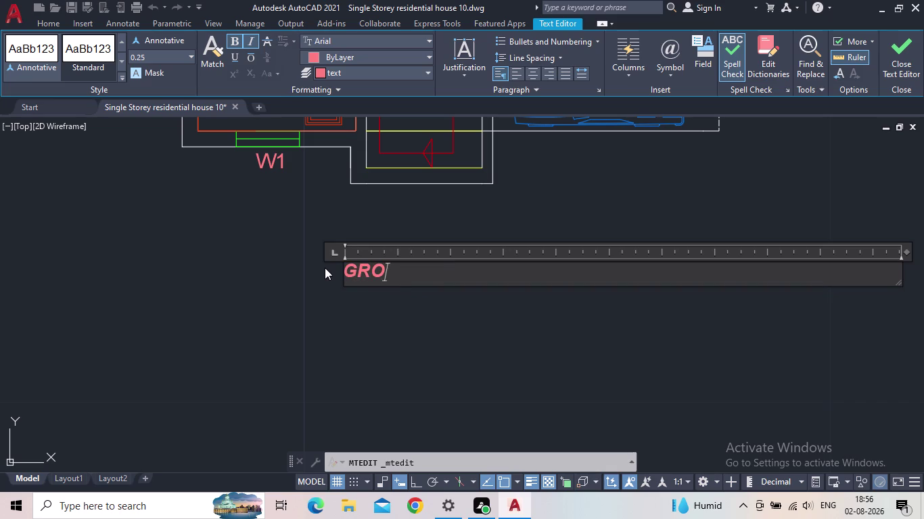
text(UND FLO)
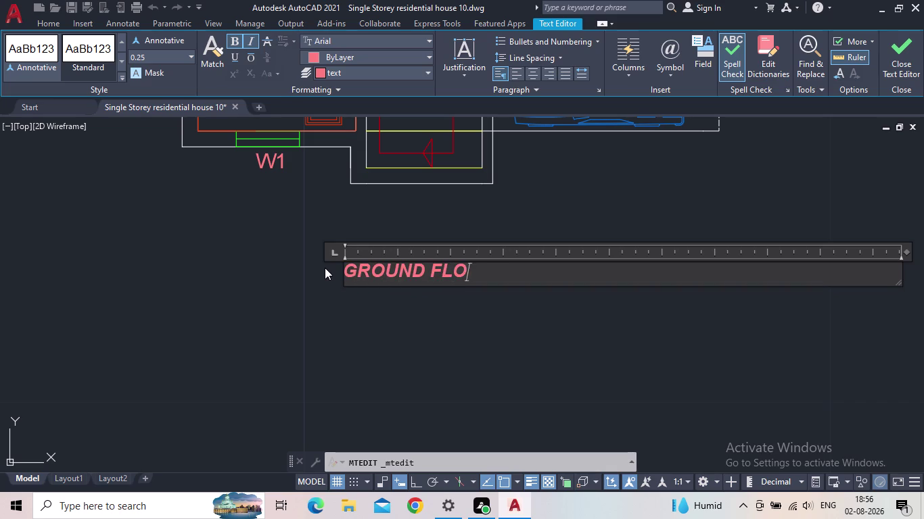
text(OR PLAN)
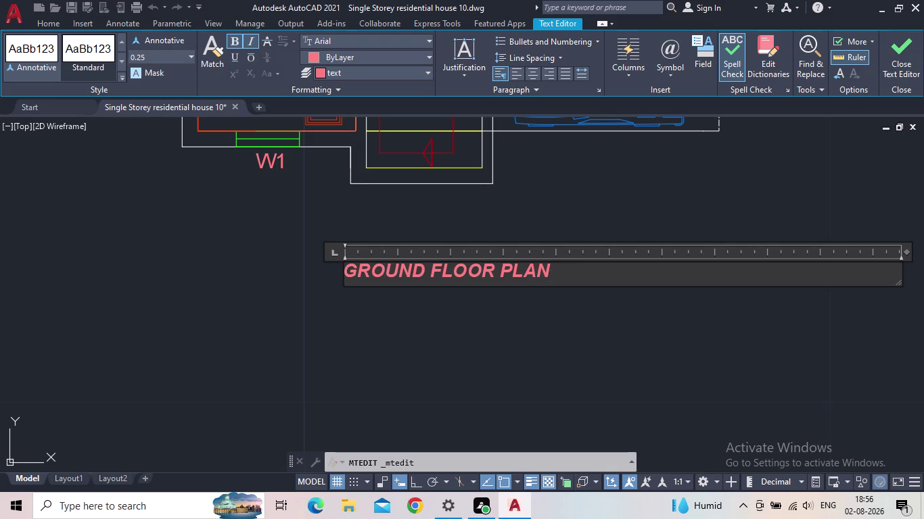
Try text heights of 5, 3 and 1 on the GROUND FLOOR PLAN title.
drag(155, 58, 119, 57)
key(5)
key(Return)
drag(583, 269, 334, 264)
click(168, 51)
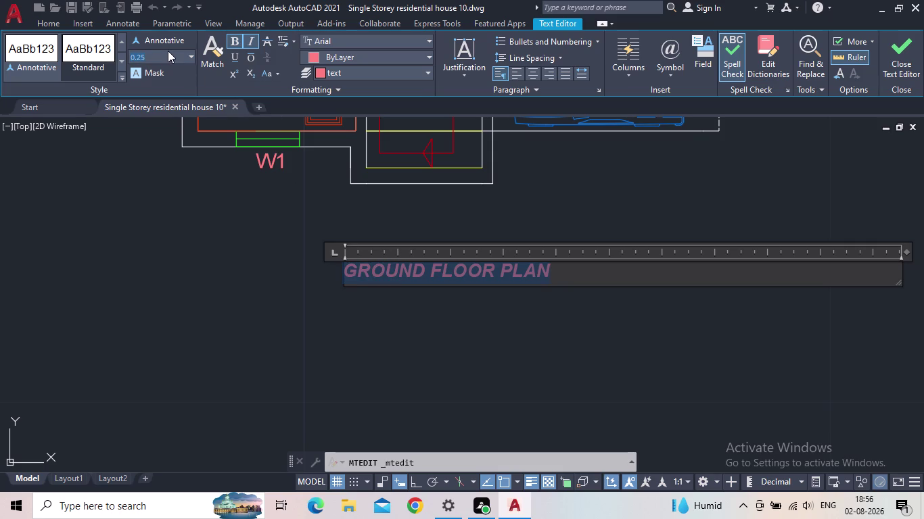
key(5)
key(Return)
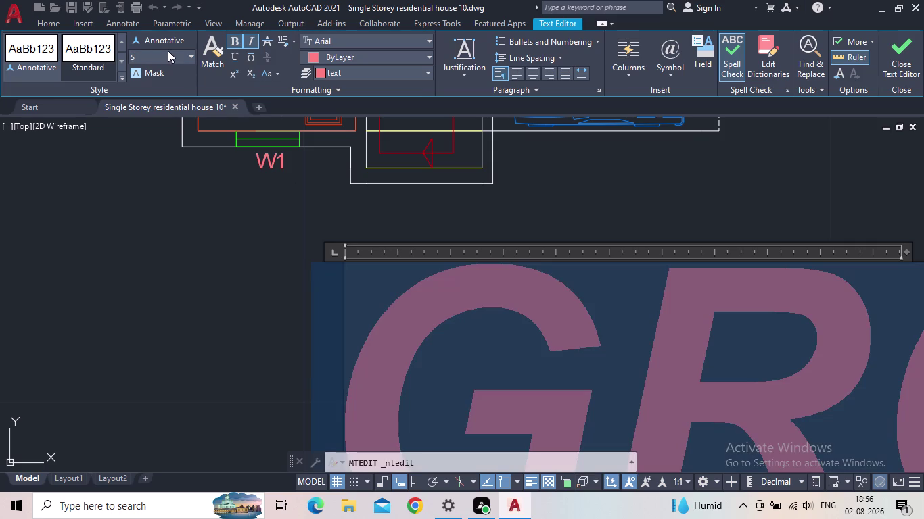
click(167, 52)
key(3)
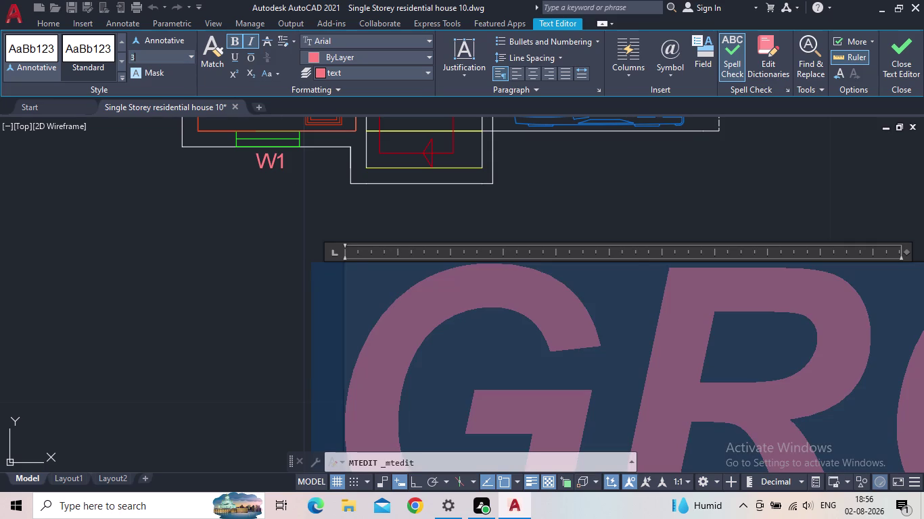
key(Return)
click(168, 52)
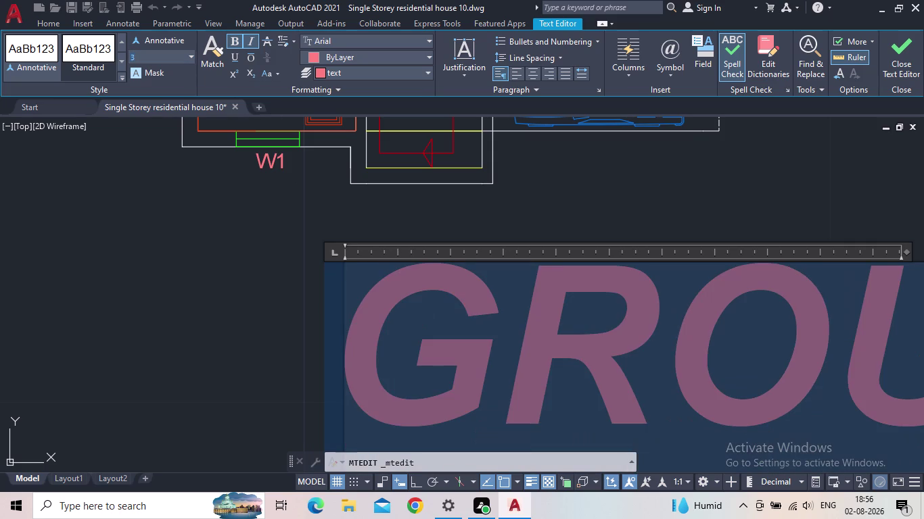
key(1)
key(Return)
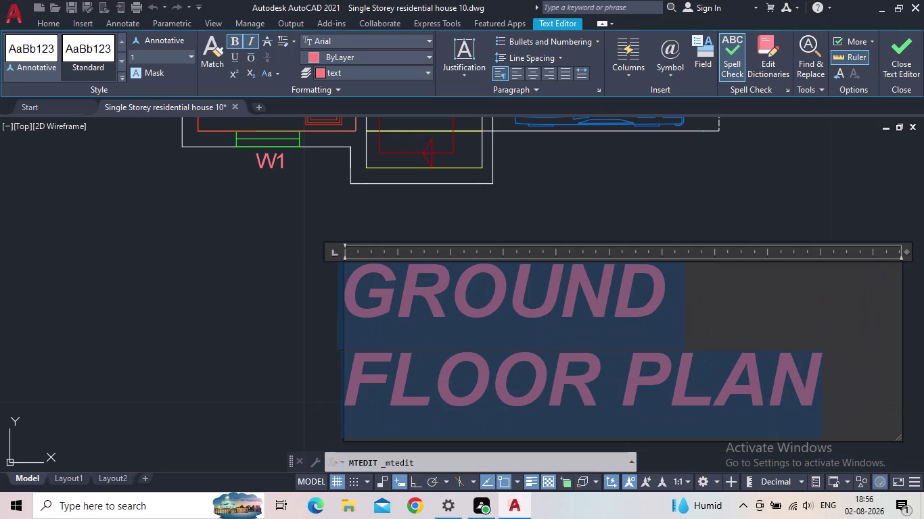
Widen the title's text box, set its height to 0.5 and close the editor.
middle_drag(705, 317, 190, 328)
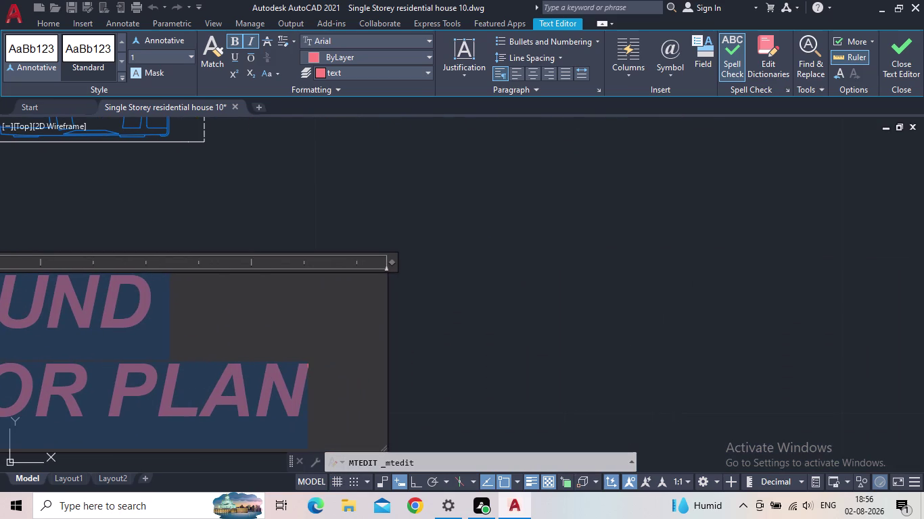
drag(391, 261, 534, 256)
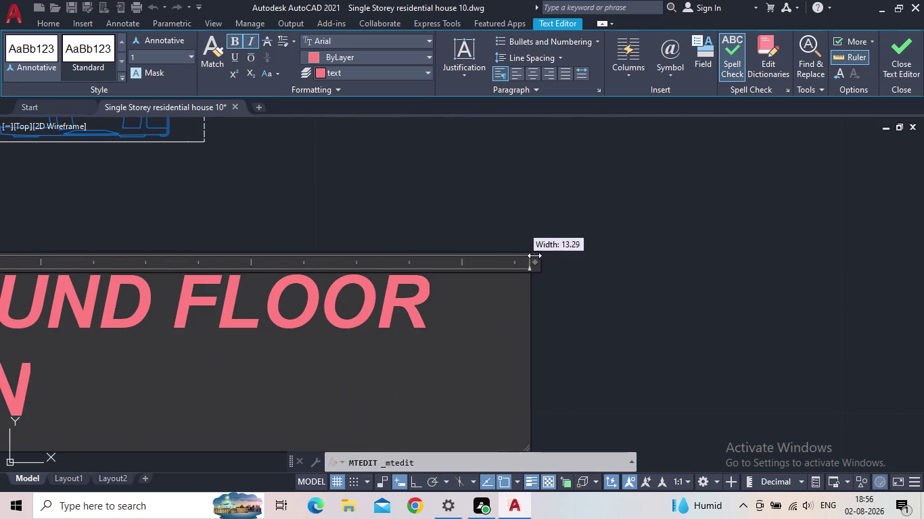
drag(534, 257, 730, 266)
scroll(down, 3)
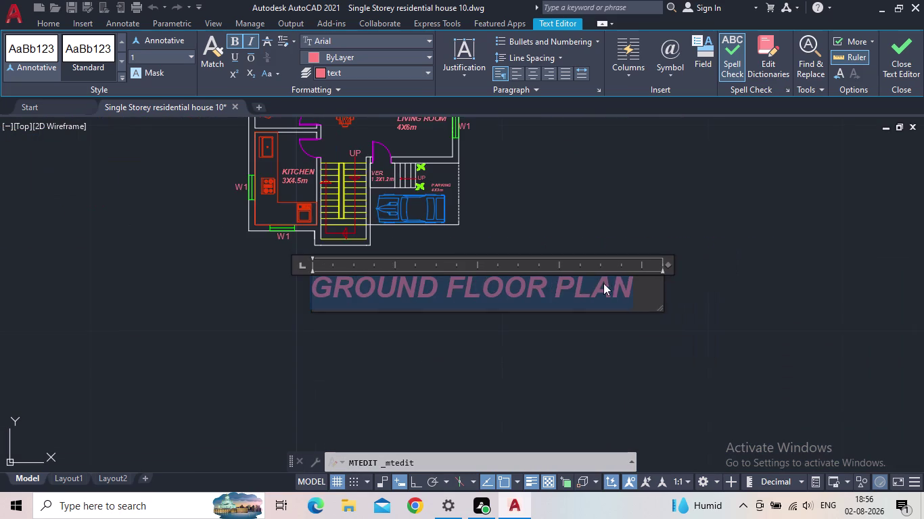
middle_drag(612, 290, 728, 347)
scroll(down, 3)
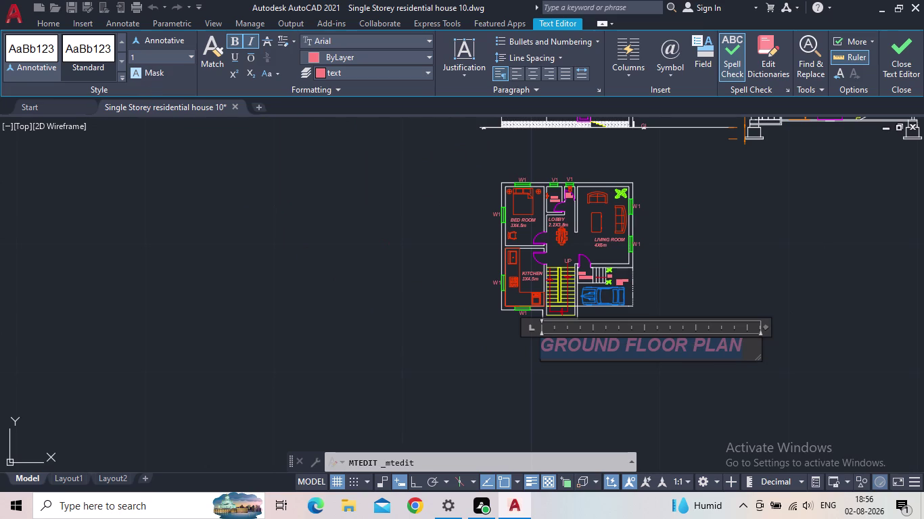
click(140, 54)
text(0.5)
key(Return)
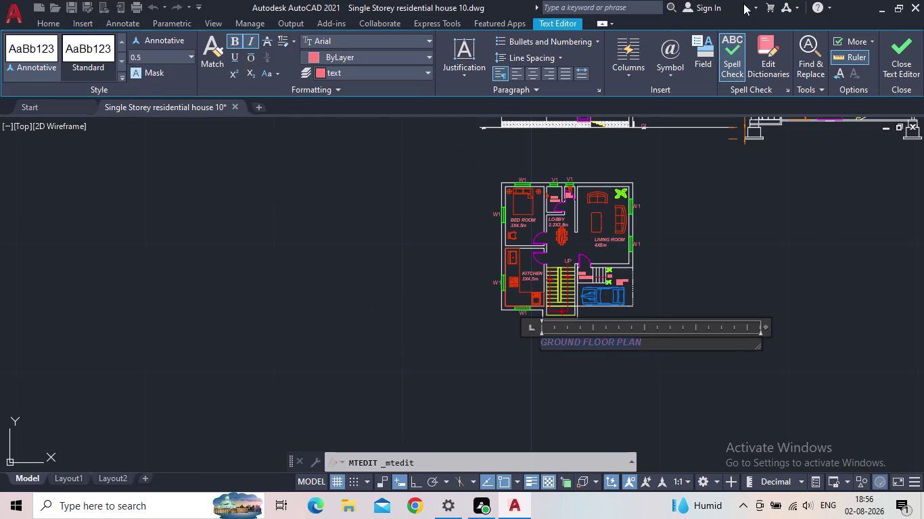
click(902, 46)
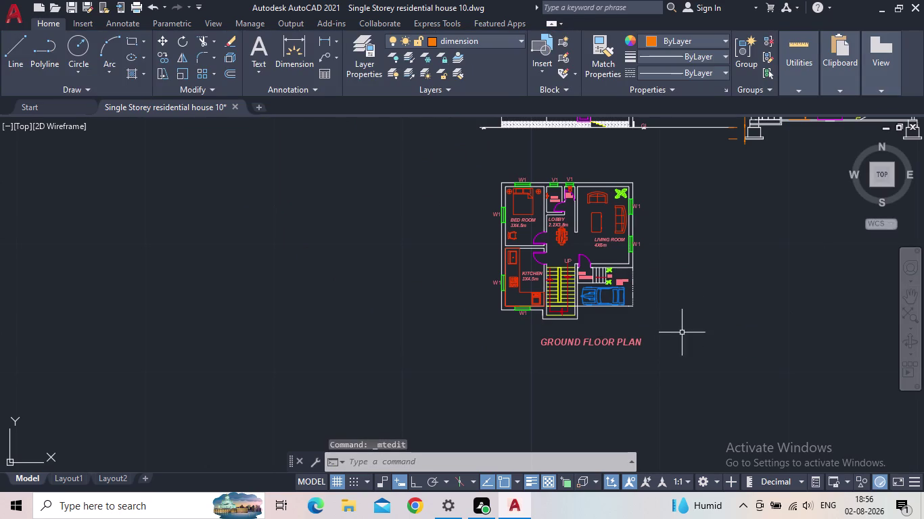
Move the GROUND FLOOR PLAN title further left under the plan.
middle_drag(663, 347, 689, 340)
click(600, 334)
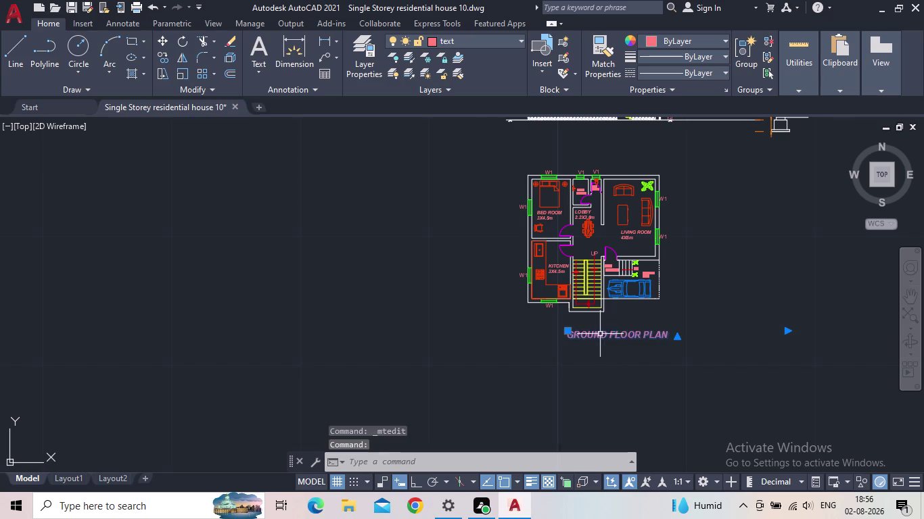
scroll(up, 3)
click(542, 301)
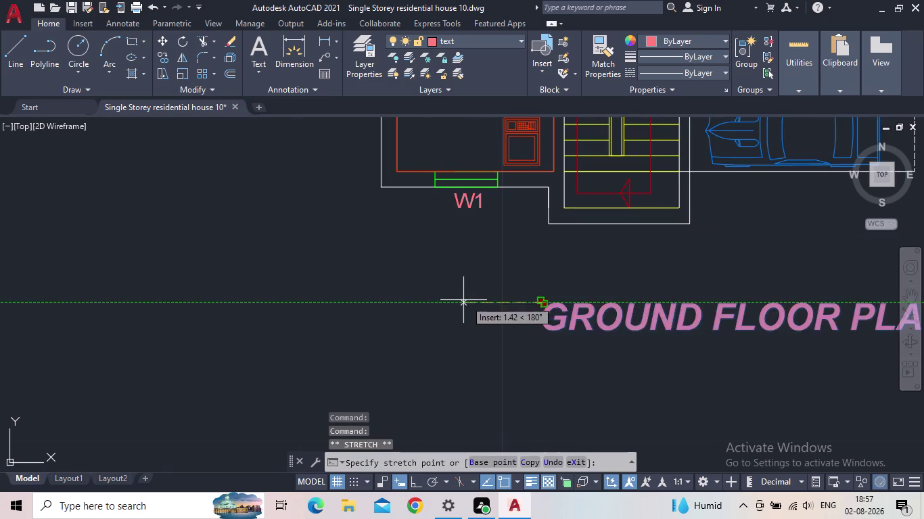
click(445, 300)
scroll(down, 3)
middle_drag(493, 284, 493, 296)
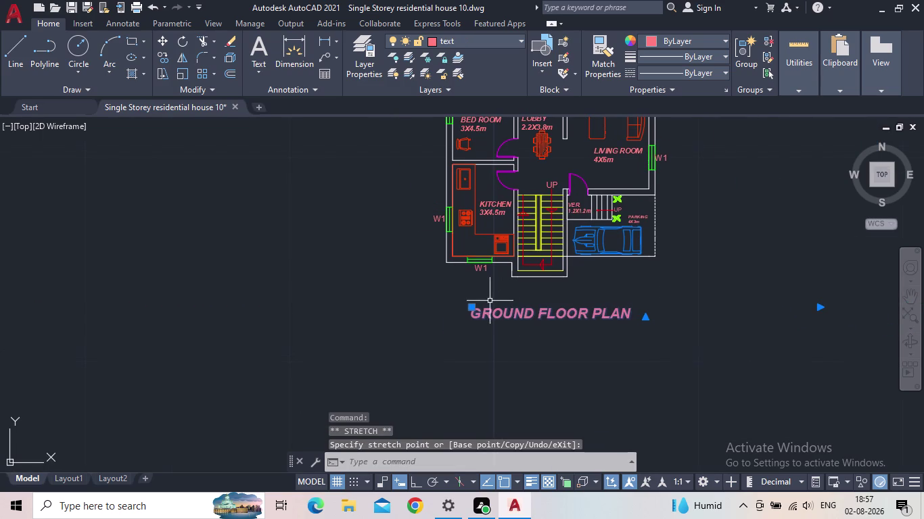
key(Escape)
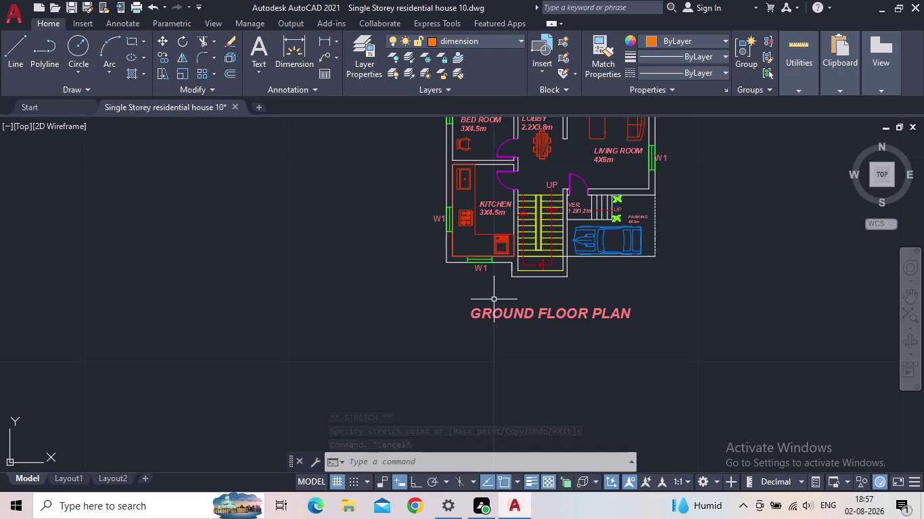
Copy the title with CO and place a copy below the front elevation.
key(c)
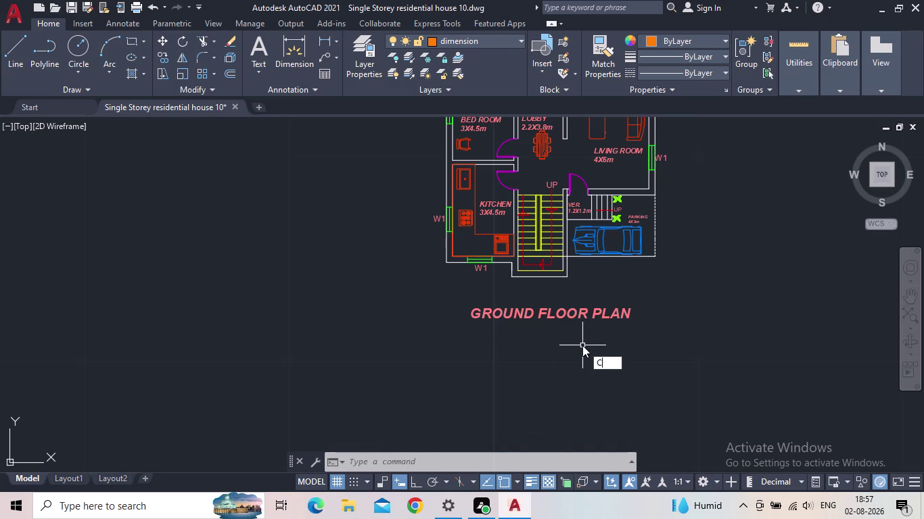
key(o)
key(Return)
click(515, 316)
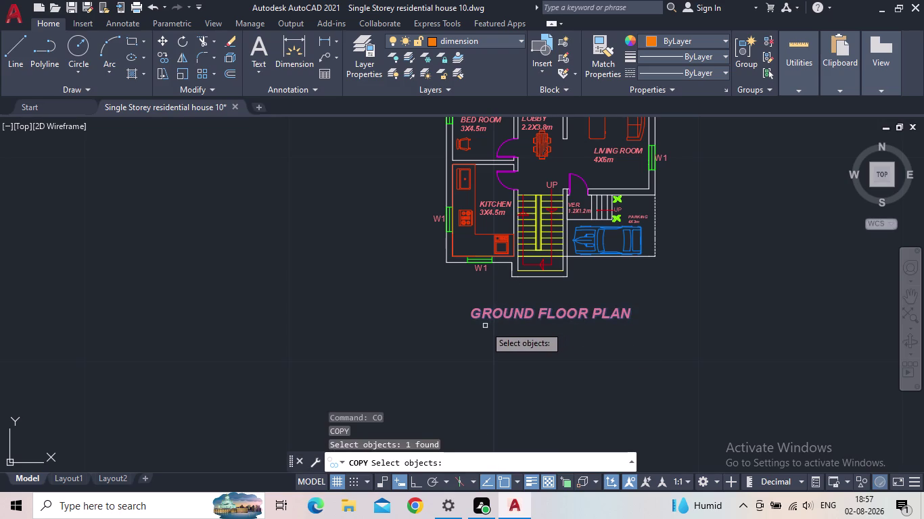
key(space)
click(471, 318)
middle_drag(461, 254, 460, 397)
scroll(down, 3)
scroll(up, 3)
scroll(up, 3)
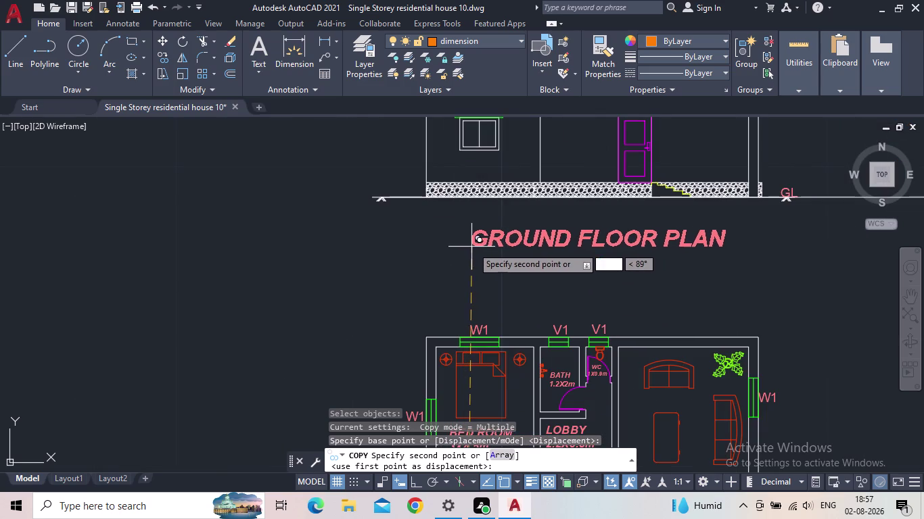
click(472, 242)
Place another copy of the title below the section drawing and end copying.
middle_drag(670, 277, 495, 272)
scroll(down, 3)
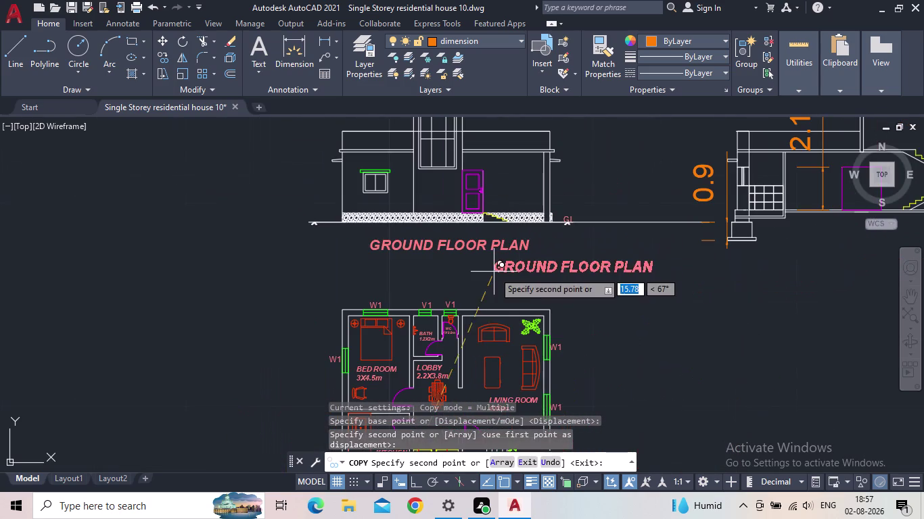
middle_drag(700, 280, 505, 293)
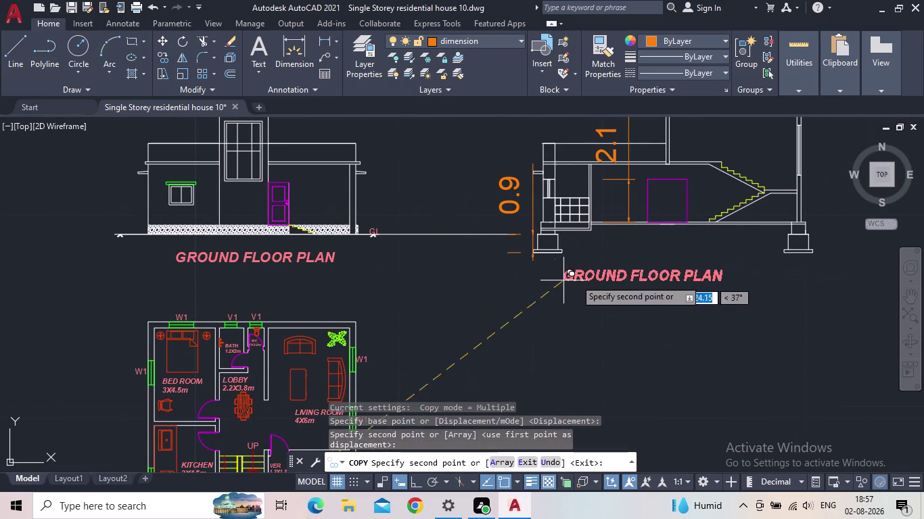
click(603, 280)
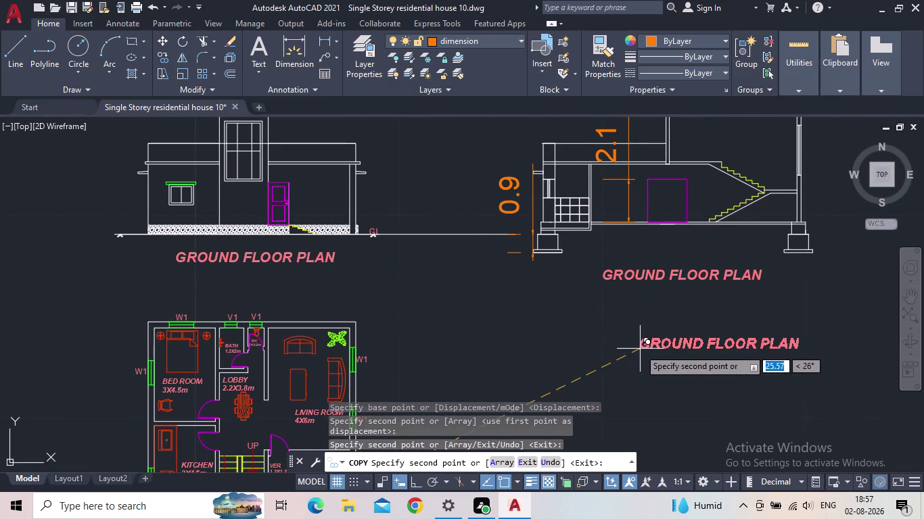
key(Escape)
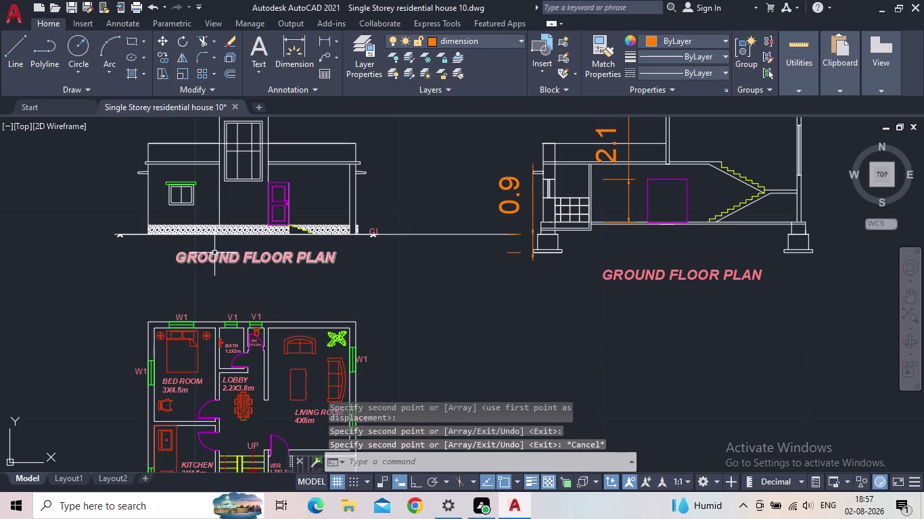
scroll(down, 3)
middle_drag(279, 279, 322, 196)
middle_drag(299, 349, 283, 455)
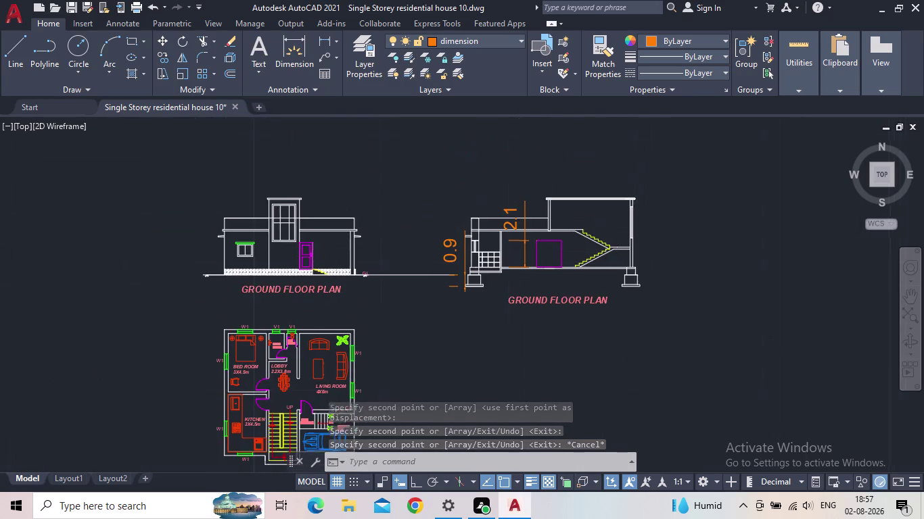
middle_drag(283, 456, 280, 449)
scroll(up, 3)
Retype the title under the elevation as ELEVATION.
double_click(288, 280)
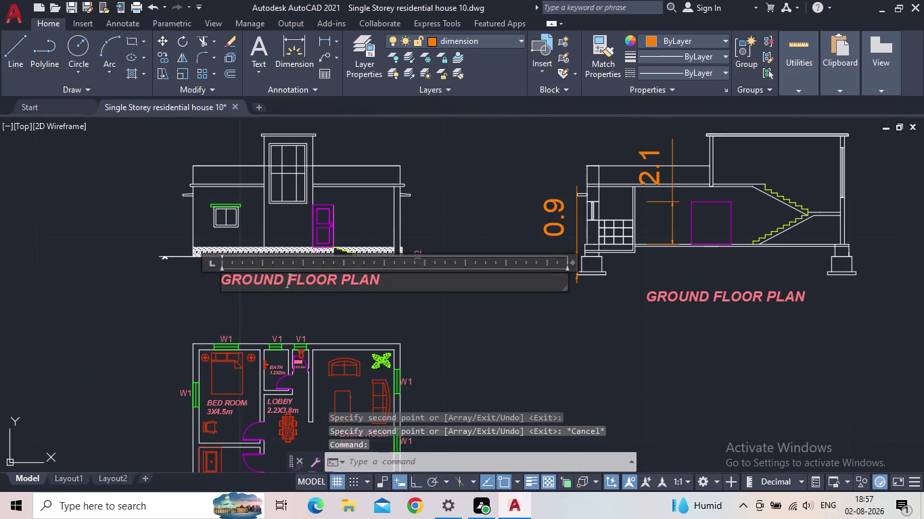
drag(384, 279, 203, 281)
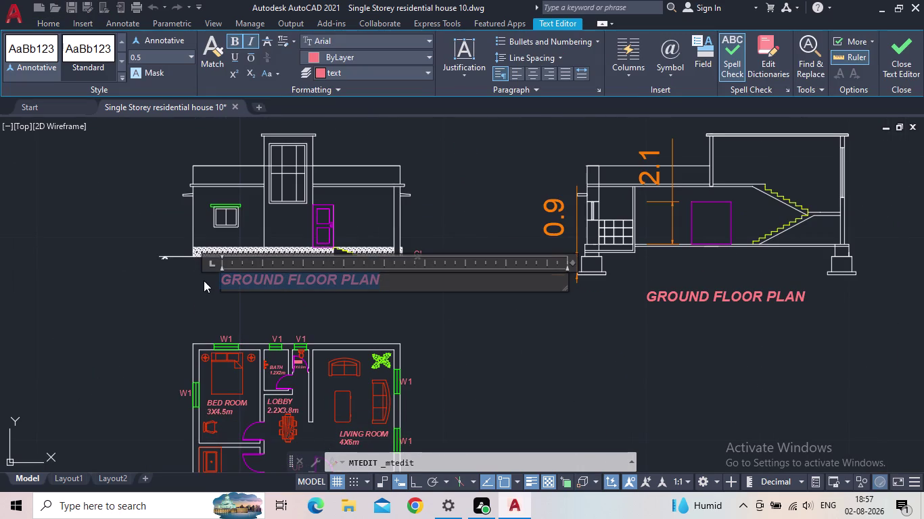
text(ELE)
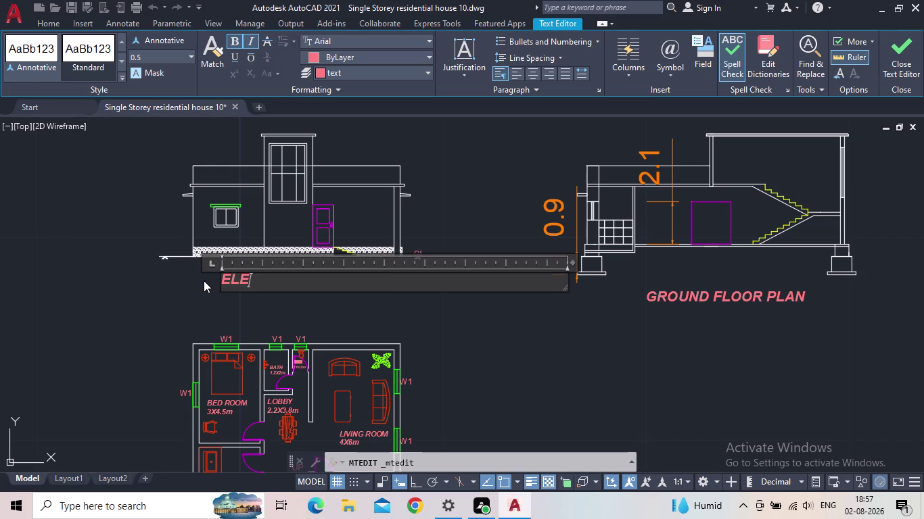
text(VATIO)
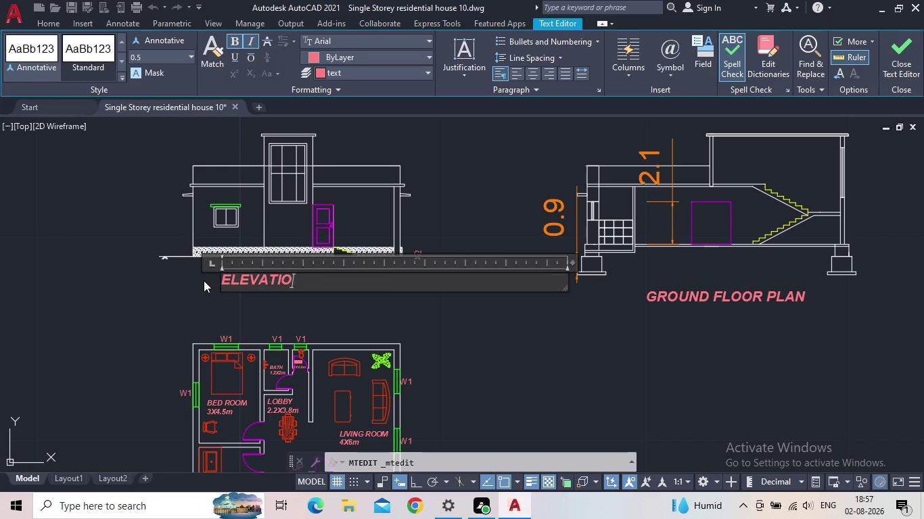
text(N)
click(904, 66)
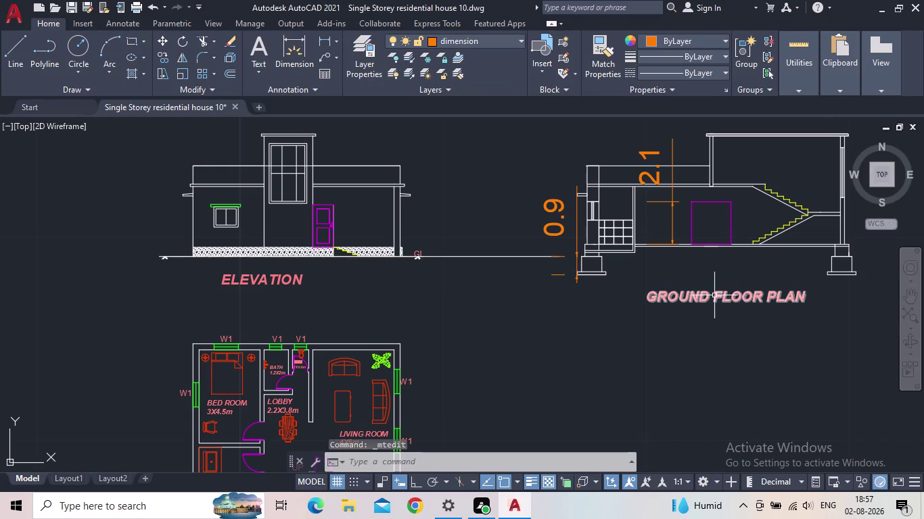
key(Escape)
Retype the title under the section as SECTION AB and close the editor.
double_click(714, 296)
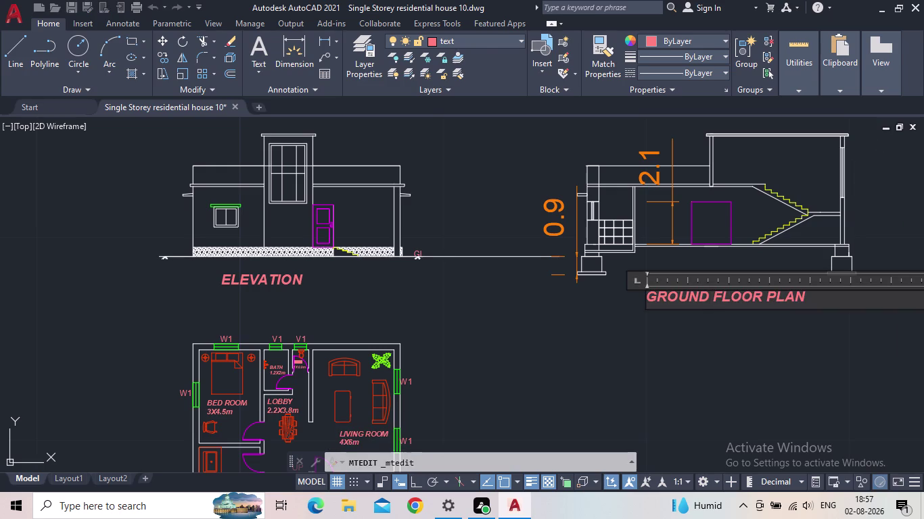
drag(810, 297, 635, 298)
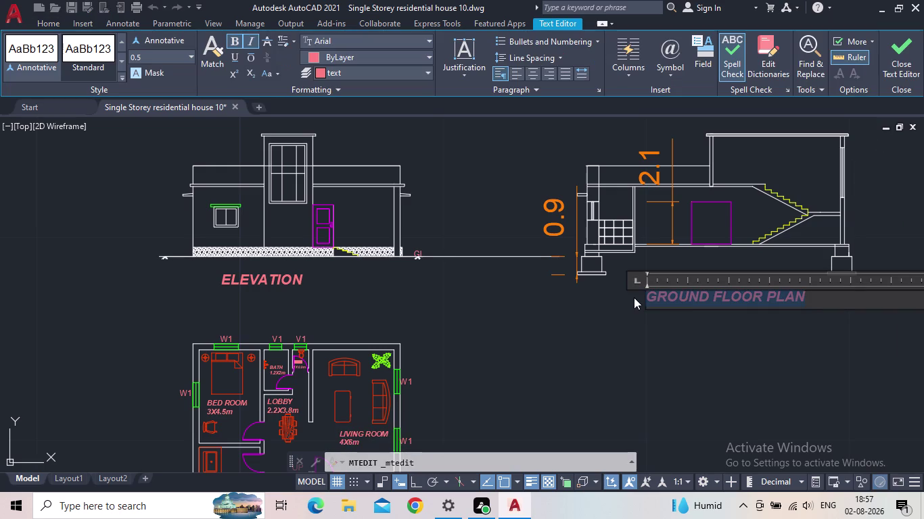
text(SEC)
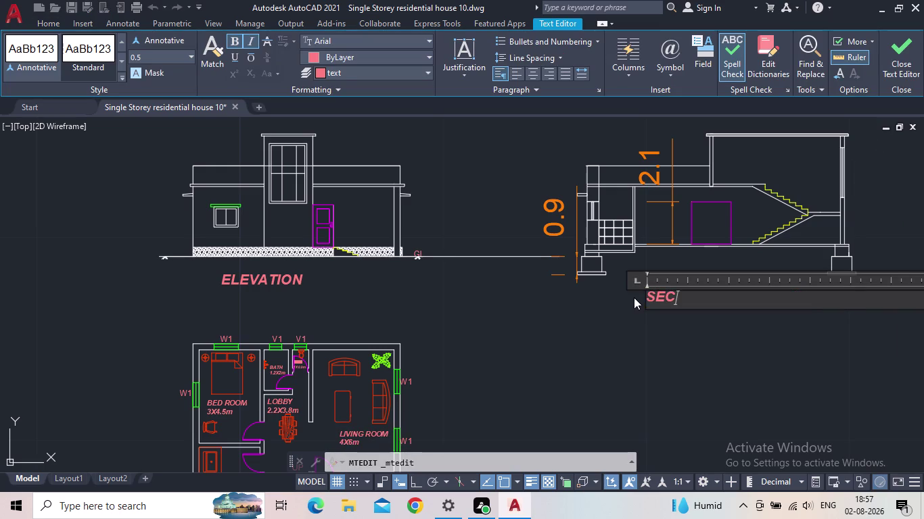
text(TION)
key(space)
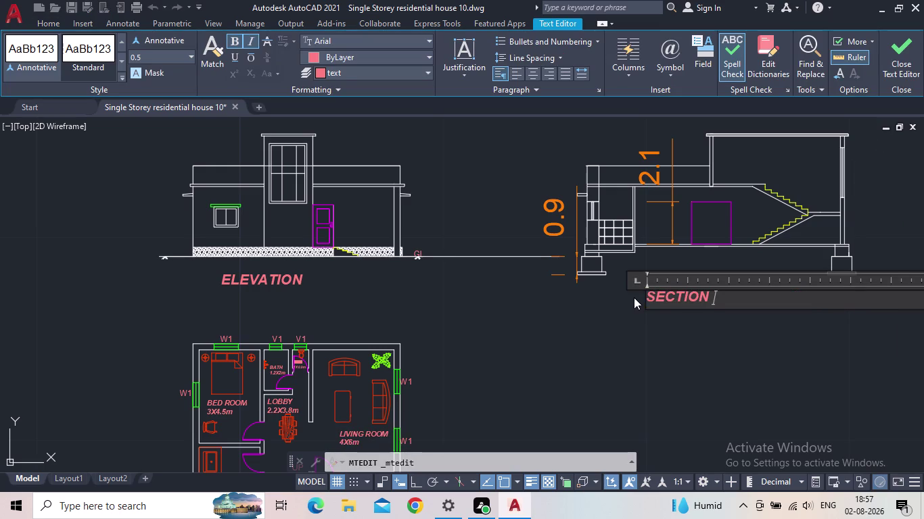
text(AB)
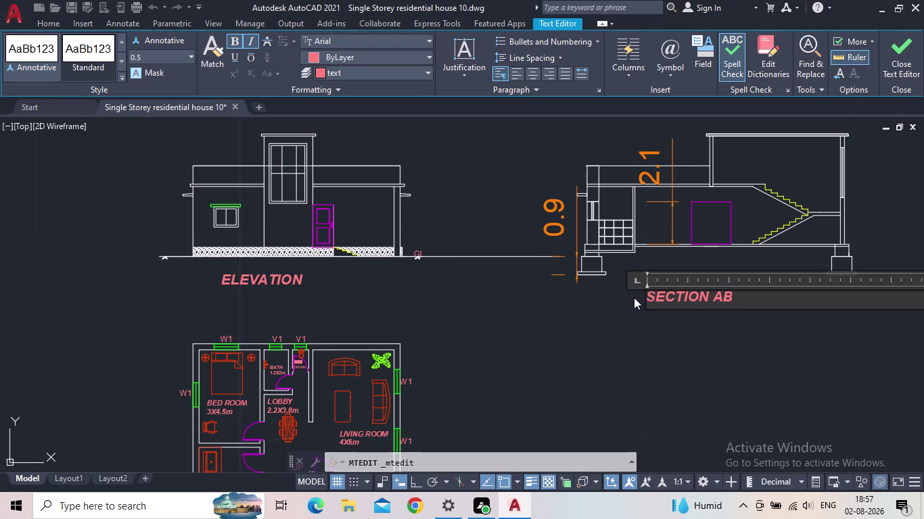
click(900, 59)
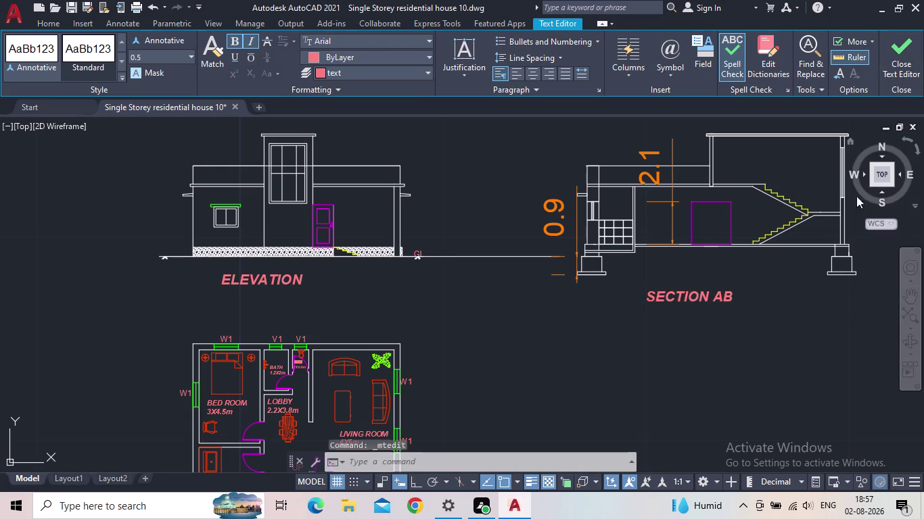
scroll(down, 3)
middle_drag(771, 303, 686, 303)
key(Escape)
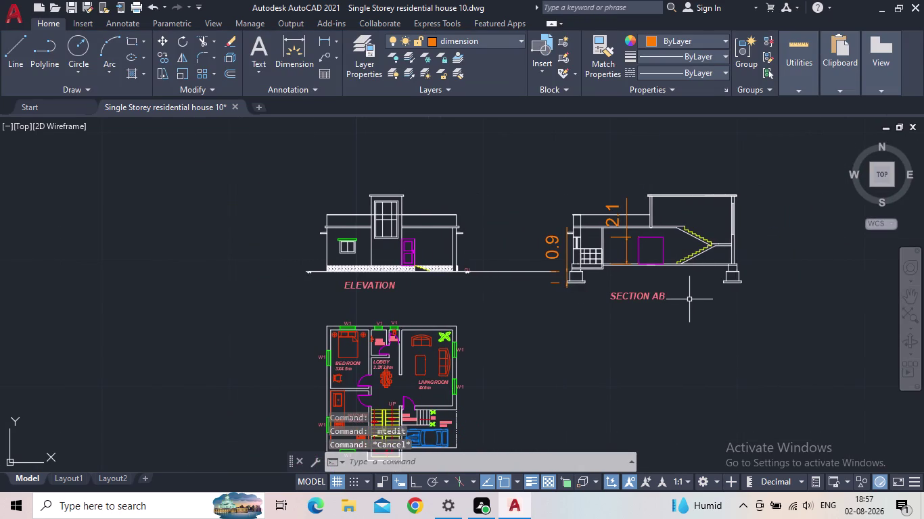
Switch the current layer from dimension to section in Layer Properties.
middle_drag(688, 342, 677, 312)
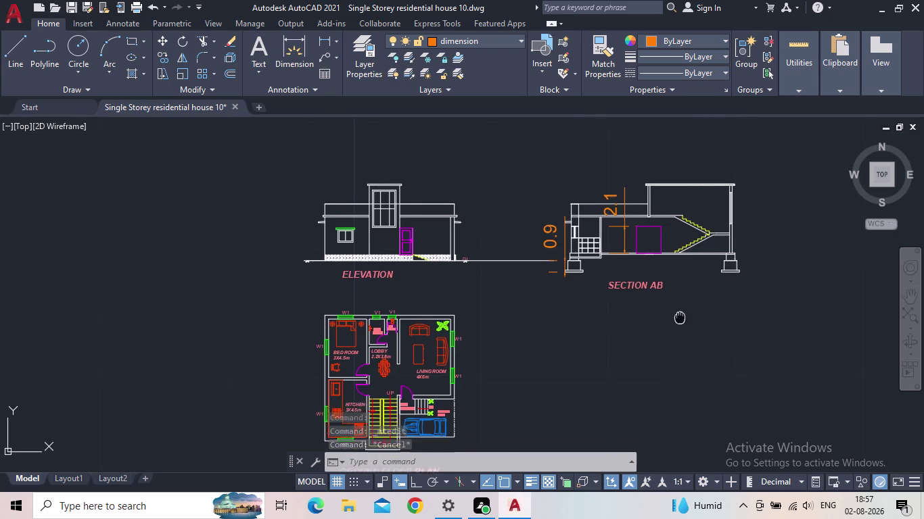
middle_drag(677, 313, 644, 249)
scroll(up, 3)
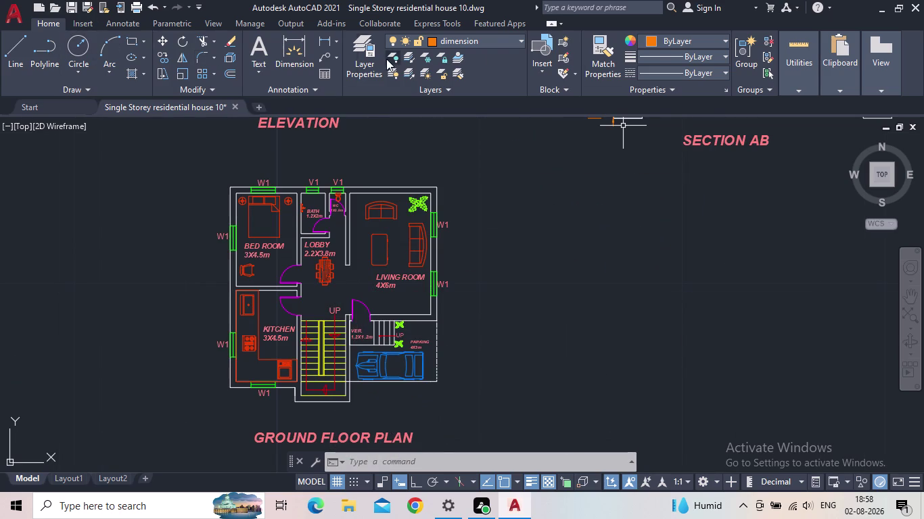
click(360, 60)
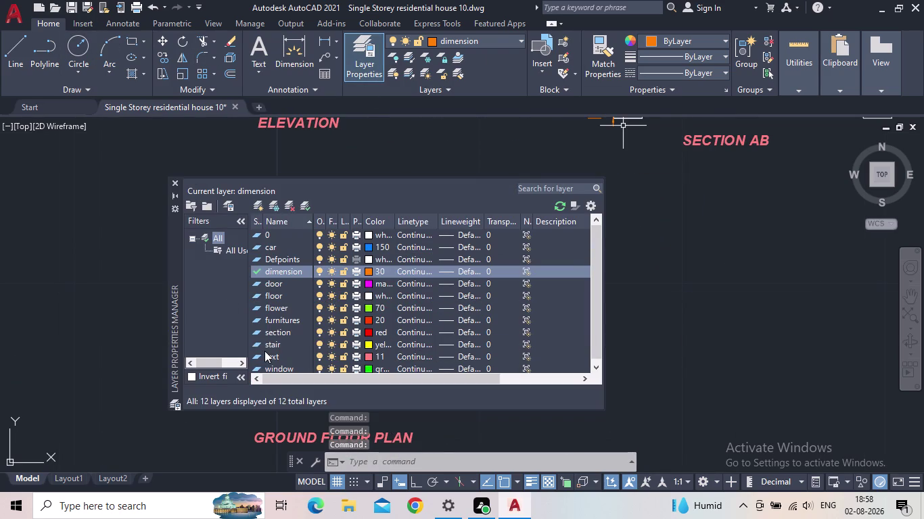
scroll(down, 3)
double_click(255, 319)
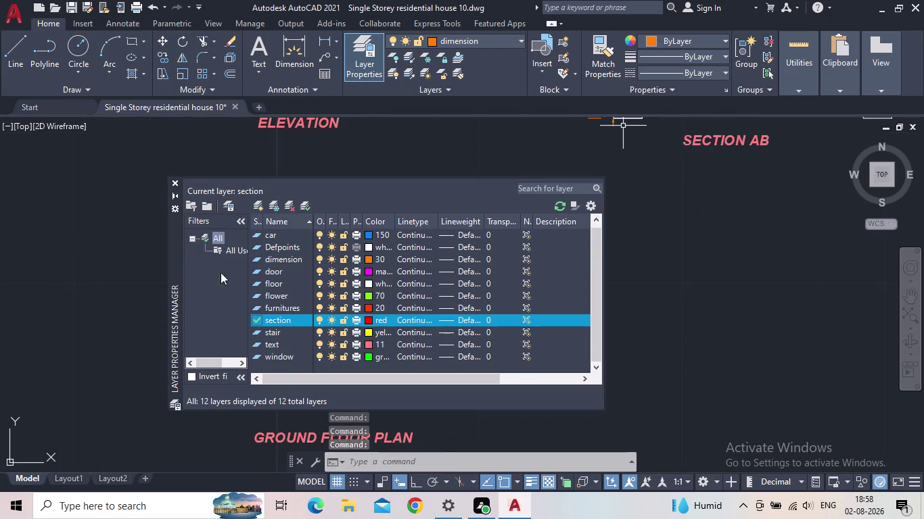
click(174, 180)
middle_drag(322, 266, 322, 266)
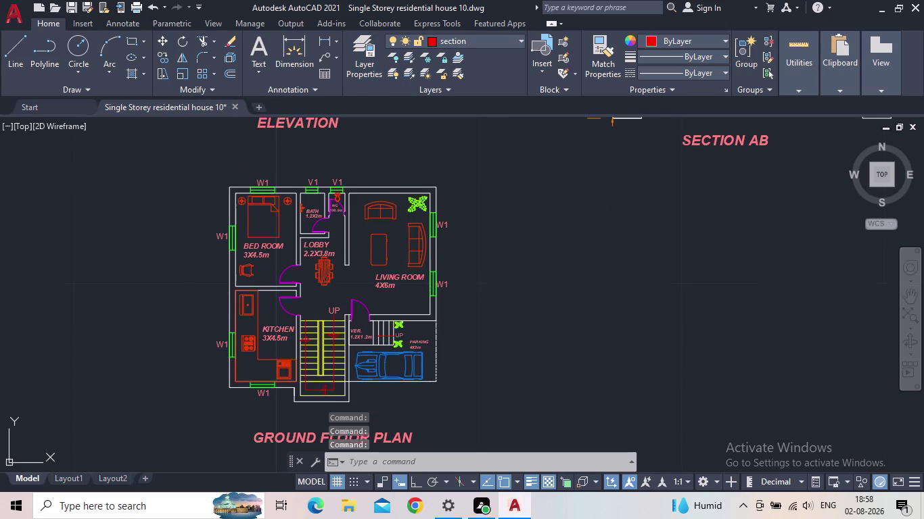
middle_drag(321, 266, 324, 235)
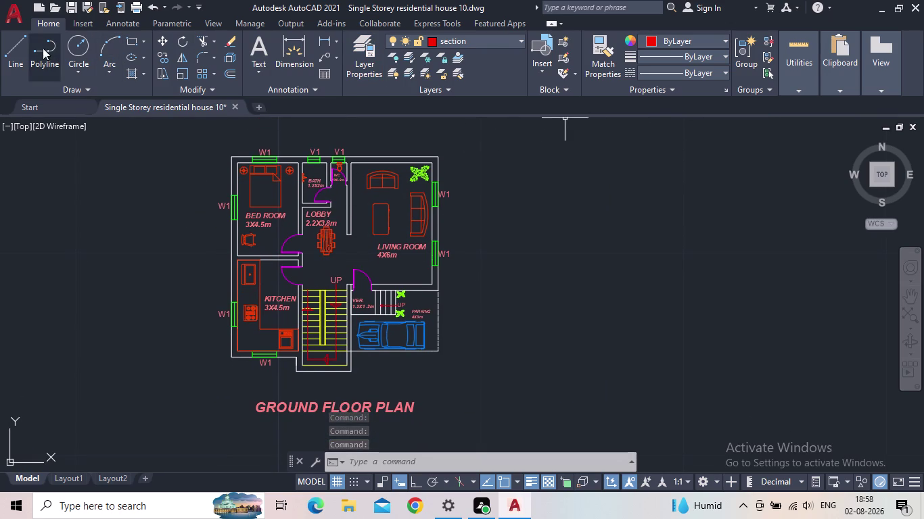
Start the LINE command with Ortho on and zoom to the staircase area.
click(15, 58)
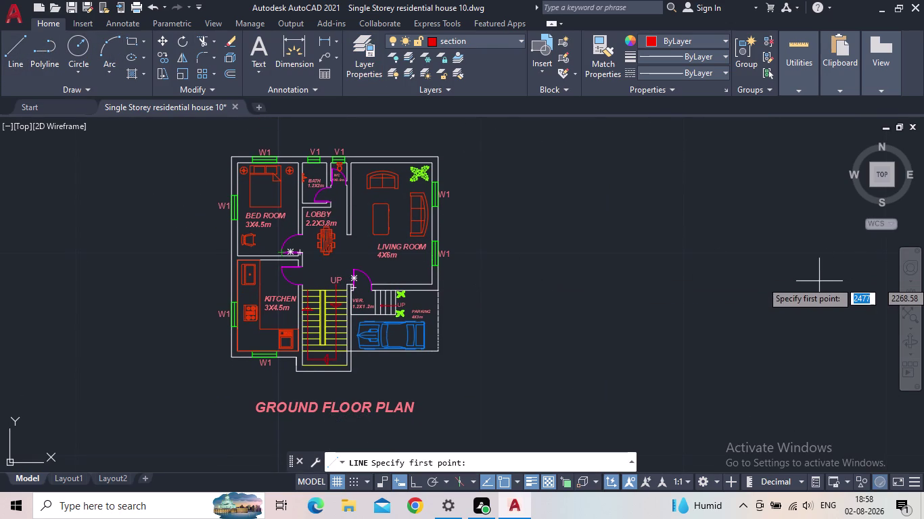
click(419, 484)
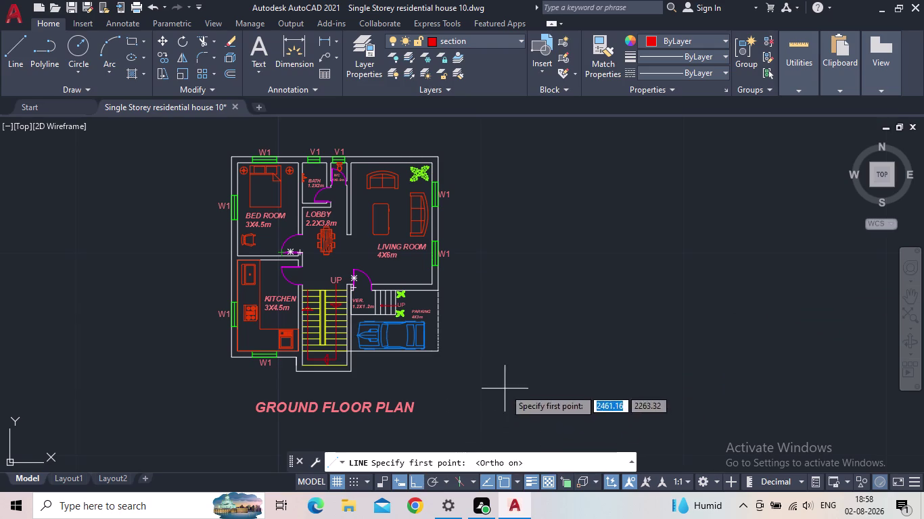
middle_drag(506, 387, 560, 368)
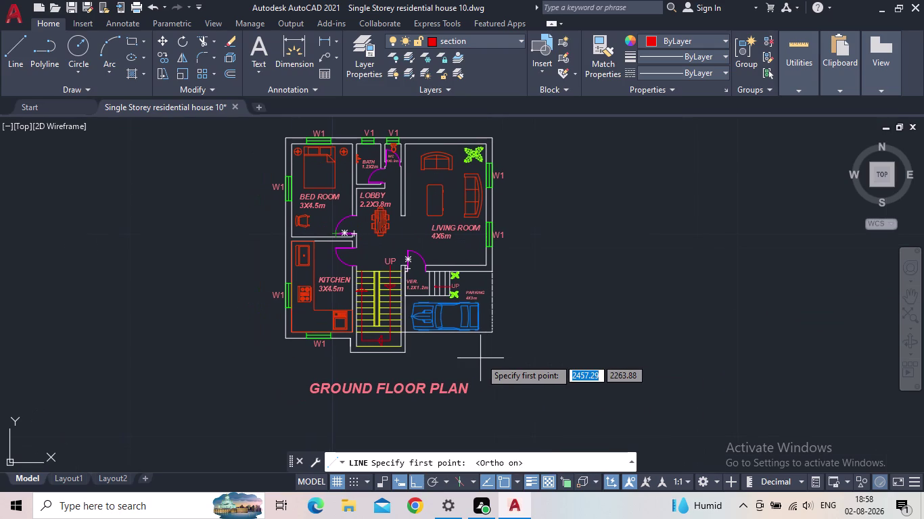
middle_drag(398, 364, 421, 343)
scroll(up, 3)
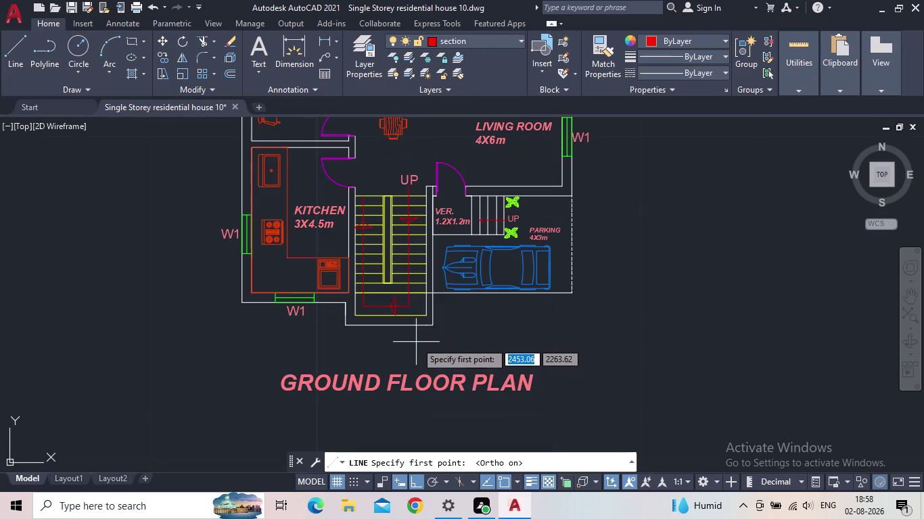
Draw the vertical cutting line from below the plan to above it through the stairs.
click(419, 338)
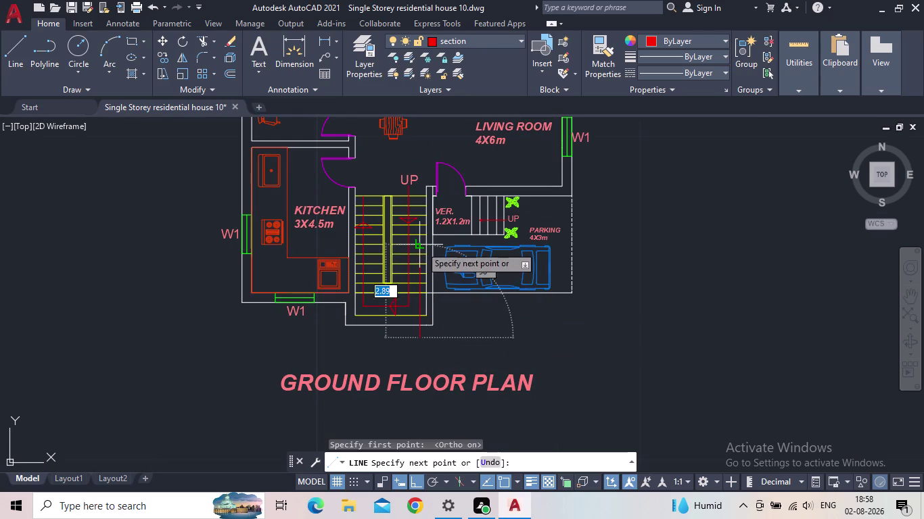
middle_drag(417, 154, 417, 196)
scroll(up, 3)
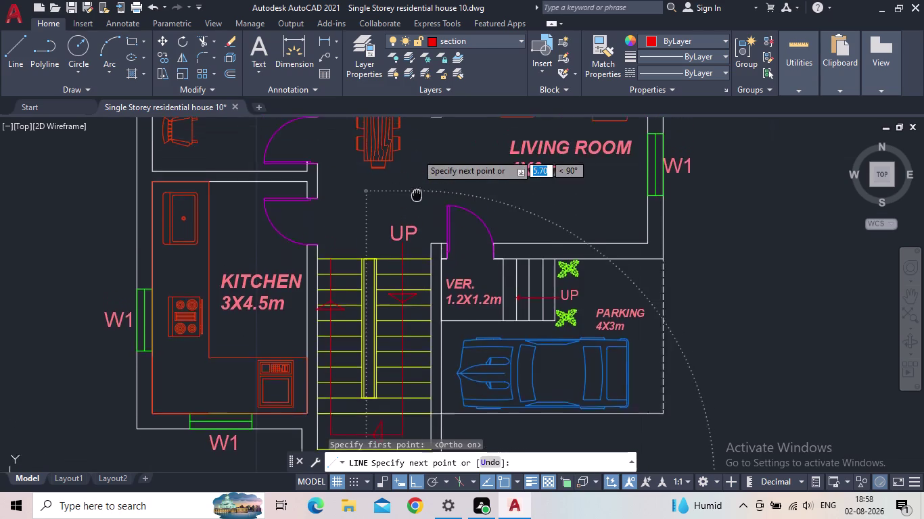
middle_drag(416, 195, 412, 264)
scroll(down, 3)
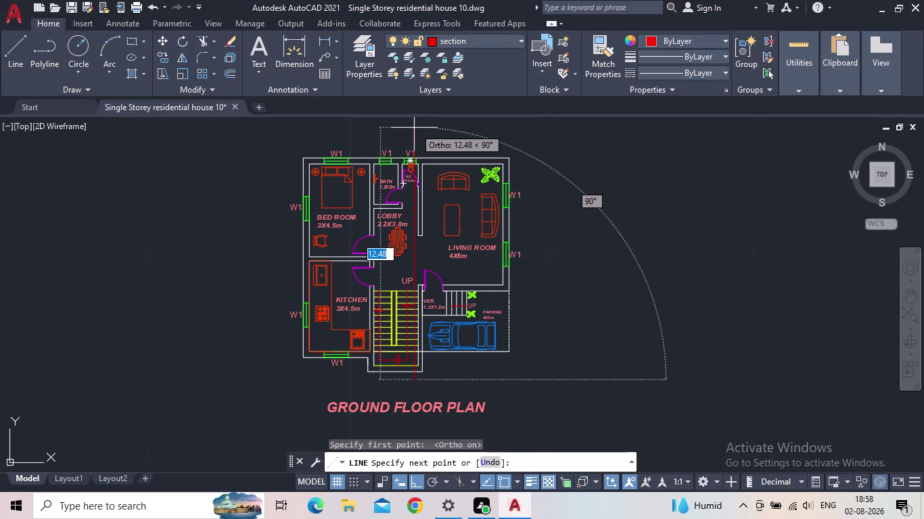
click(414, 127)
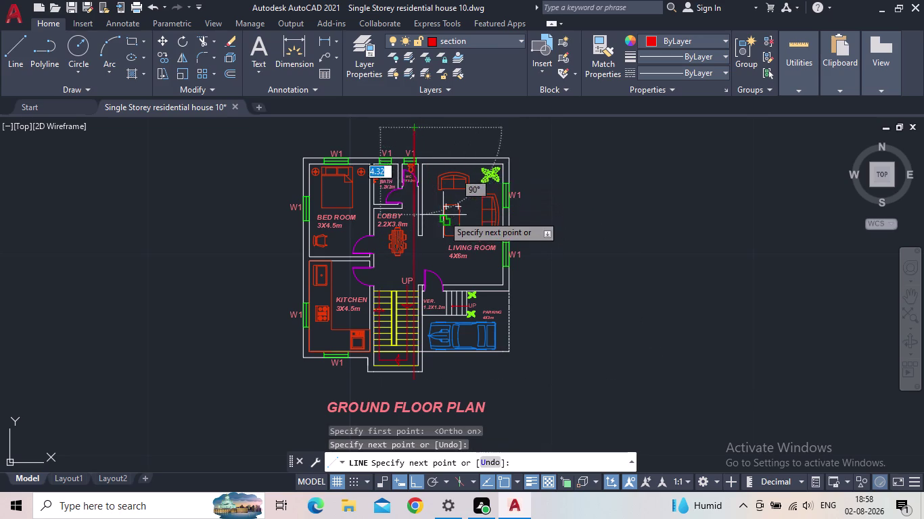
key(Escape)
middle_drag(412, 331, 442, 314)
scroll(up, 3)
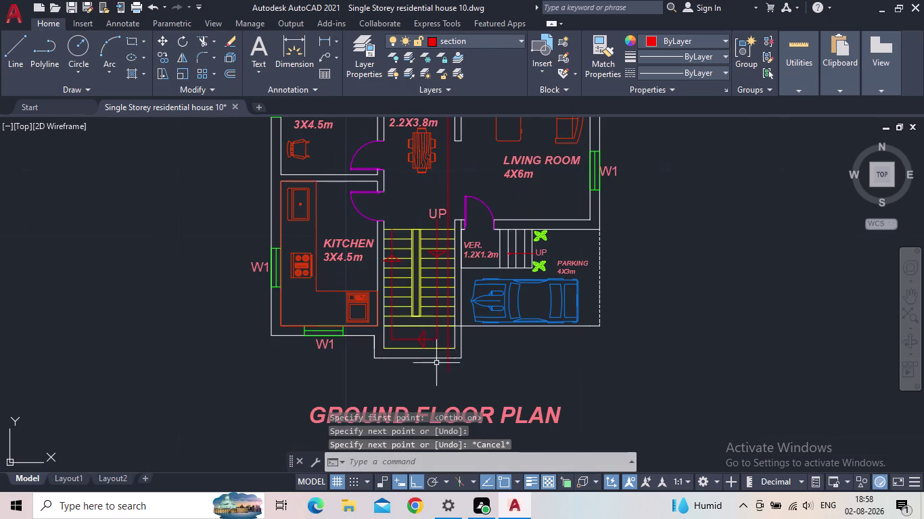
Select the new cutting line and cancel an accidental endpoint stretch.
click(450, 368)
scroll(up, 3)
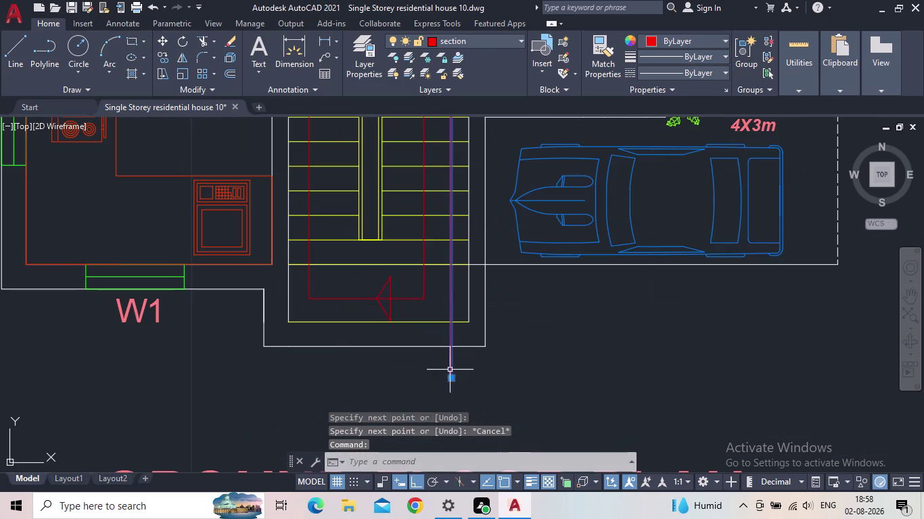
click(449, 377)
click(447, 417)
scroll(down, 3)
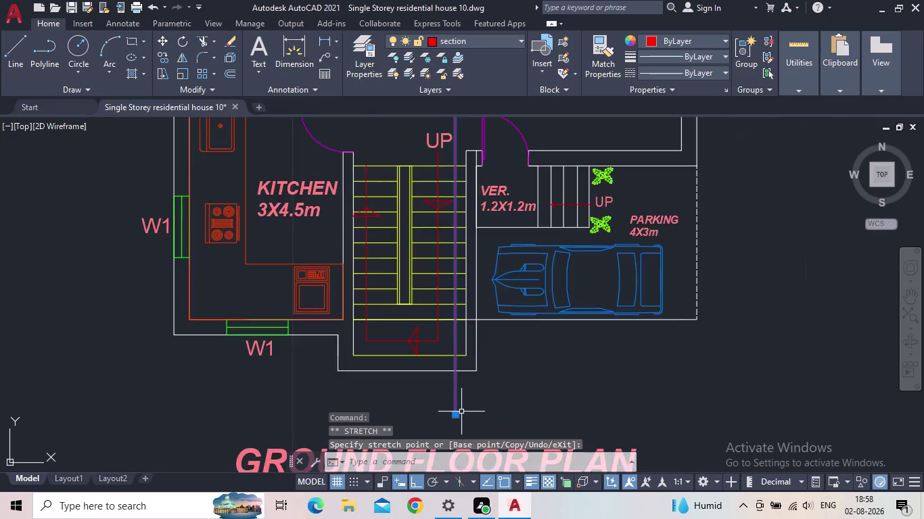
scroll(down, 3)
key(Escape)
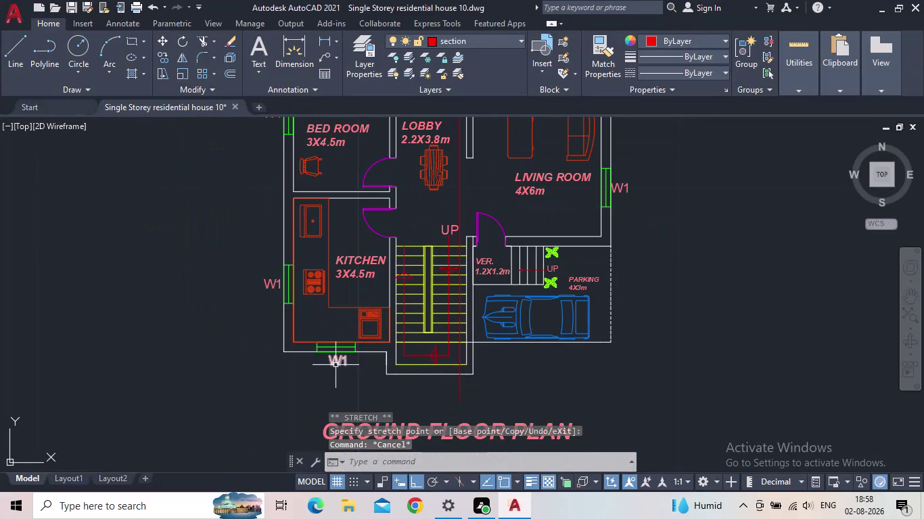
Copy the W1 label below the kitchen to the cutting line's bottom end.
click(336, 365)
key(c)
key(o)
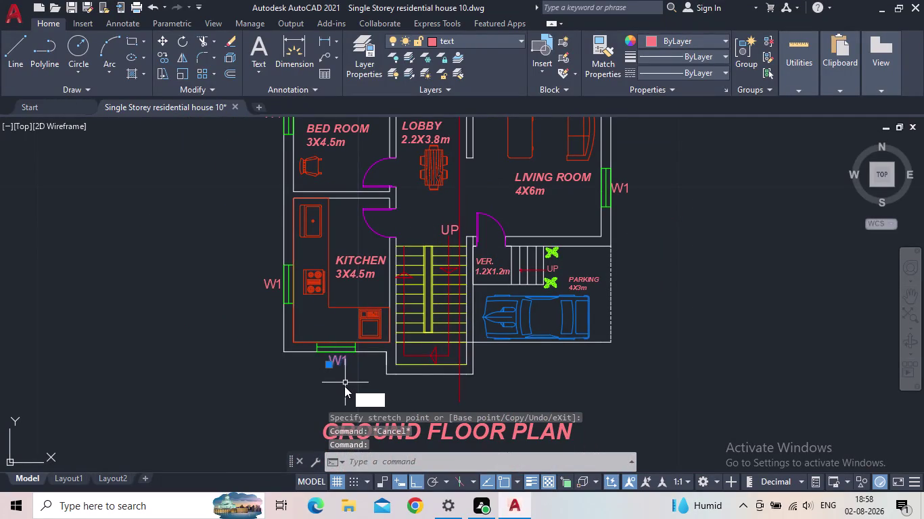
key(Return)
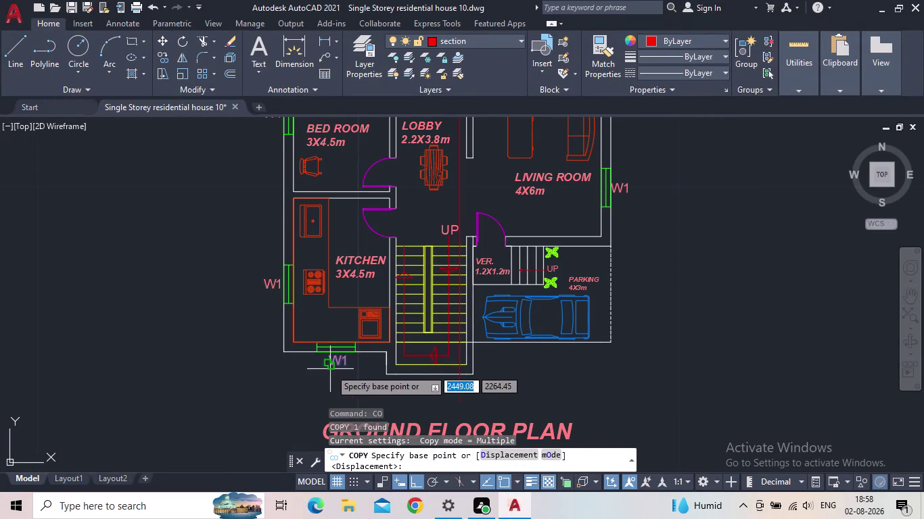
click(330, 367)
middle_drag(460, 401, 432, 354)
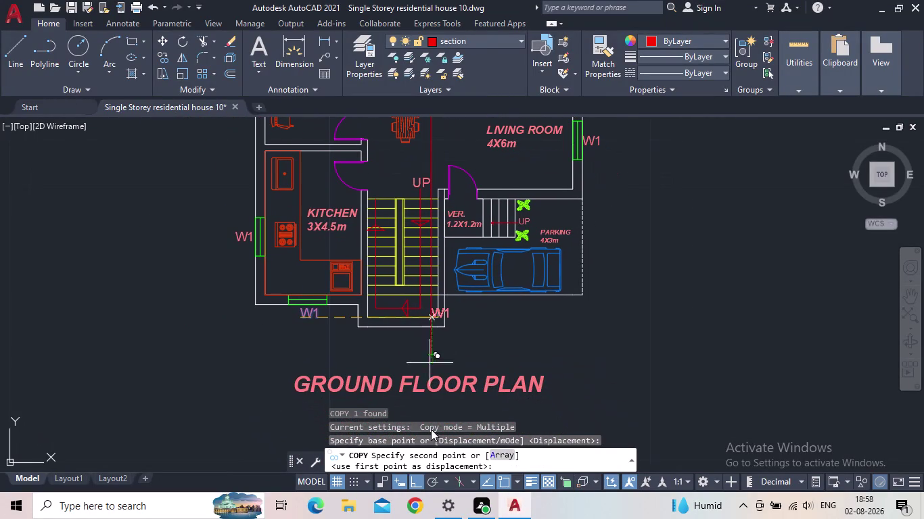
click(414, 484)
scroll(up, 3)
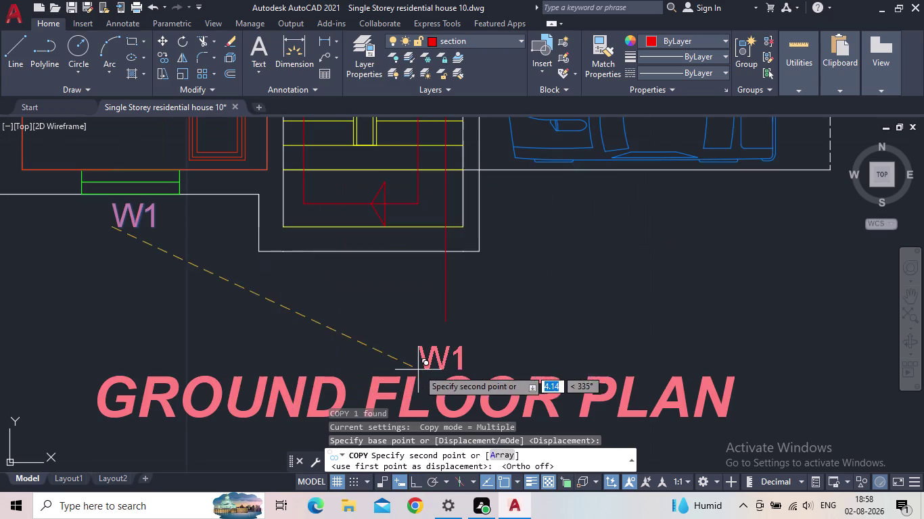
click(426, 338)
Place another W1 copy above the line's top end and begin editing its text.
middle_drag(454, 283, 439, 355)
scroll(down, 3)
scroll(down, 3)
middle_drag(423, 176, 398, 326)
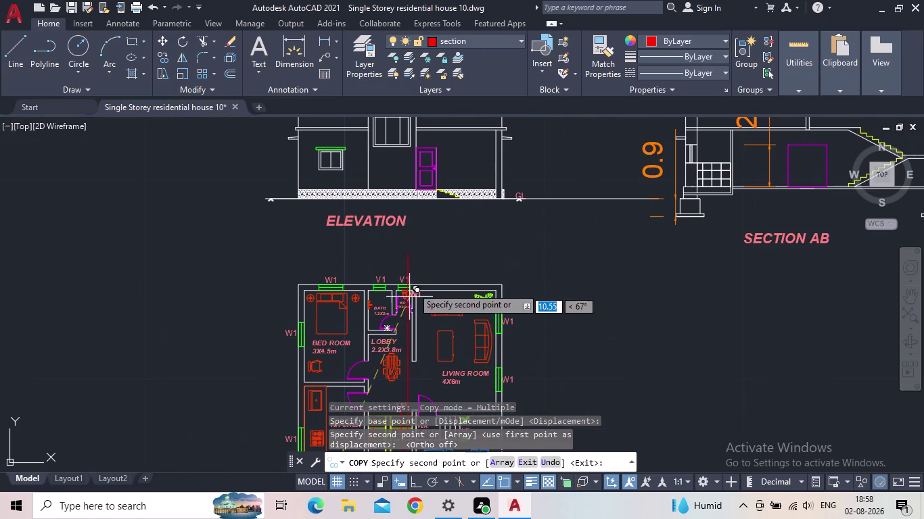
click(402, 258)
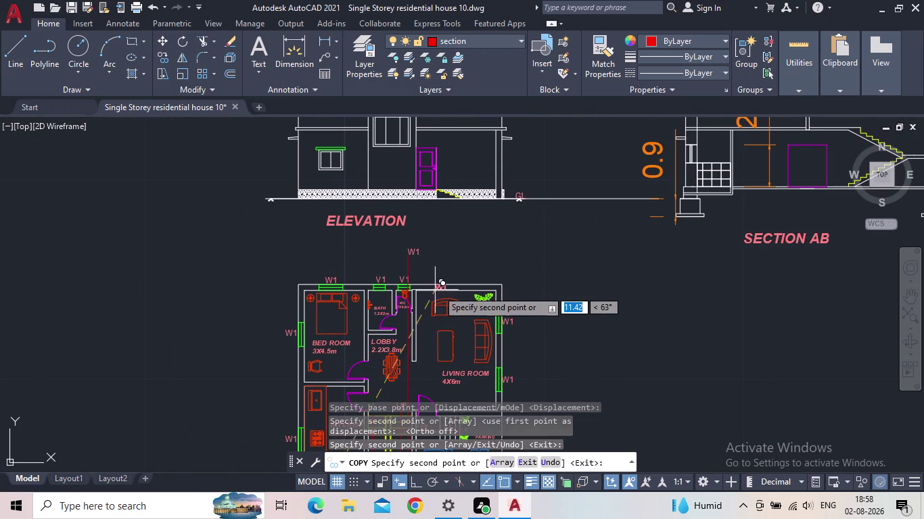
key(Escape)
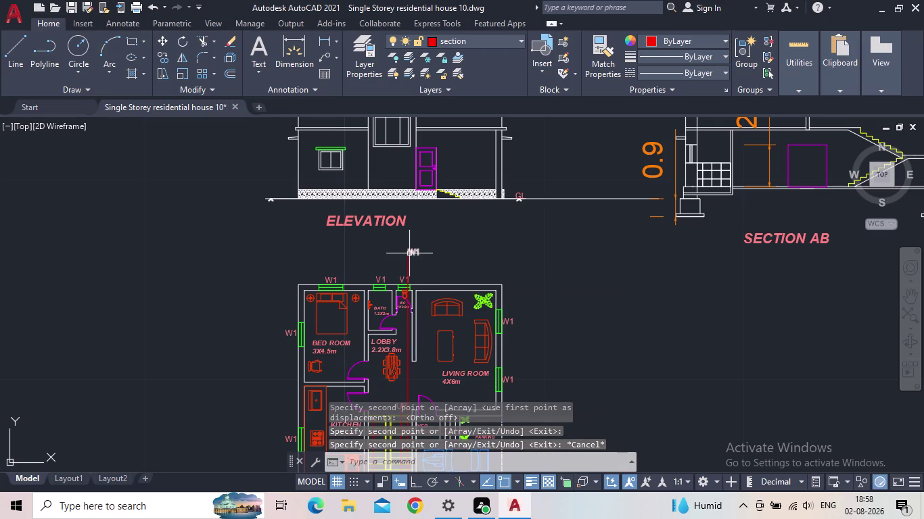
double_click(411, 252)
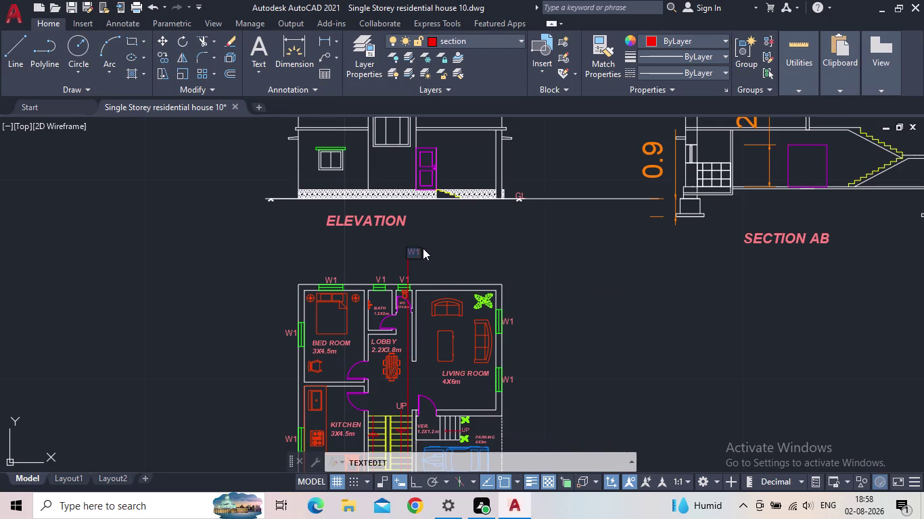
Relabel the top marker as A and move it beside the line's top end.
key(a)
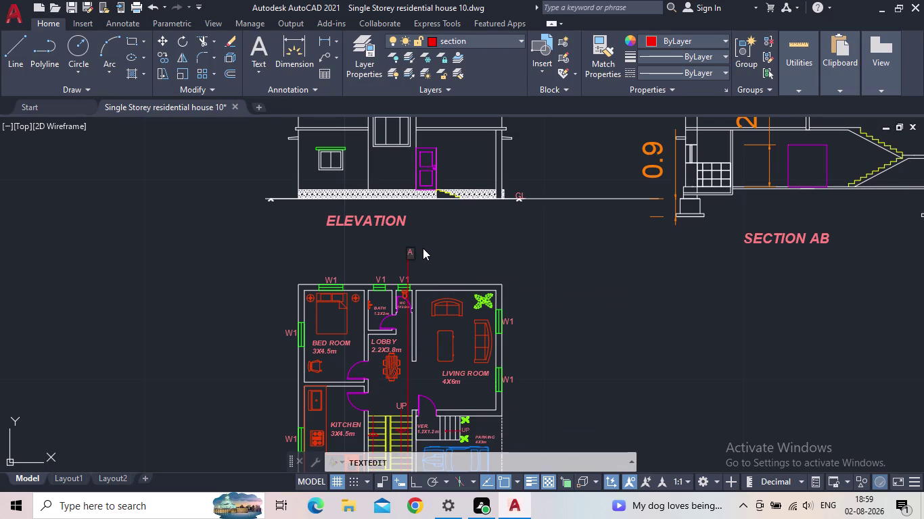
key(Return)
key(Escape)
scroll(up, 3)
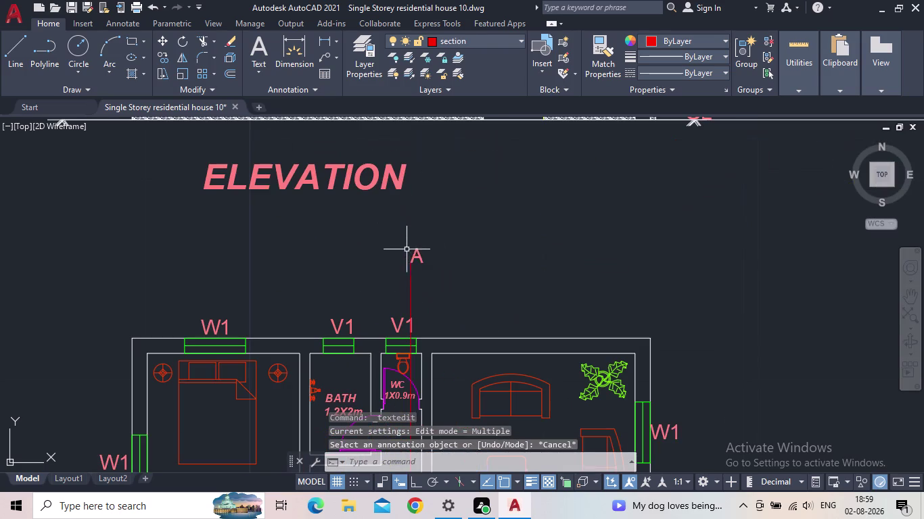
click(418, 254)
click(408, 262)
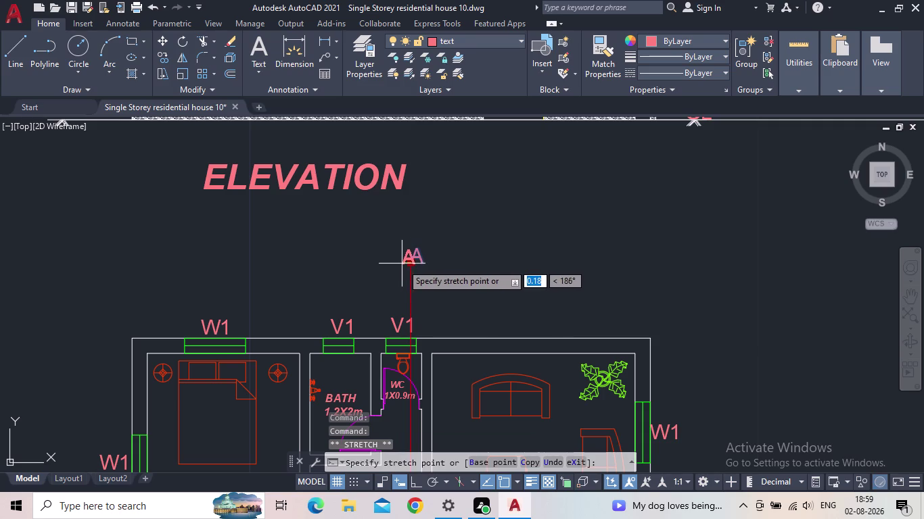
click(404, 263)
scroll(up, 3)
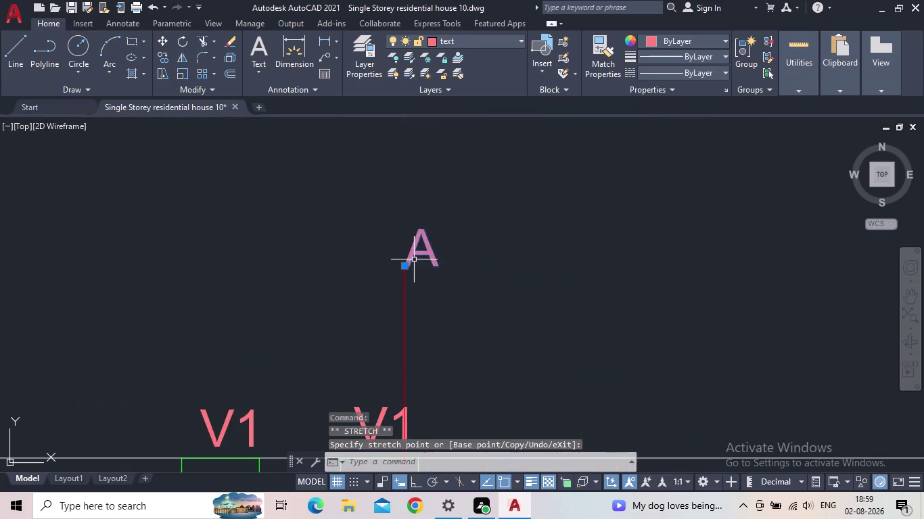
scroll(up, 3)
click(397, 269)
click(371, 269)
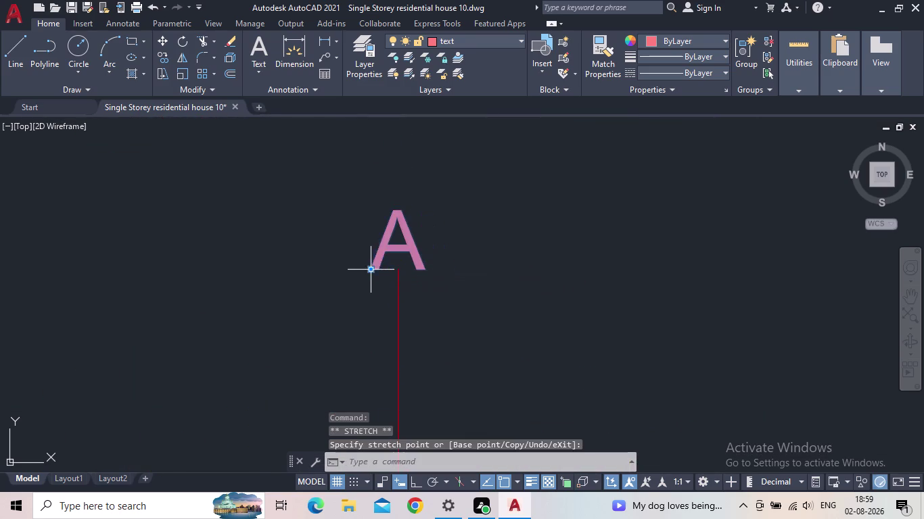
scroll(down, 3)
key(Escape)
scroll(down, 3)
Change the W1 label at the line's bottom end to B.
middle_drag(449, 286, 446, 214)
scroll(down, 3)
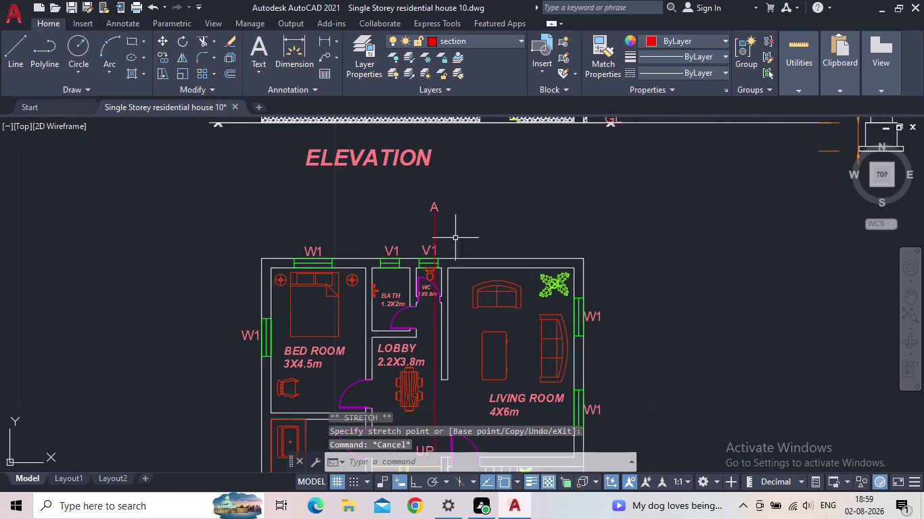
middle_drag(464, 271, 464, 145)
scroll(down, 3)
scroll(up, 3)
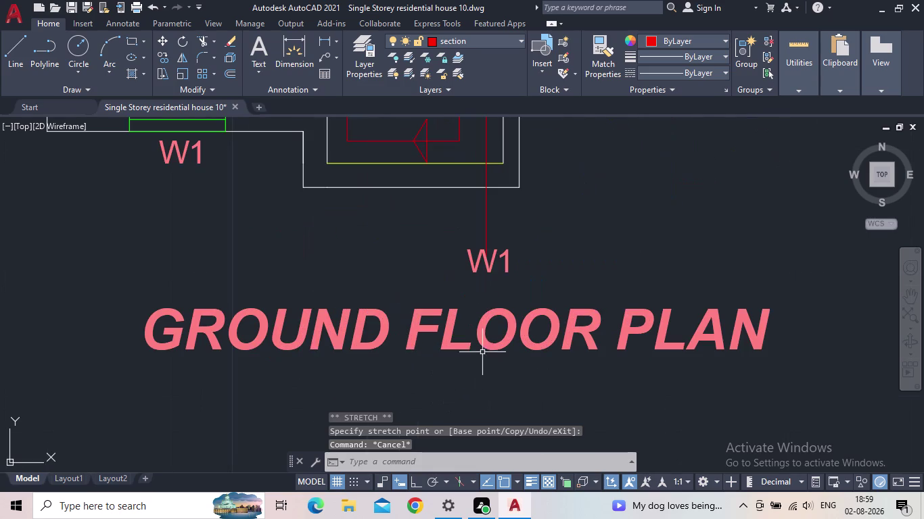
double_click(494, 254)
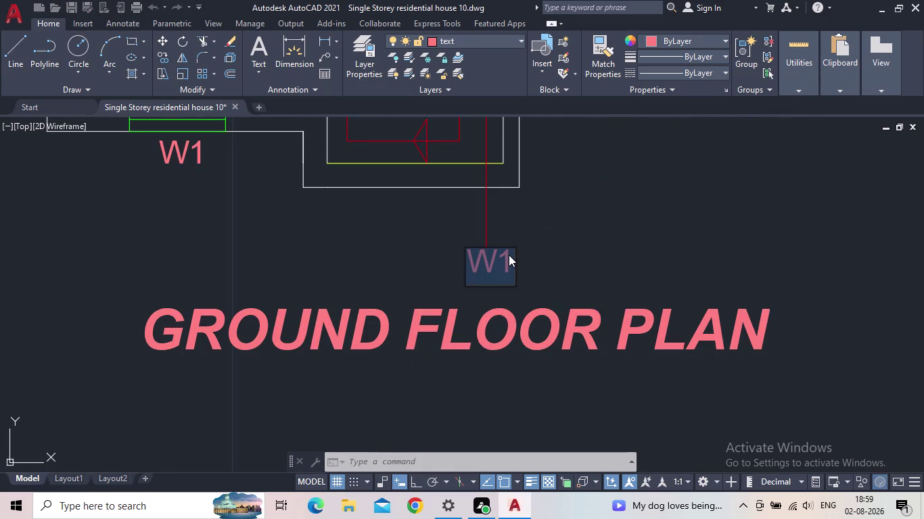
key(b)
key(Return)
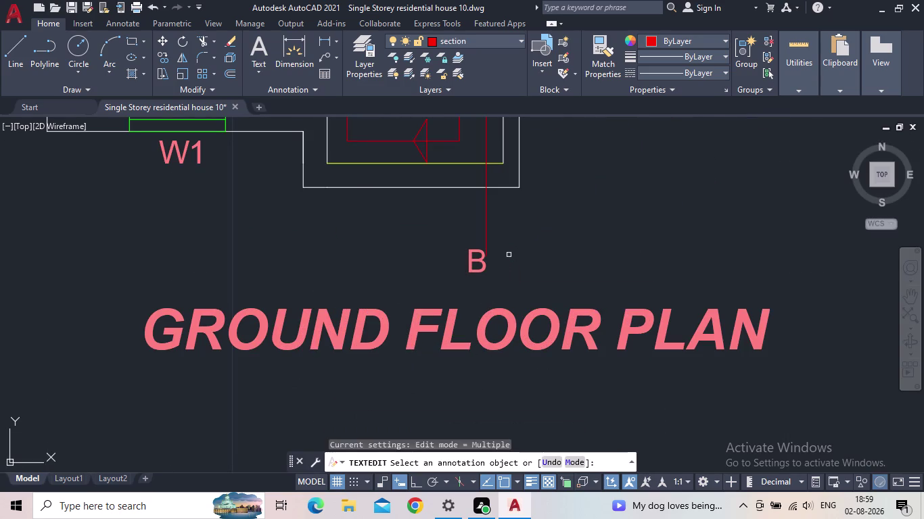
key(Escape)
Move the B label beside the line's bottom end and save the drawing.
click(469, 267)
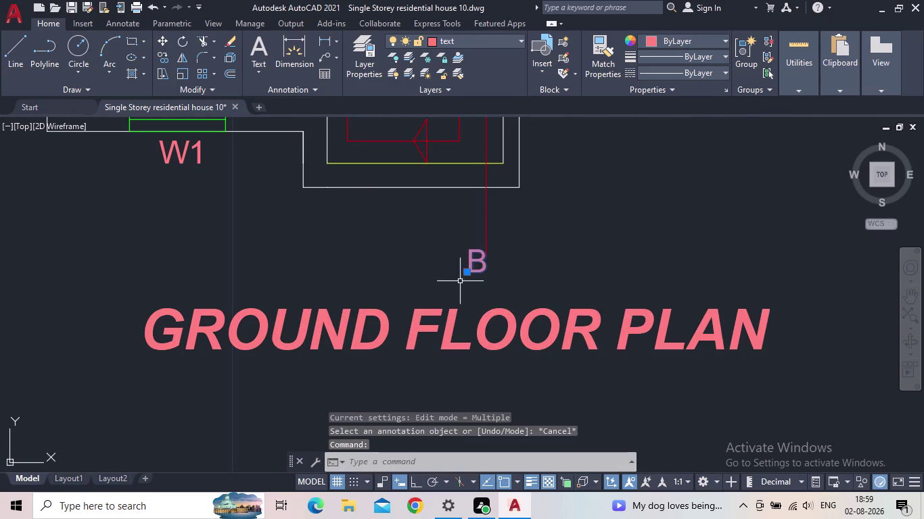
click(465, 275)
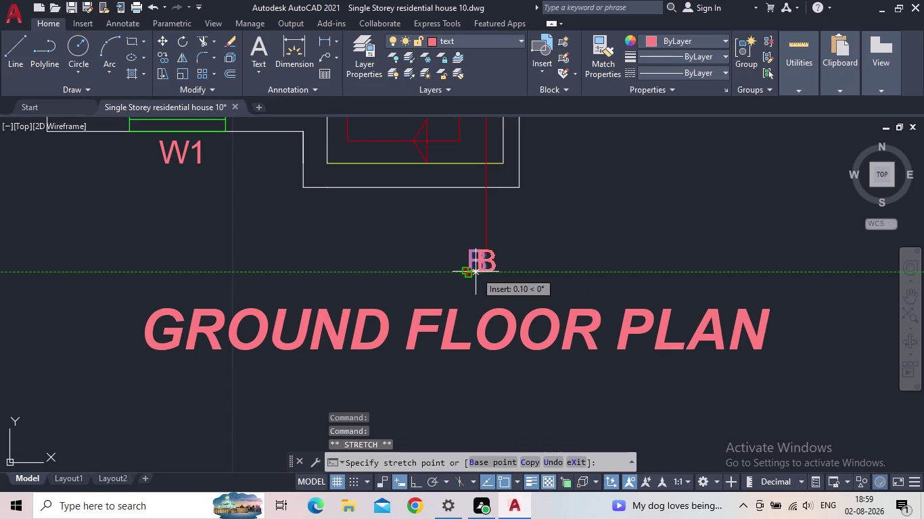
click(476, 272)
key(Escape)
scroll(down, 3)
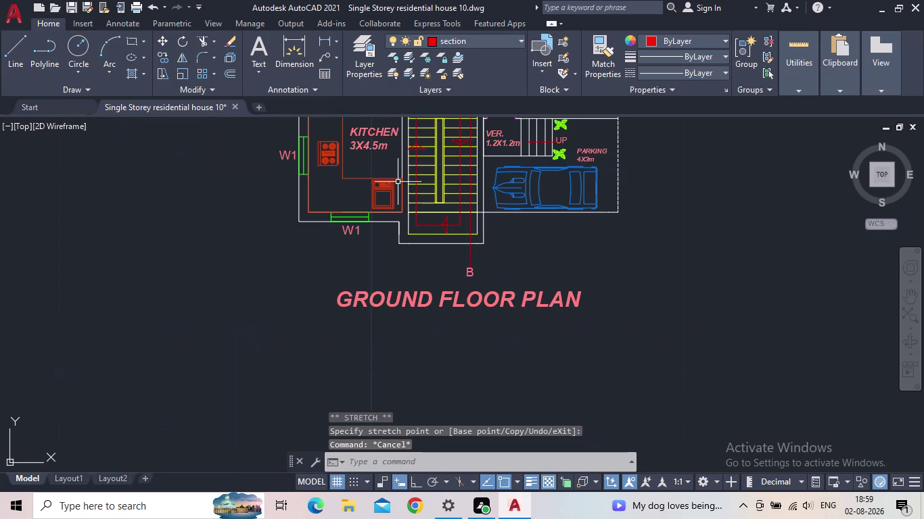
click(74, 9)
scroll(down, 3)
scroll(down, 3)
Frame the elevation, section AB and floor plan together and save the drawing.
middle_drag(348, 247, 362, 408)
scroll(up, 3)
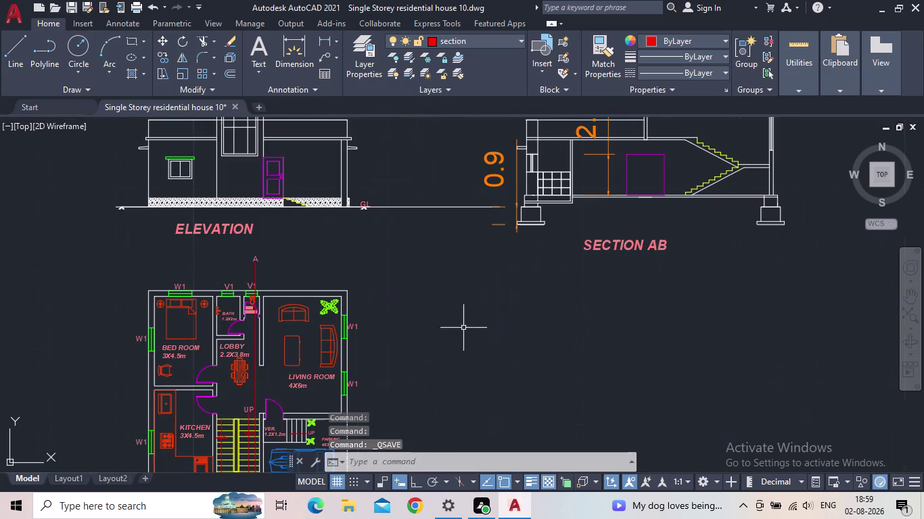
middle_drag(525, 304, 533, 243)
scroll(down, 3)
middle_drag(522, 256, 409, 270)
scroll(up, 3)
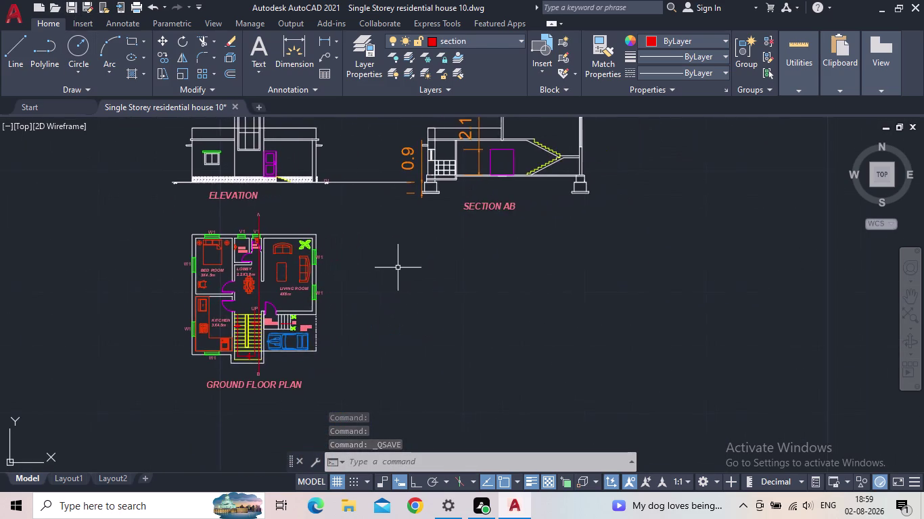
scroll(down, 3)
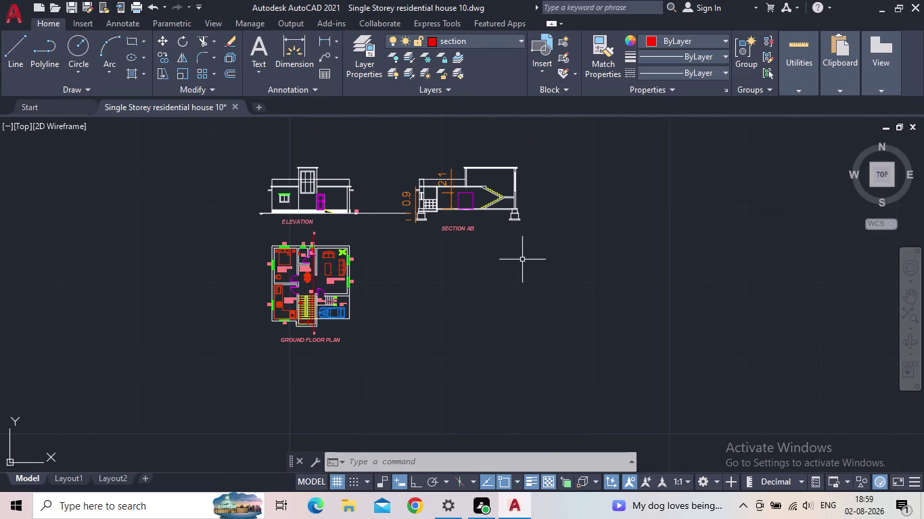
scroll(up, 3)
middle_drag(389, 279, 441, 351)
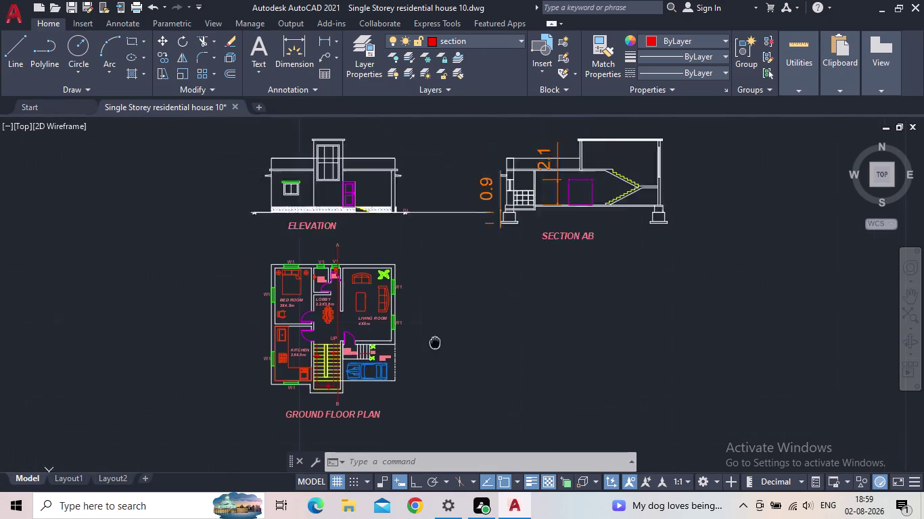
middle_drag(441, 351, 468, 384)
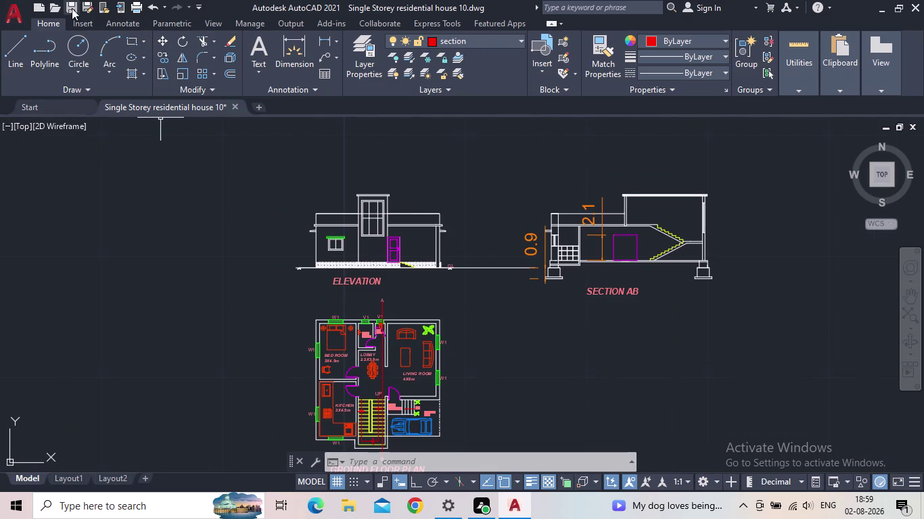
click(72, 9)
Window-select all three drawings.
middle_drag(358, 271, 359, 270)
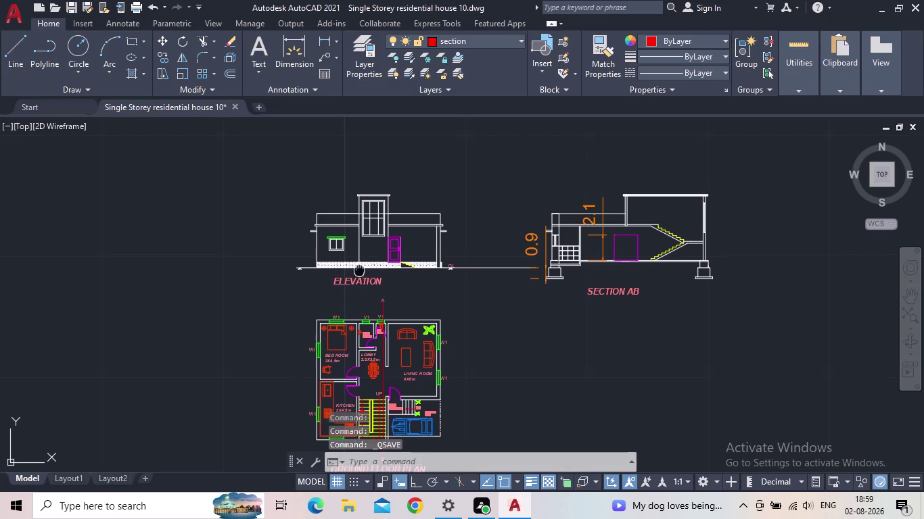
middle_drag(359, 270, 357, 264)
scroll(up, 3)
middle_drag(347, 245, 320, 180)
scroll(down, 3)
drag(589, 340, 568, 340)
click(111, 127)
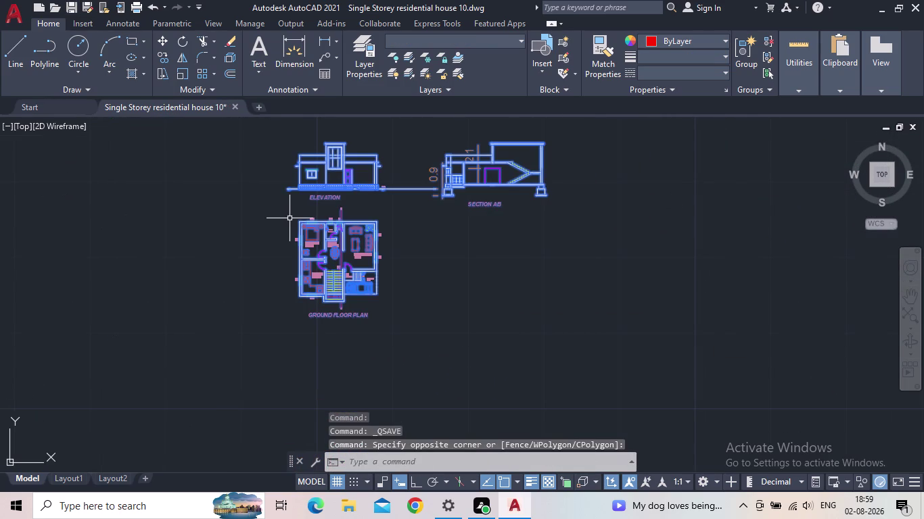
Start a new block with BL and name it 'aditya'.
text(BL)
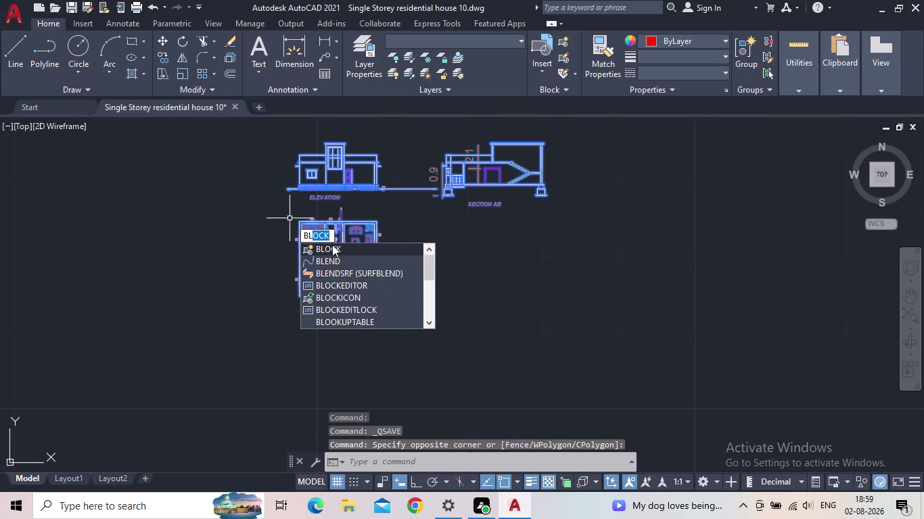
click(333, 248)
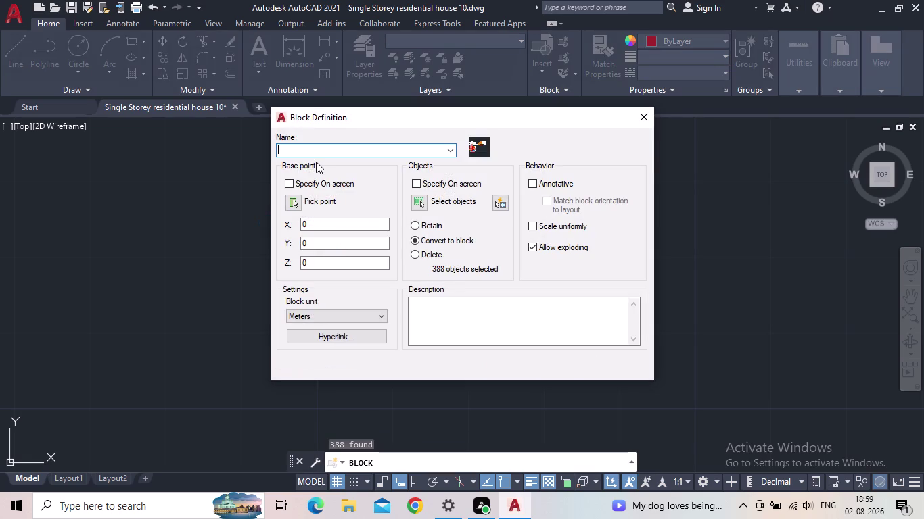
text(AD)
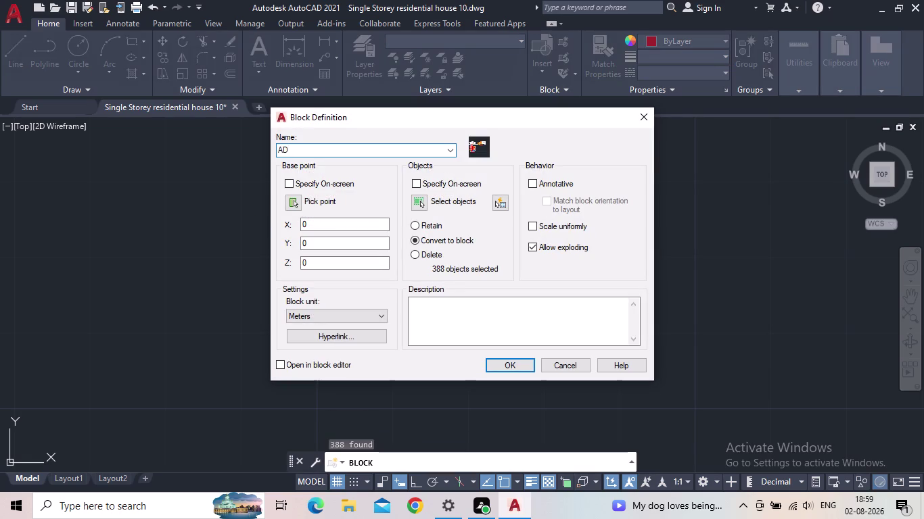
key(BackSpace)
key(BackSpace)
text(ad)
text(ity)
key(a)
Pick the block's base point on the floor plan.
click(293, 201)
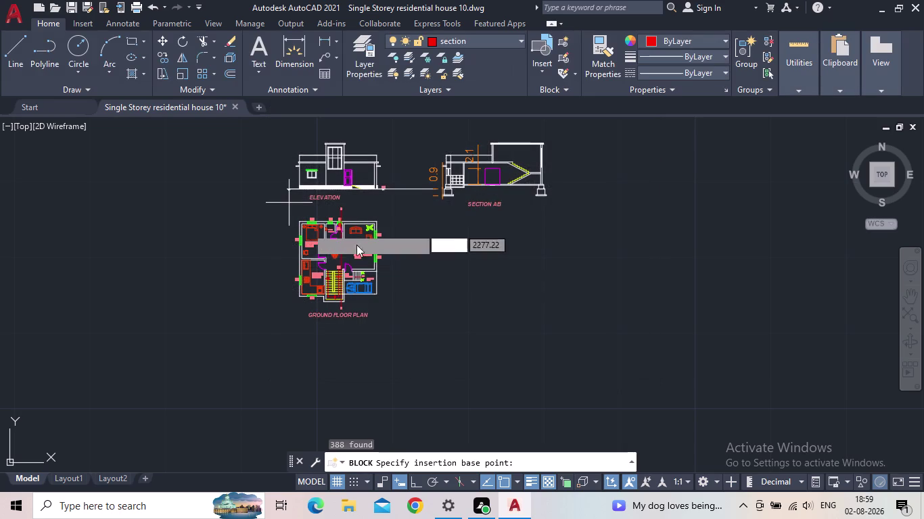
scroll(up, 3)
click(361, 332)
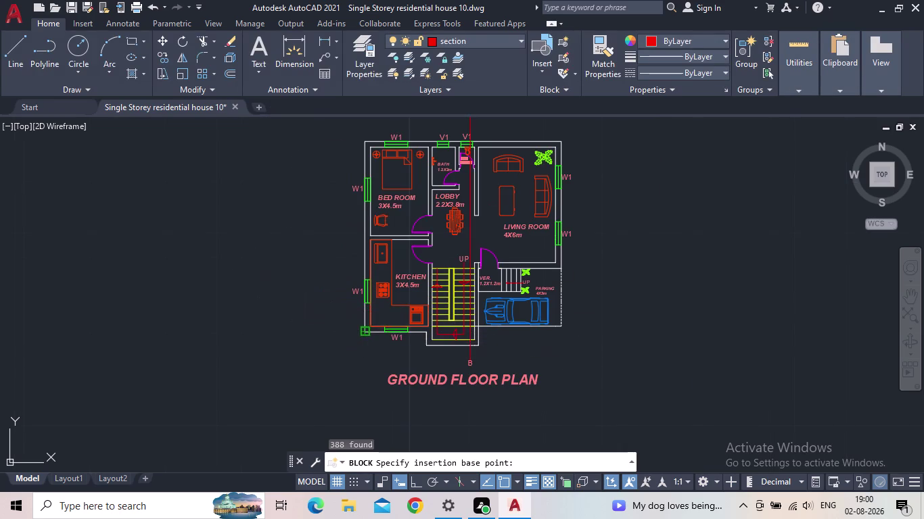
click(423, 202)
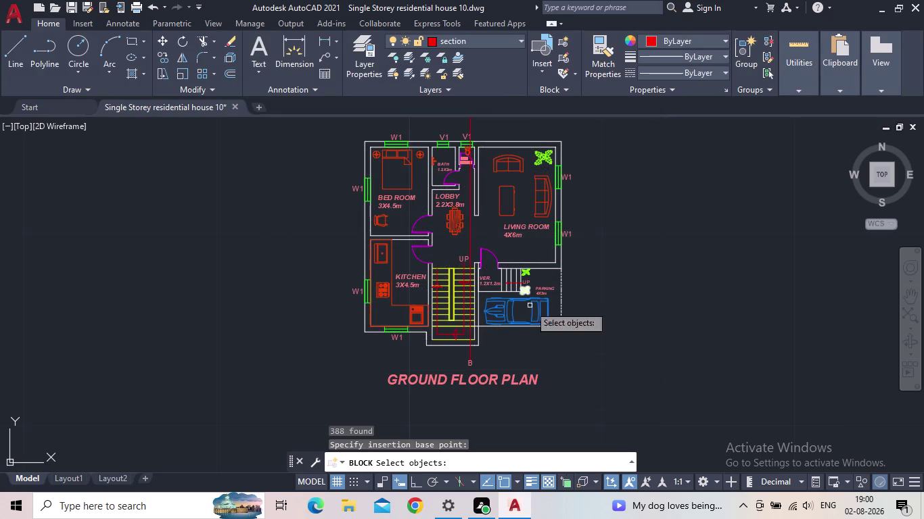
scroll(down, 3)
scroll(down, 3)
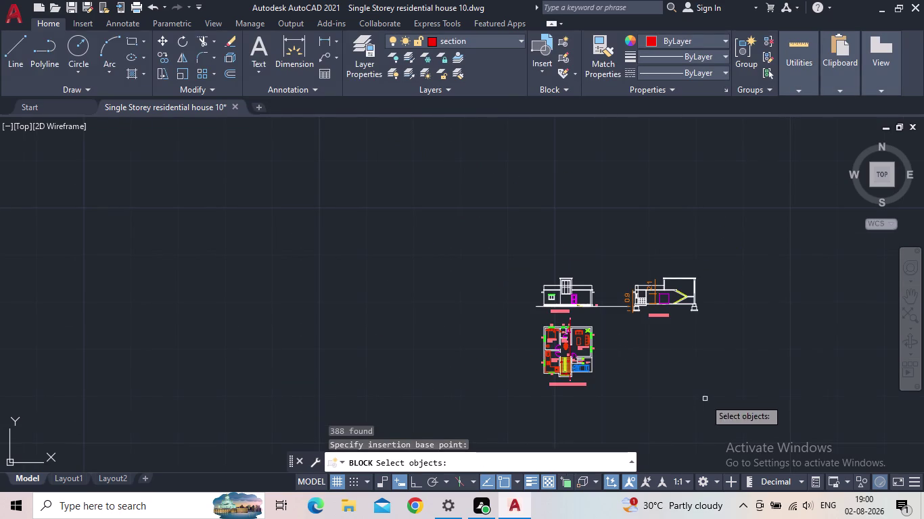
Select all three drawings as the block's objects and create the block.
click(756, 399)
click(428, 239)
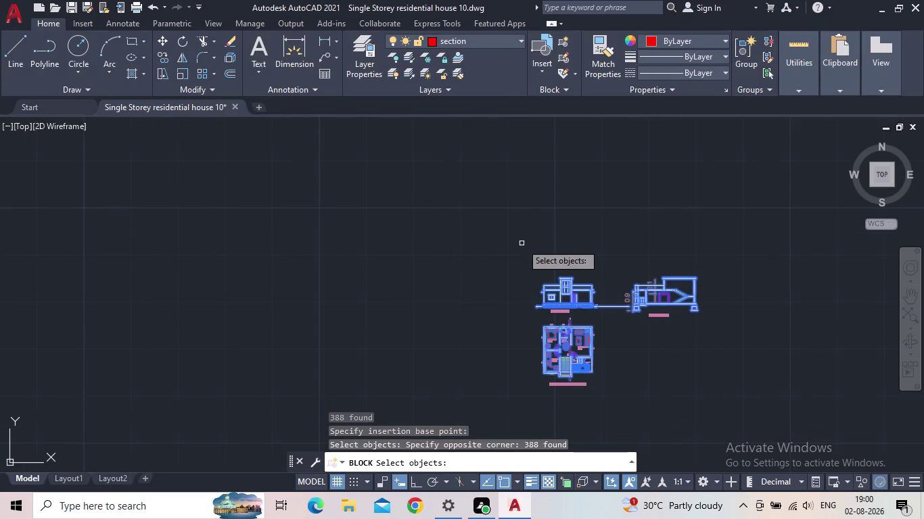
middle_drag(511, 246, 251, 187)
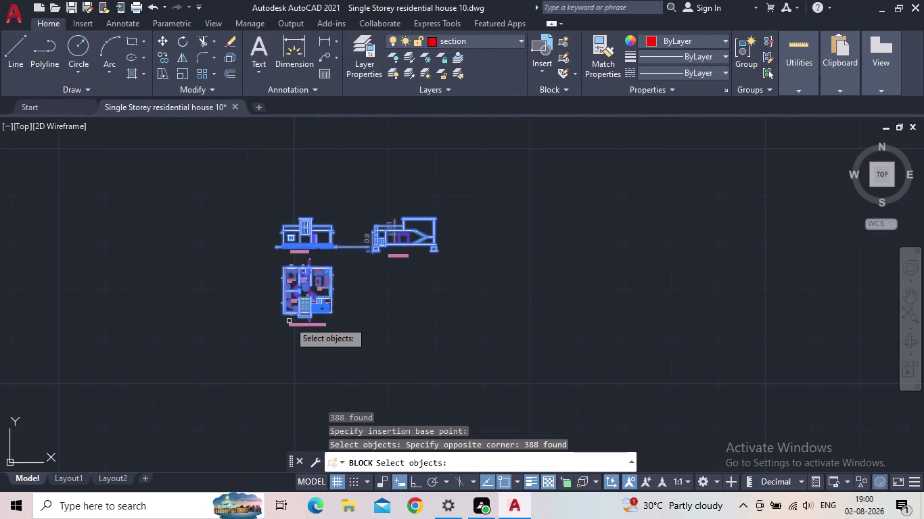
key(Return)
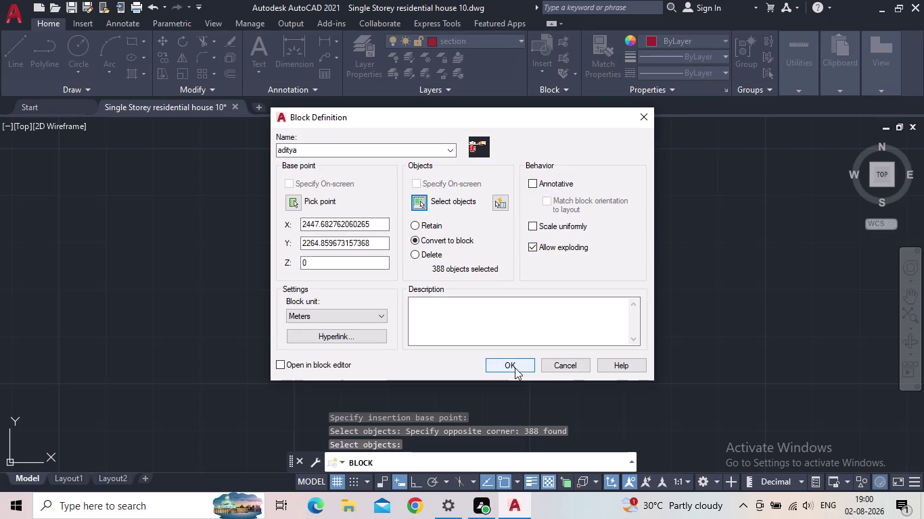
click(515, 368)
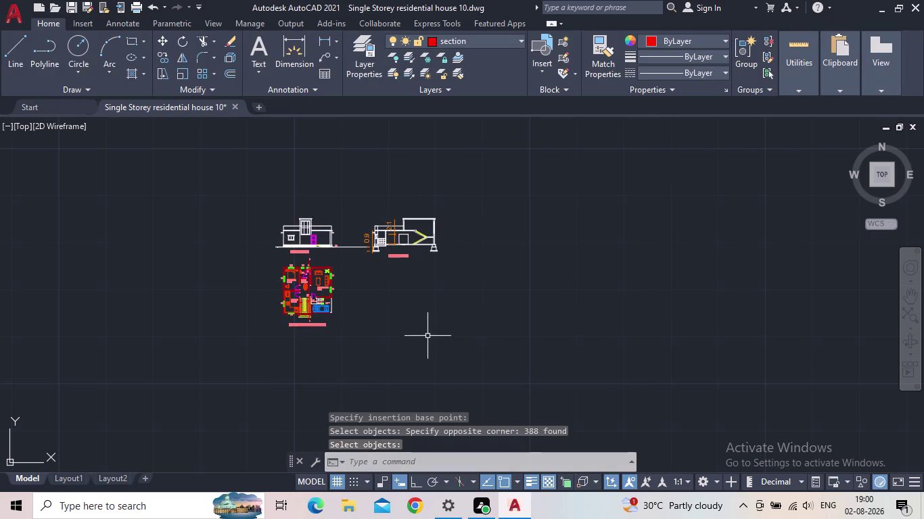
Switch to Layout1, erase its viewport, and open its page setup.
click(68, 475)
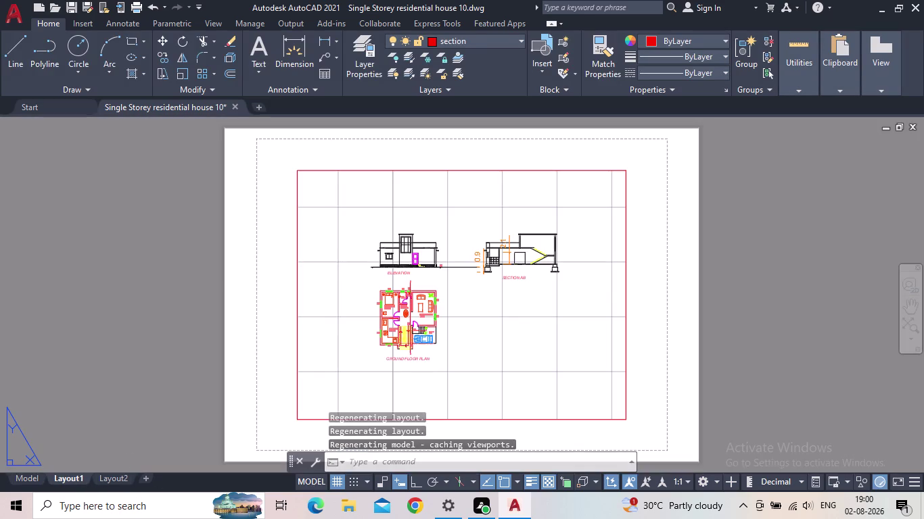
scroll(down, 3)
scroll(up, 3)
click(518, 391)
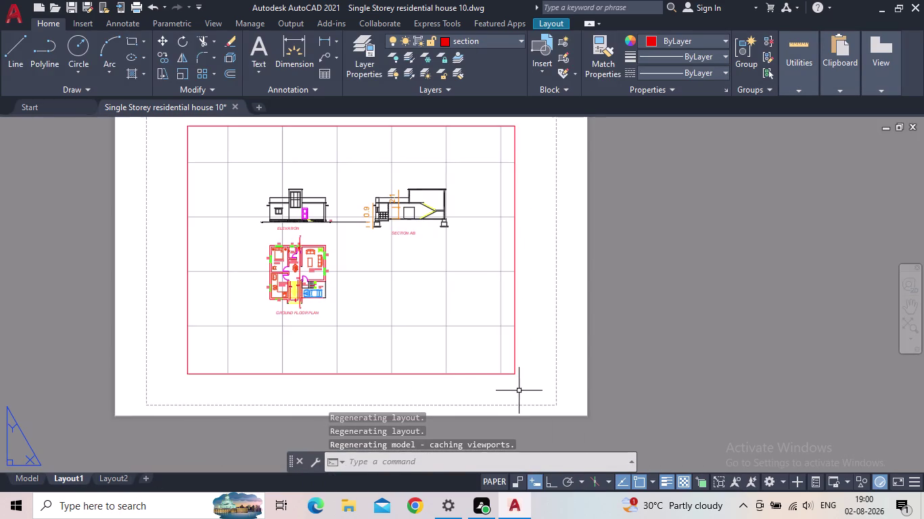
click(467, 359)
key(Delete)
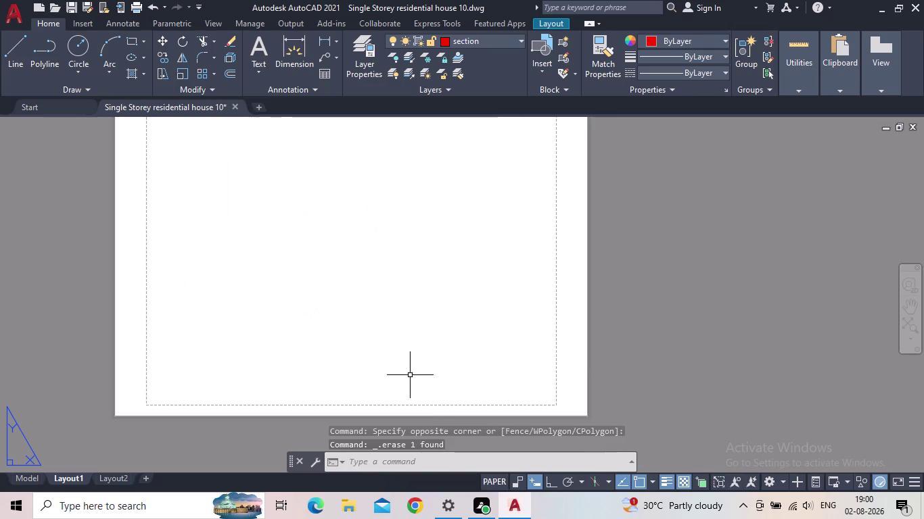
right_click(70, 475)
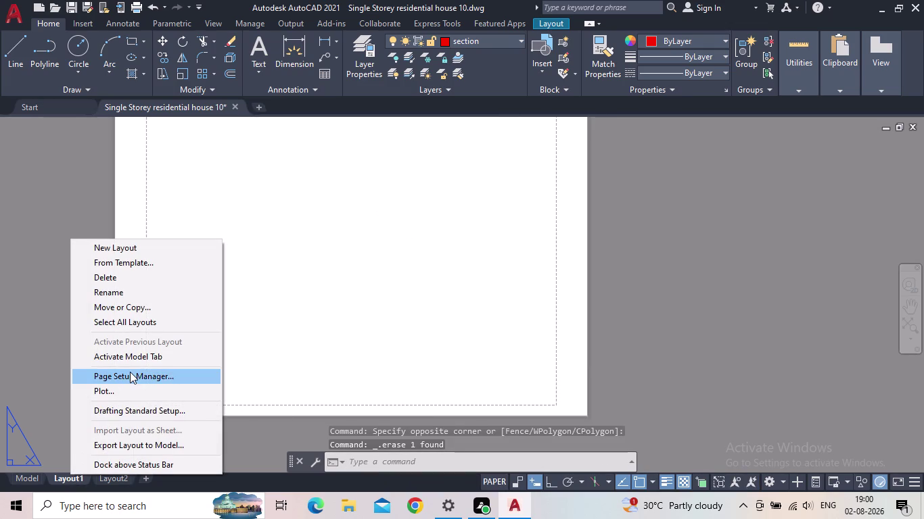
click(140, 378)
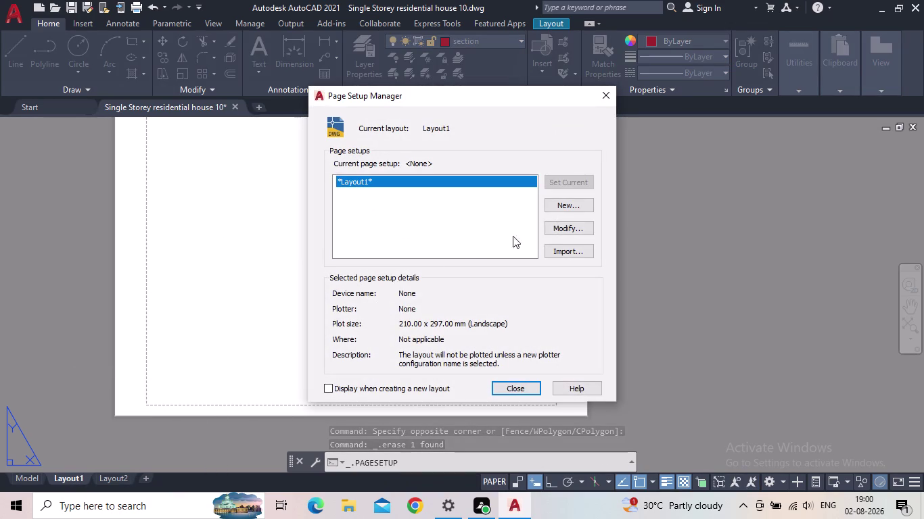
Modify Layout1's page setup to use DWG To PDF with ISO full bleed A3 paper.
click(555, 224)
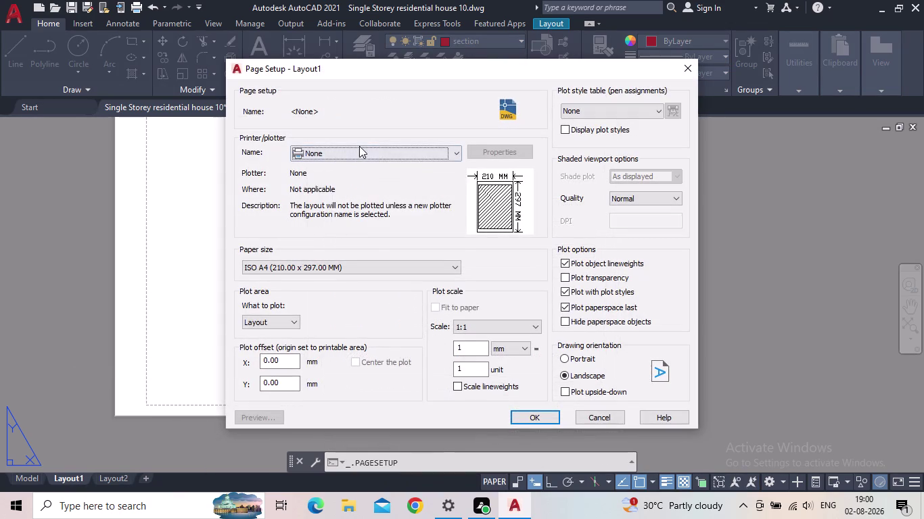
click(359, 147)
click(337, 329)
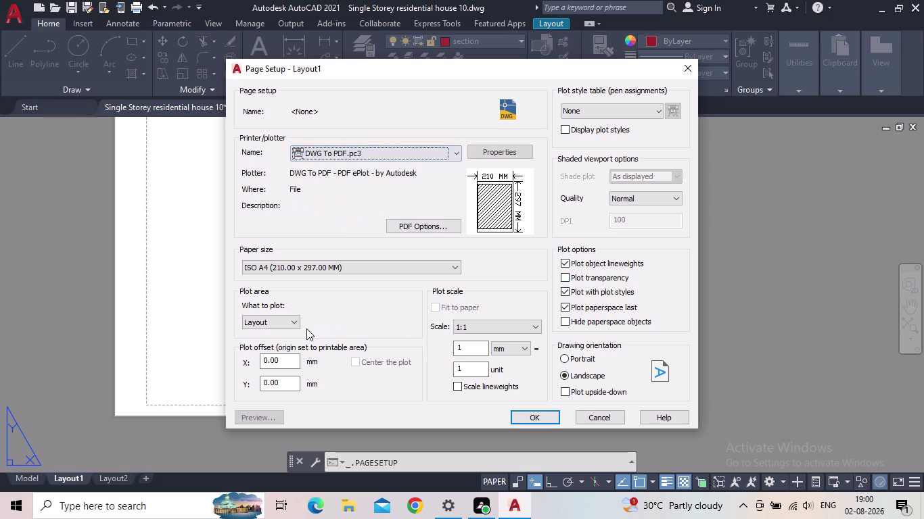
click(341, 265)
scroll(up, 3)
scroll(up, 3)
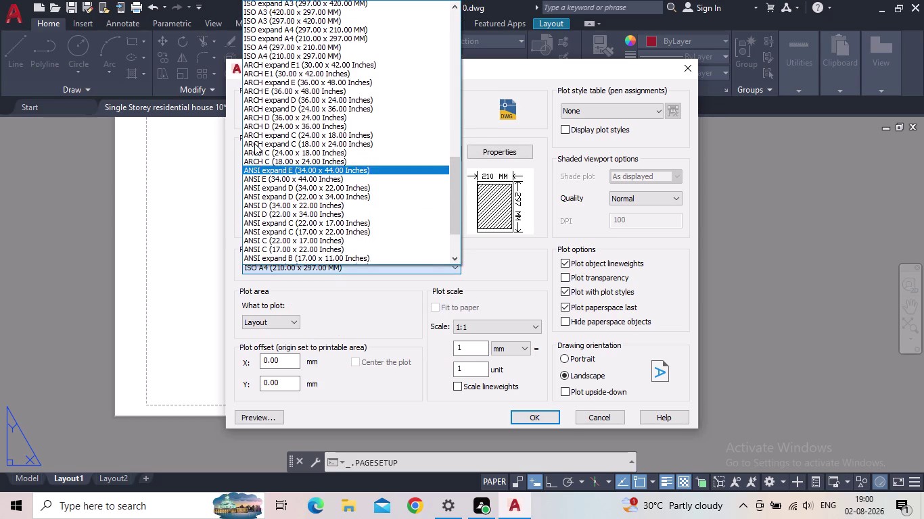
scroll(up, 3)
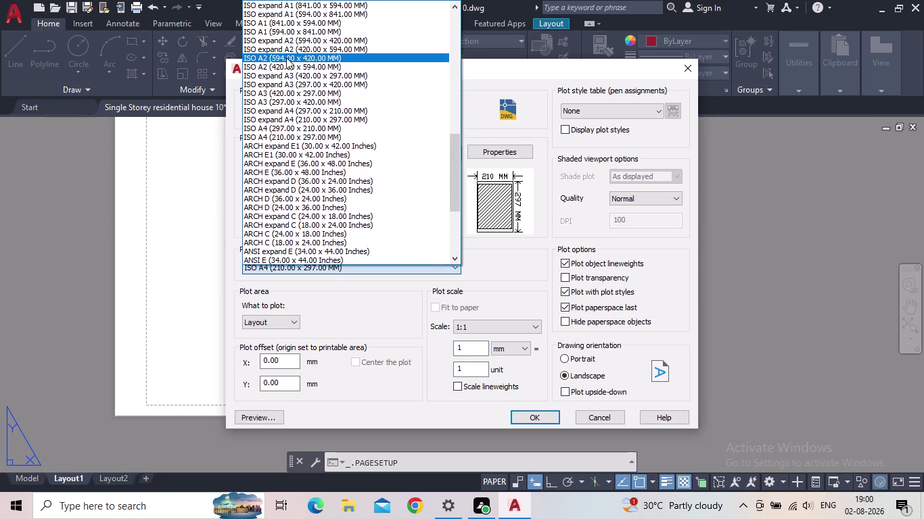
scroll(up, 3)
scroll(up, 3)
scroll(up, 3)
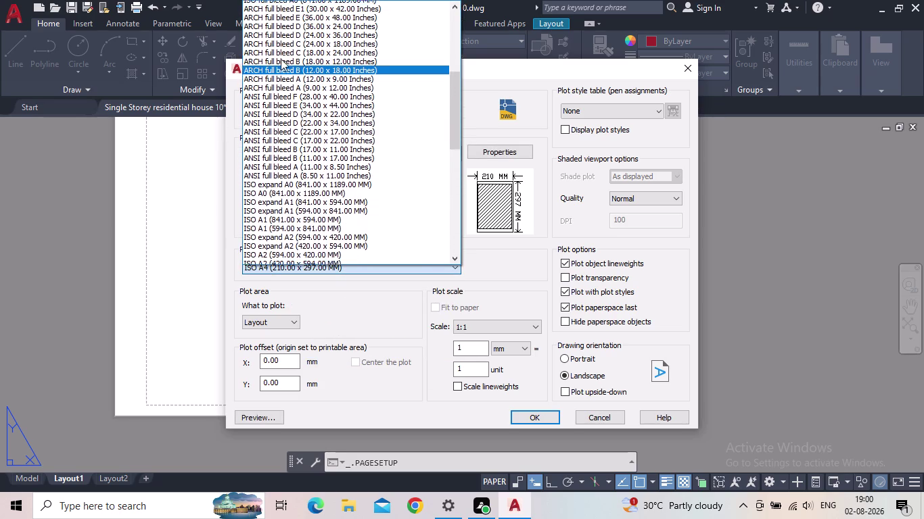
scroll(up, 3)
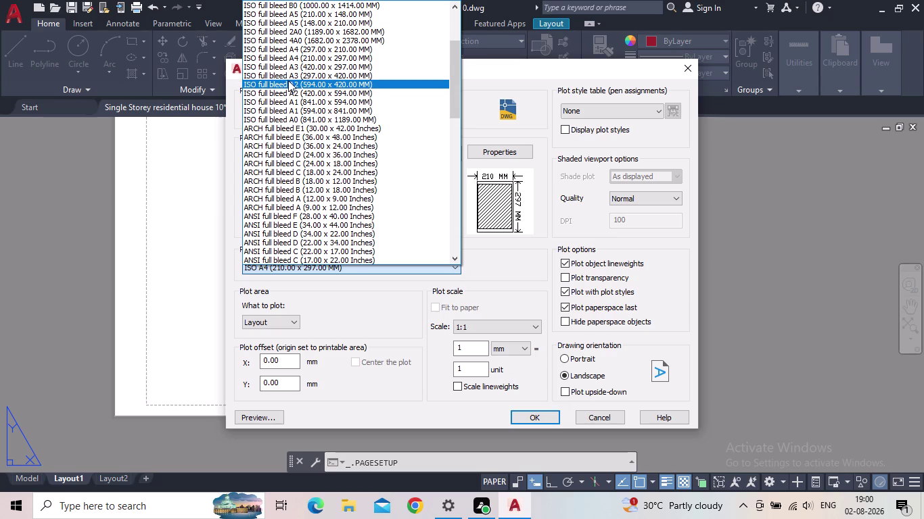
click(298, 73)
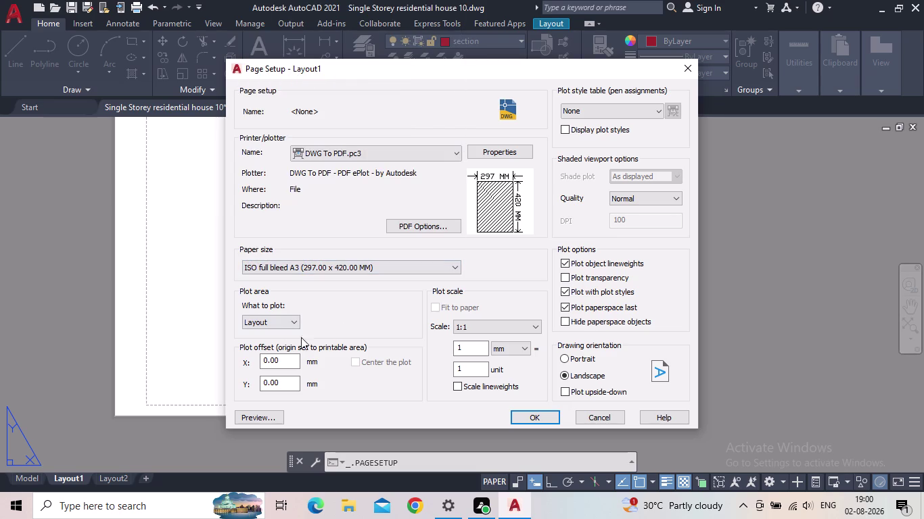
Use the acad.ctb plot style and portrait orientation, then apply and close.
click(606, 112)
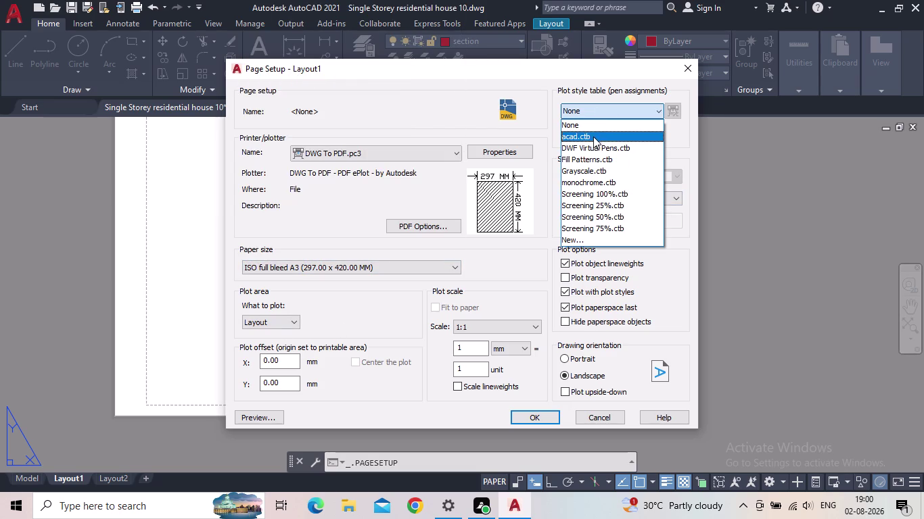
click(585, 134)
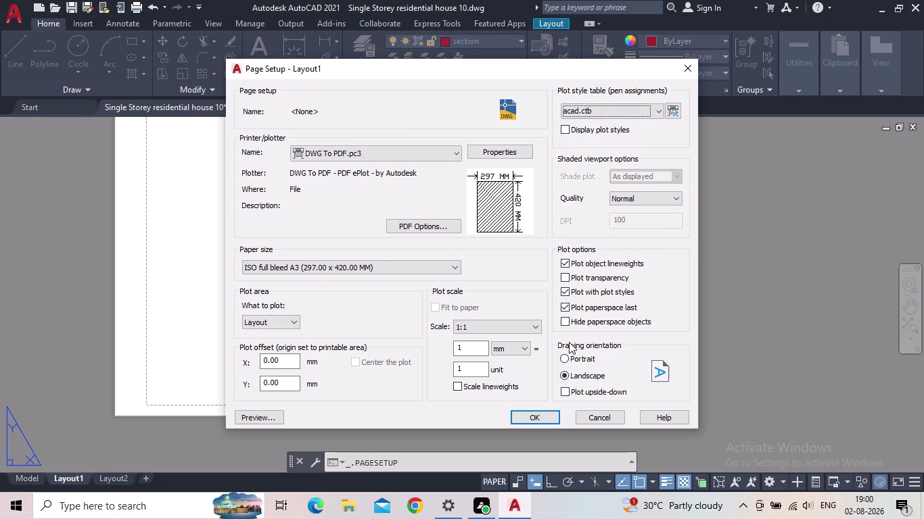
click(573, 361)
click(542, 413)
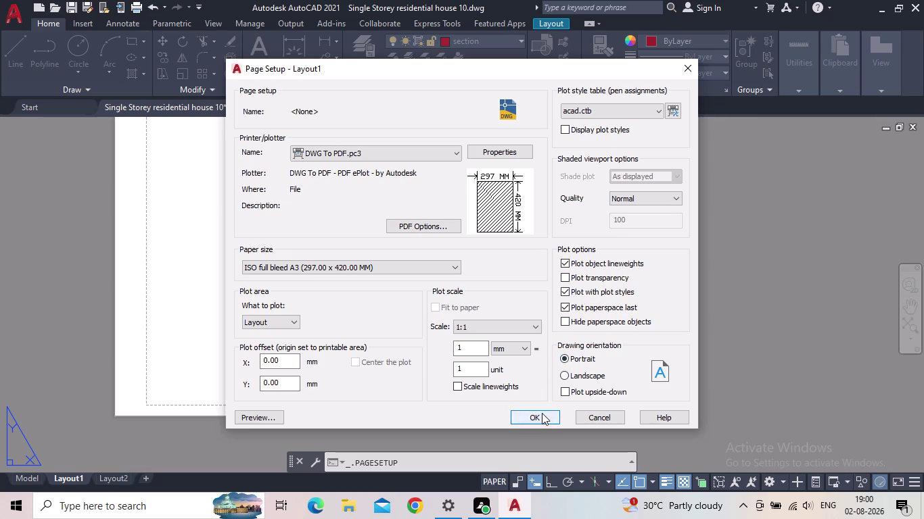
click(519, 385)
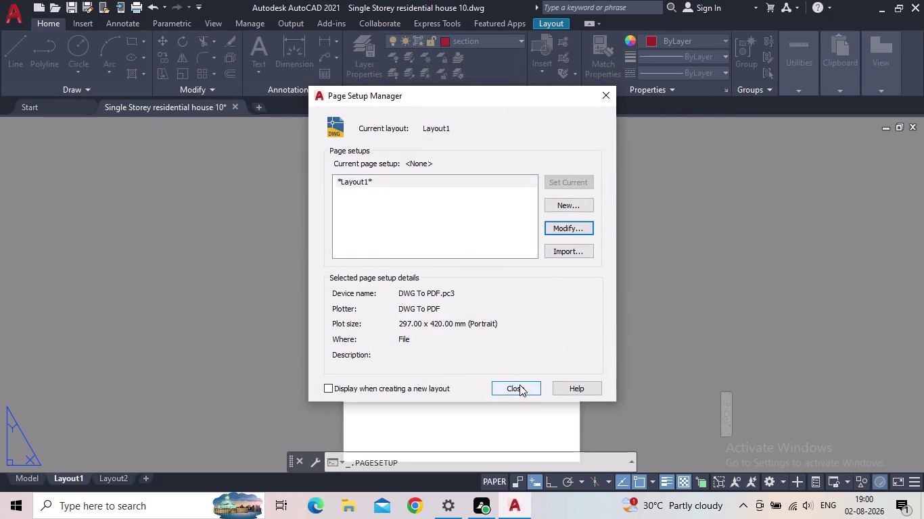
scroll(down, 3)
middle_click(506, 297)
scroll(up, 3)
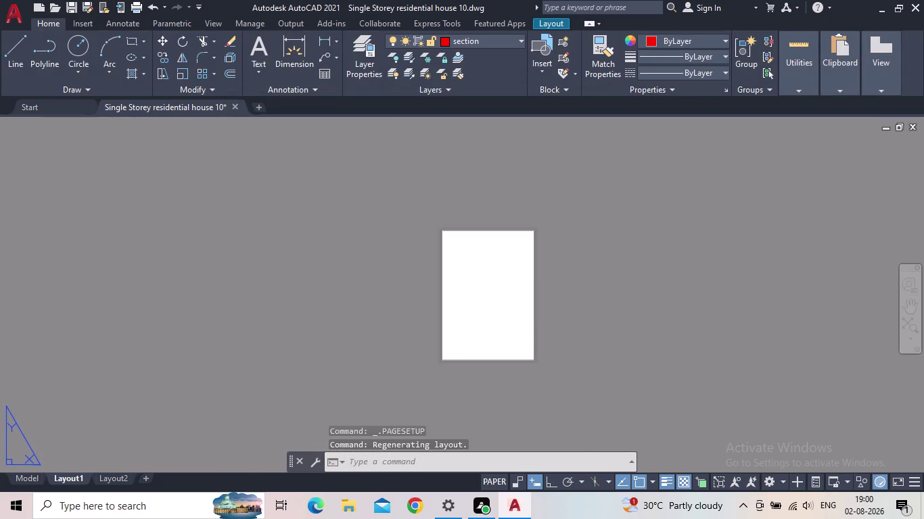
Insert the 'aditya' house block near the top right of the Layout1 sheet.
scroll(up, 3)
scroll(down, 3)
middle_click(495, 288)
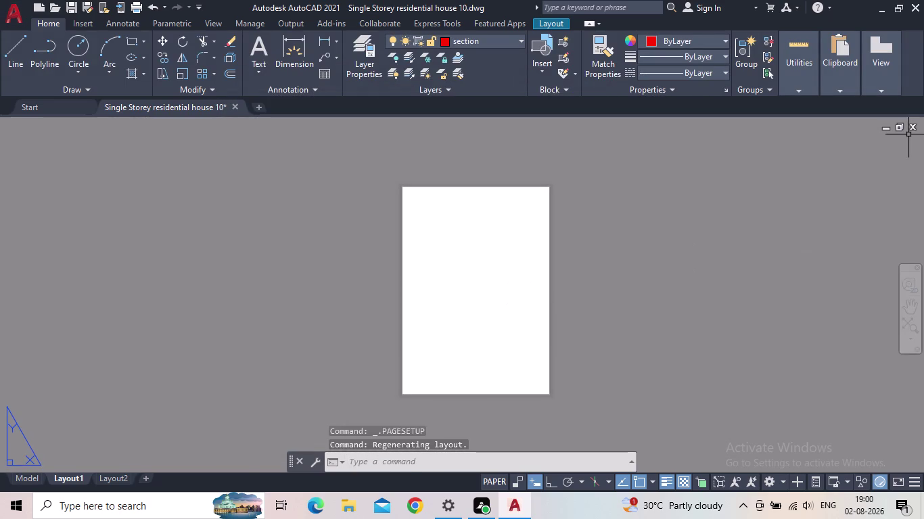
right_click(461, 265)
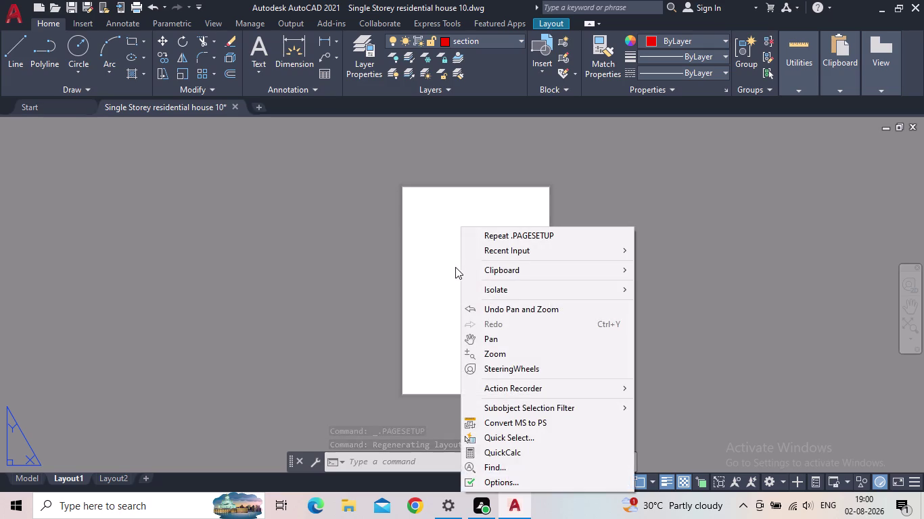
click(447, 267)
click(433, 273)
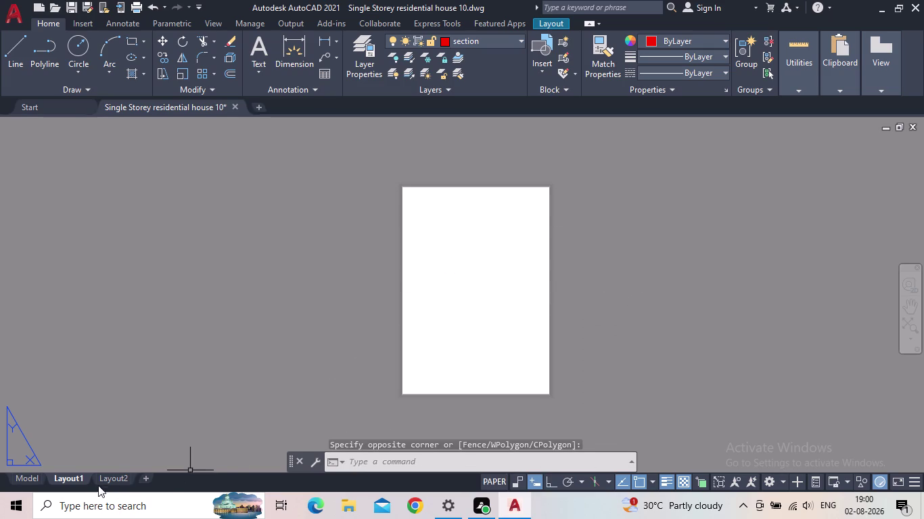
text(in)
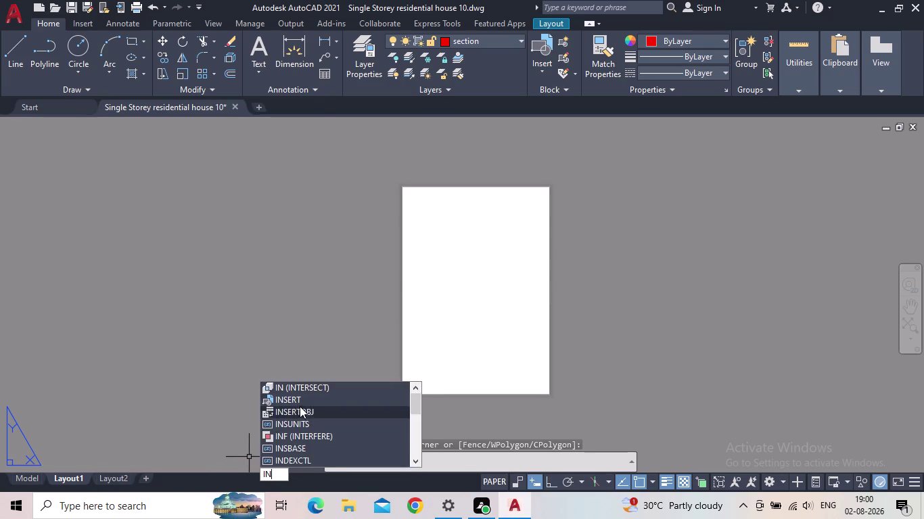
click(296, 404)
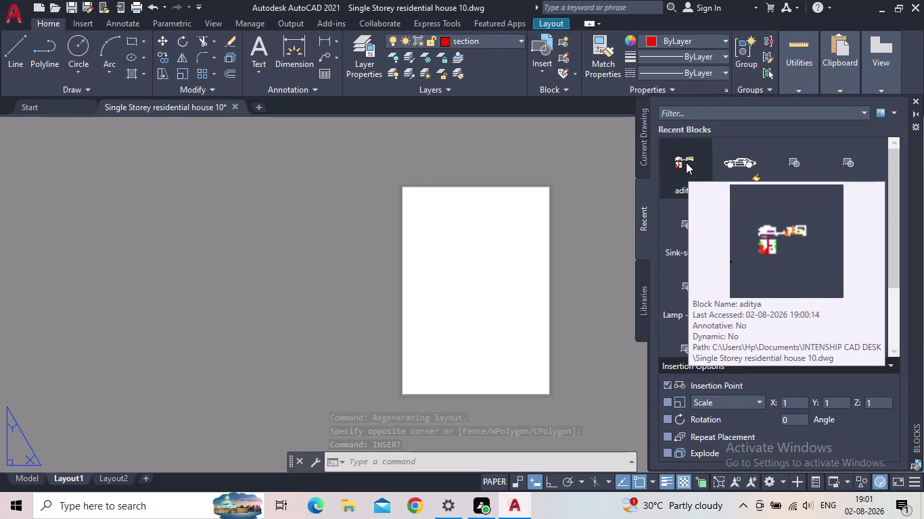
drag(685, 163, 512, 253)
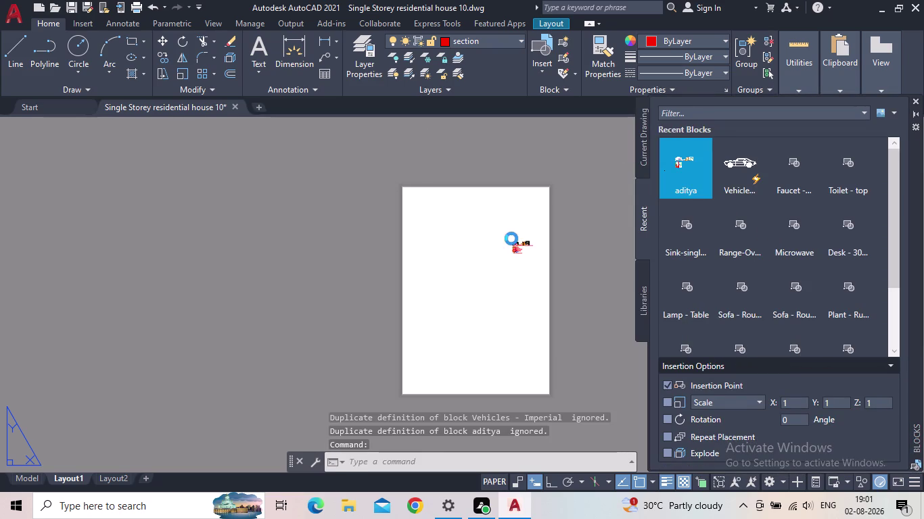
Pan over the inserted house block on Layout1 and close the Blocks palette.
scroll(up, 3)
scroll(up, 3)
scroll(up, 3)
middle_drag(566, 254, 441, 259)
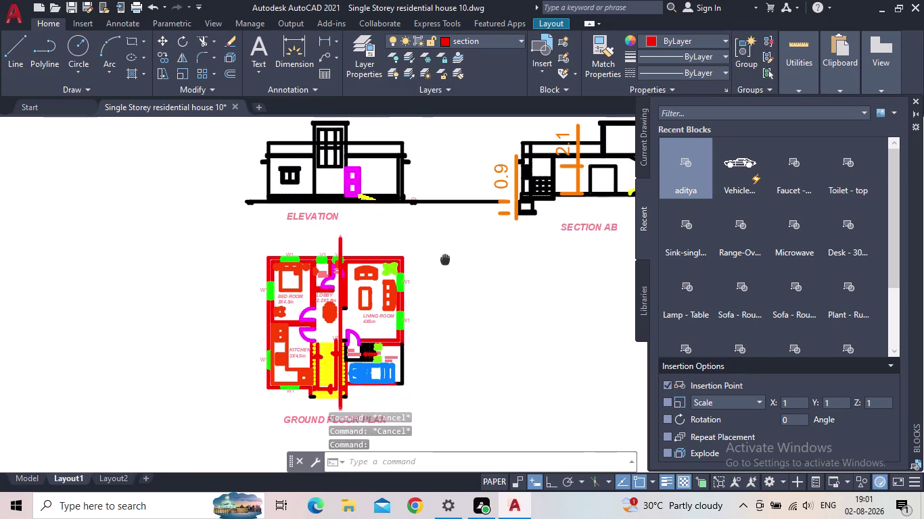
middle_drag(441, 260, 440, 260)
middle_drag(490, 261, 385, 268)
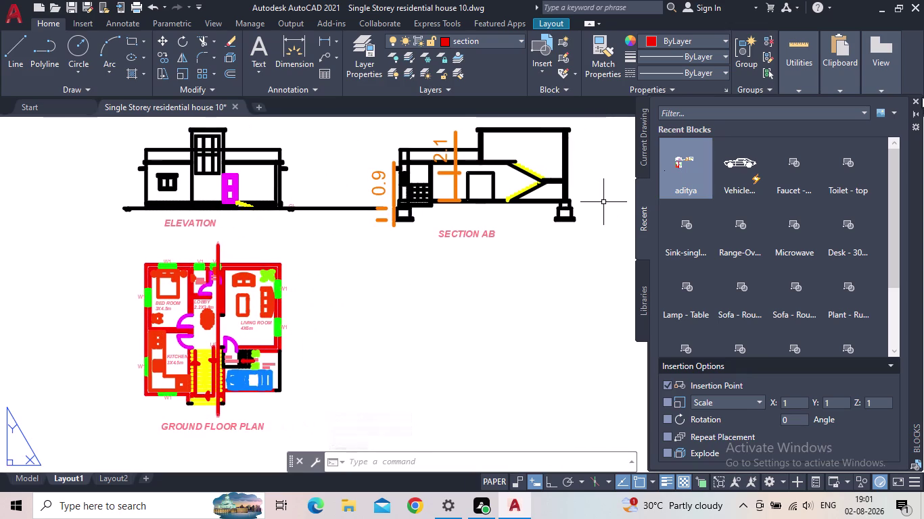
click(912, 100)
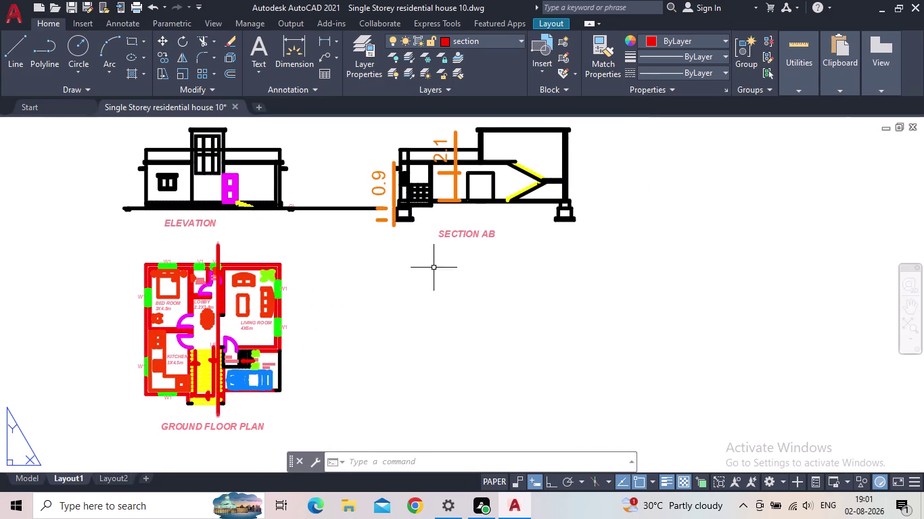
Zoom into the ground floor plan, then zoom out to the whole A3 sheet.
scroll(up, 3)
middle_drag(333, 276, 484, 192)
scroll(down, 3)
middle_drag(537, 221, 417, 278)
scroll(up, 3)
scroll(down, 3)
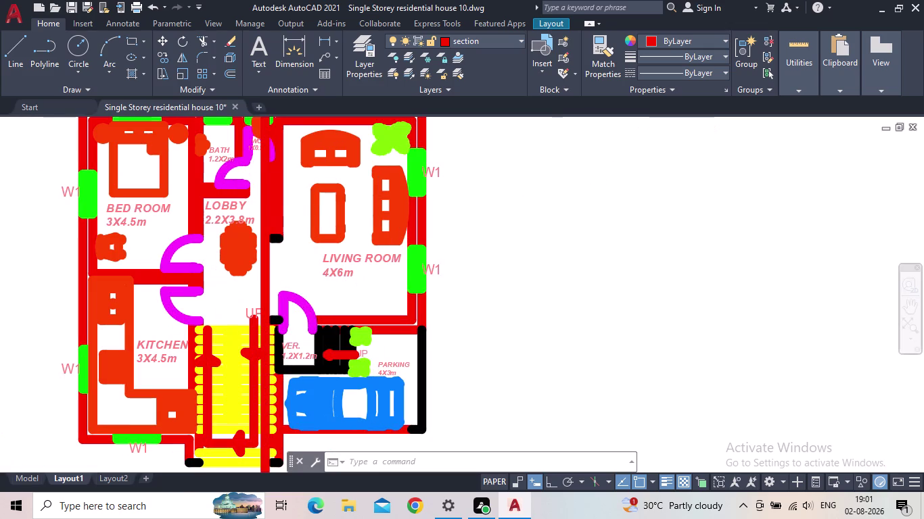
scroll(down, 3)
scroll(down, 3)
scroll(down, 3)
middle_drag(524, 275, 558, 269)
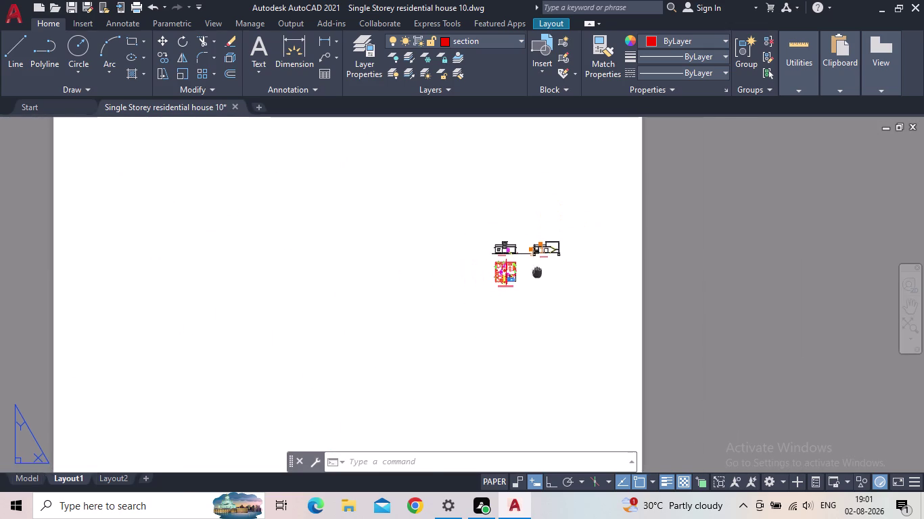
middle_drag(558, 269, 620, 251)
scroll(down, 3)
scroll(up, 3)
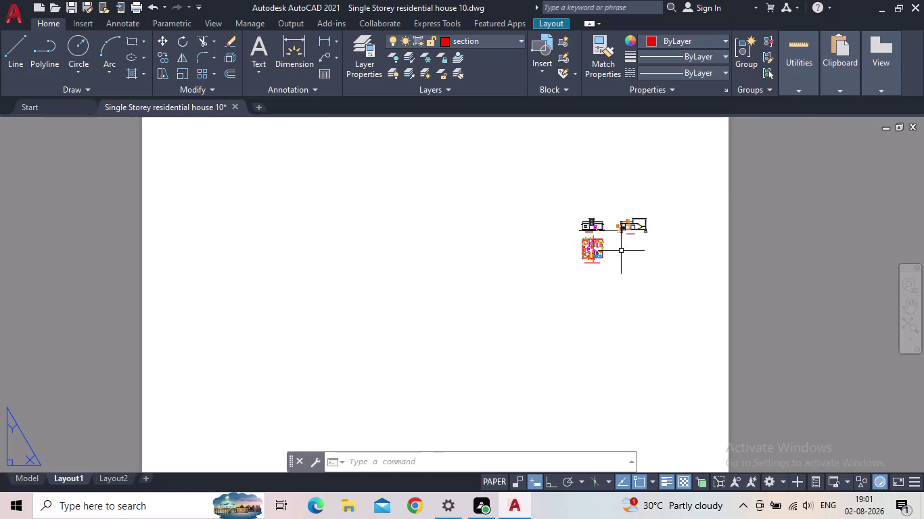
scroll(up, 3)
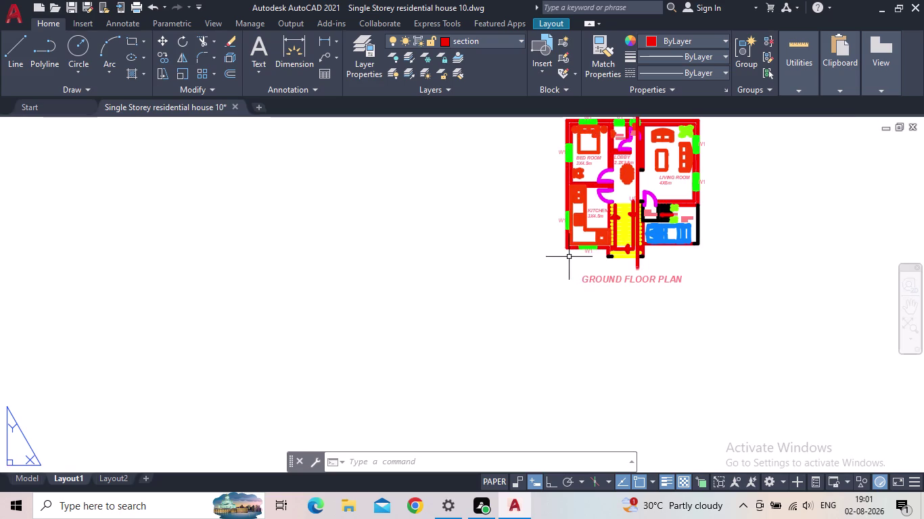
Select the inserted house block to check it, then clear the selection.
click(567, 250)
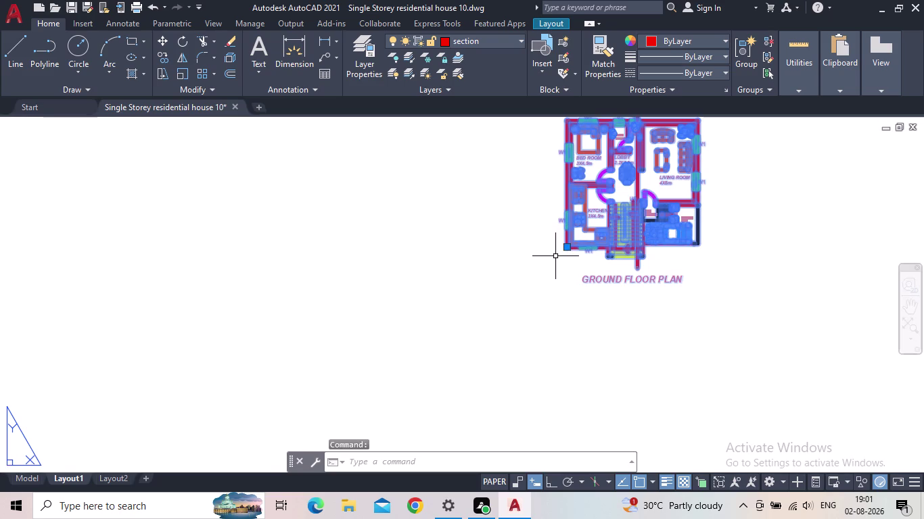
scroll(down, 3)
scroll(down, 3)
key(Escape)
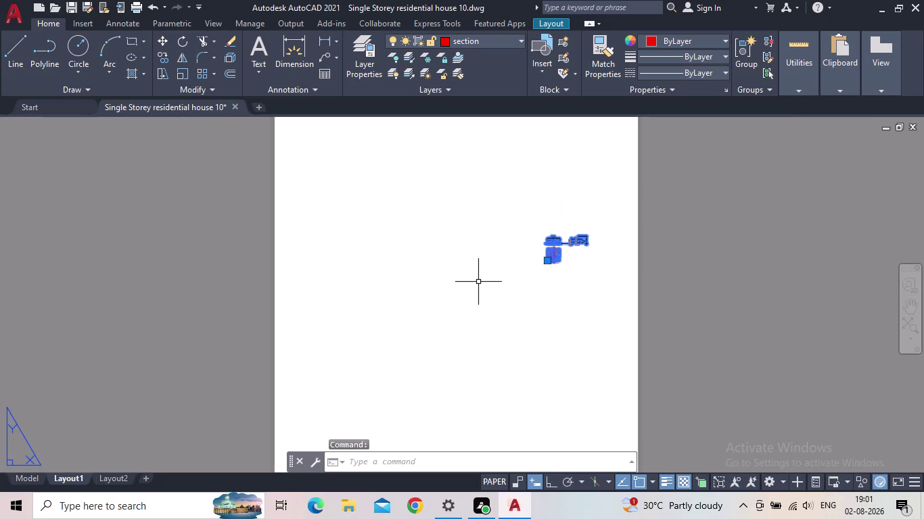
scroll(down, 3)
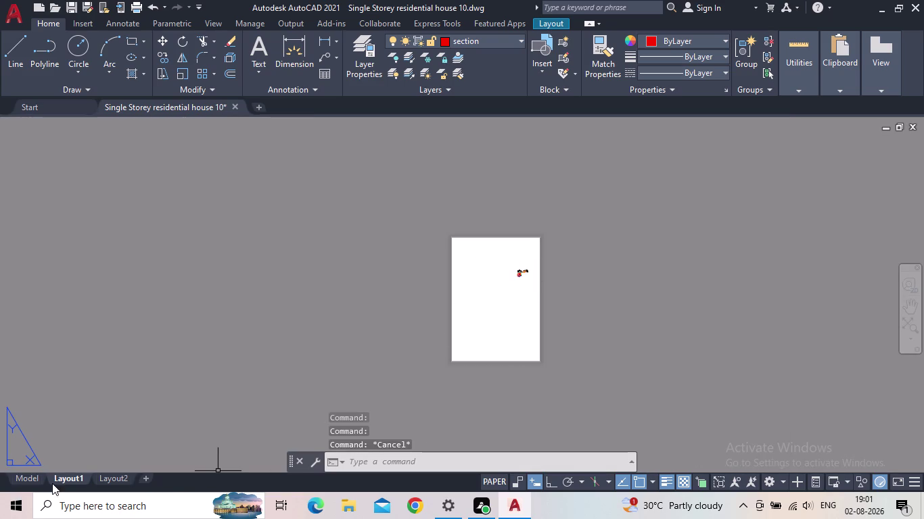
Switch to the Model tab and save the drawing.
click(34, 478)
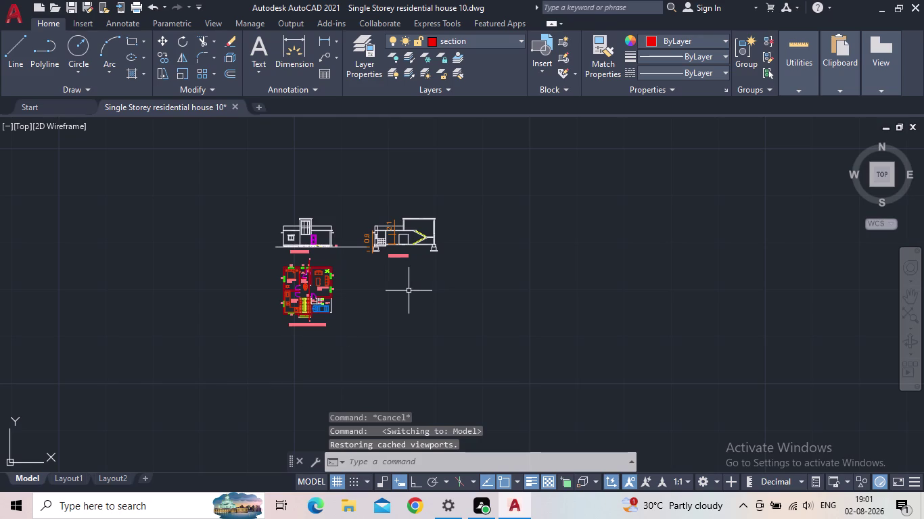
scroll(up, 3)
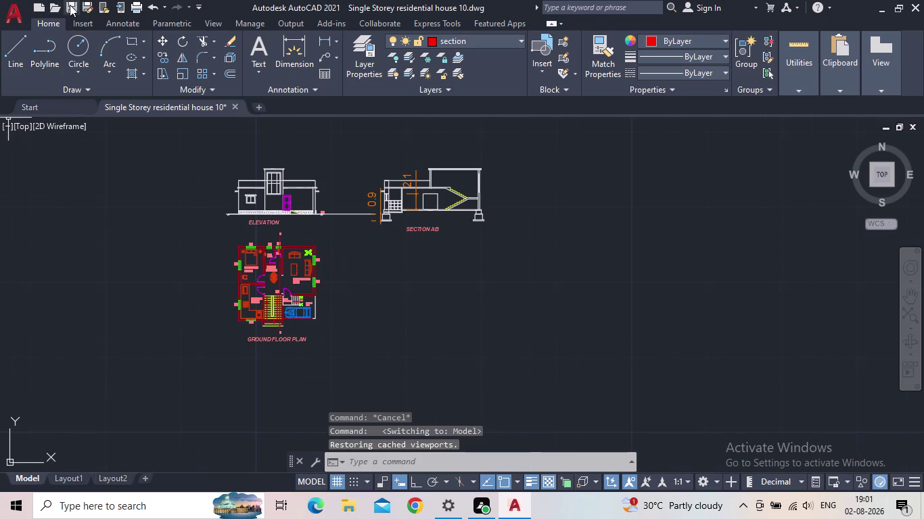
click(69, 4)
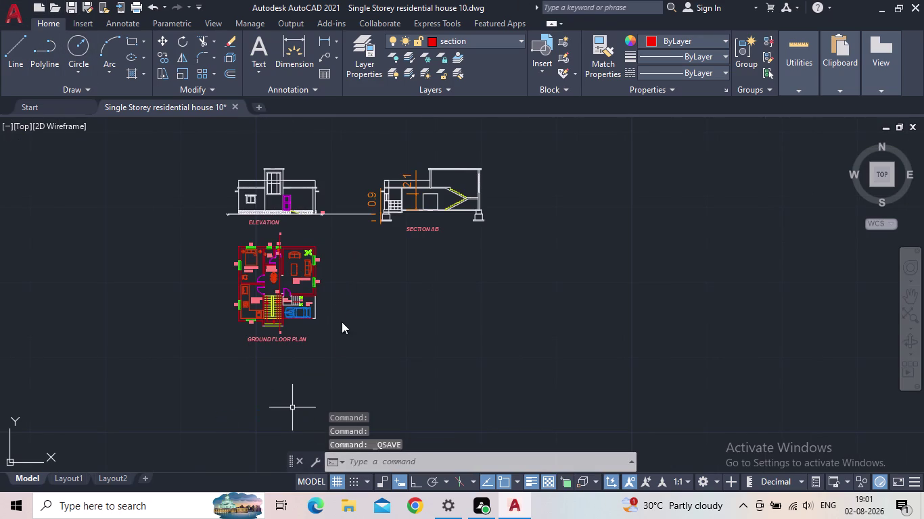